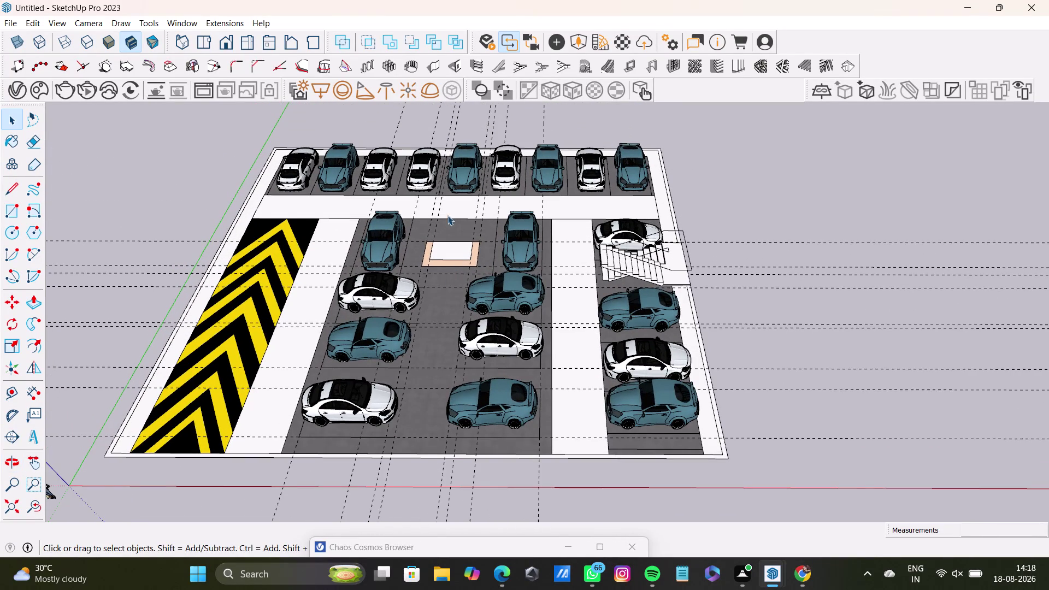
Import the striped road model 'Untitled (8)' and place it beside the parking lot.
scroll(up, 3)
click(9, 19)
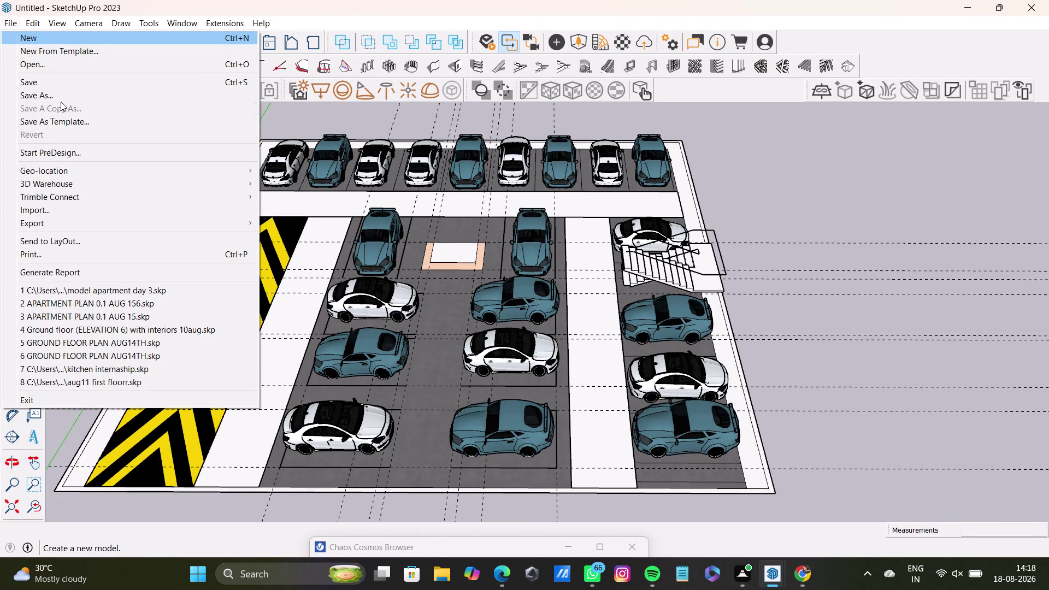
click(67, 205)
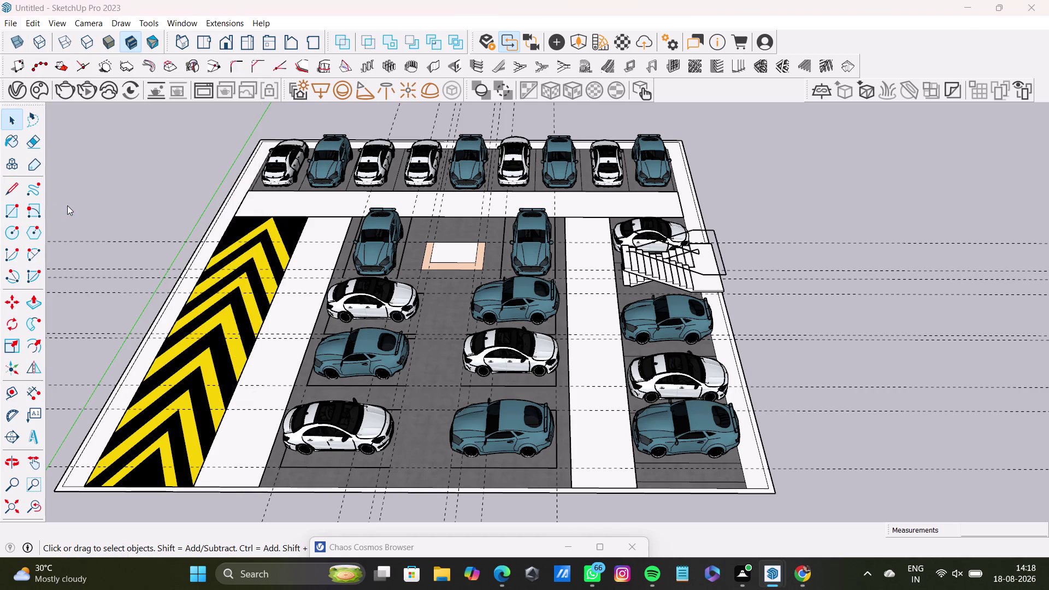
click(257, 164)
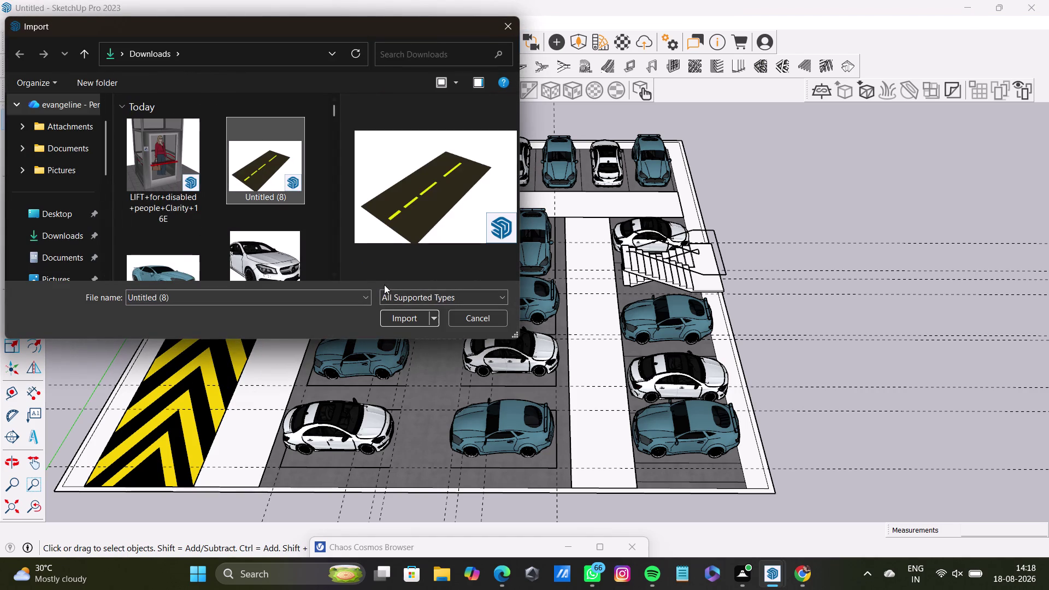
click(411, 315)
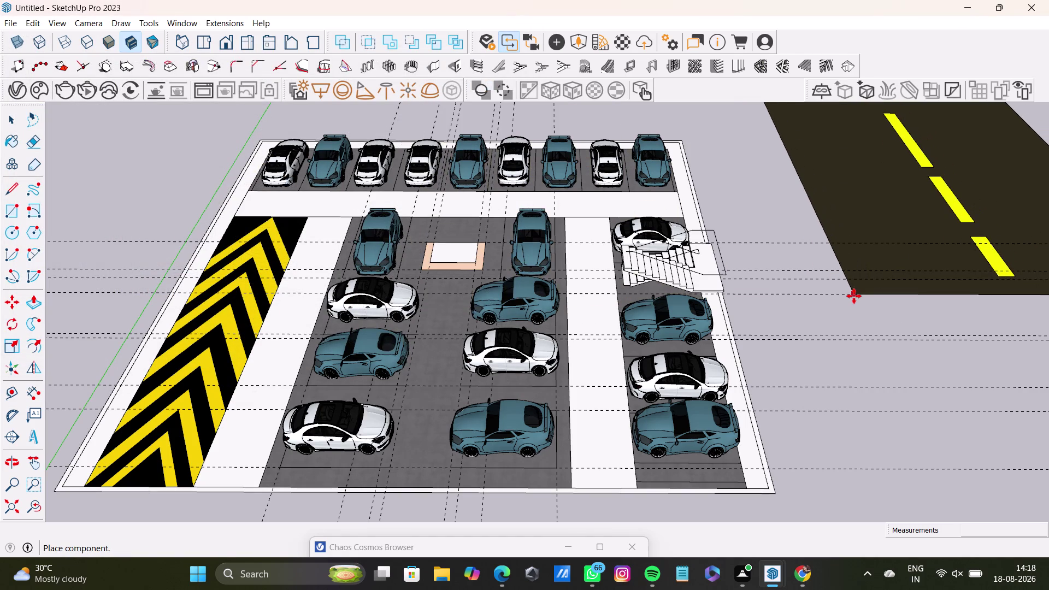
click(853, 296)
Scale the imported road to about a third of its size, then to half its width.
scroll(down, 3)
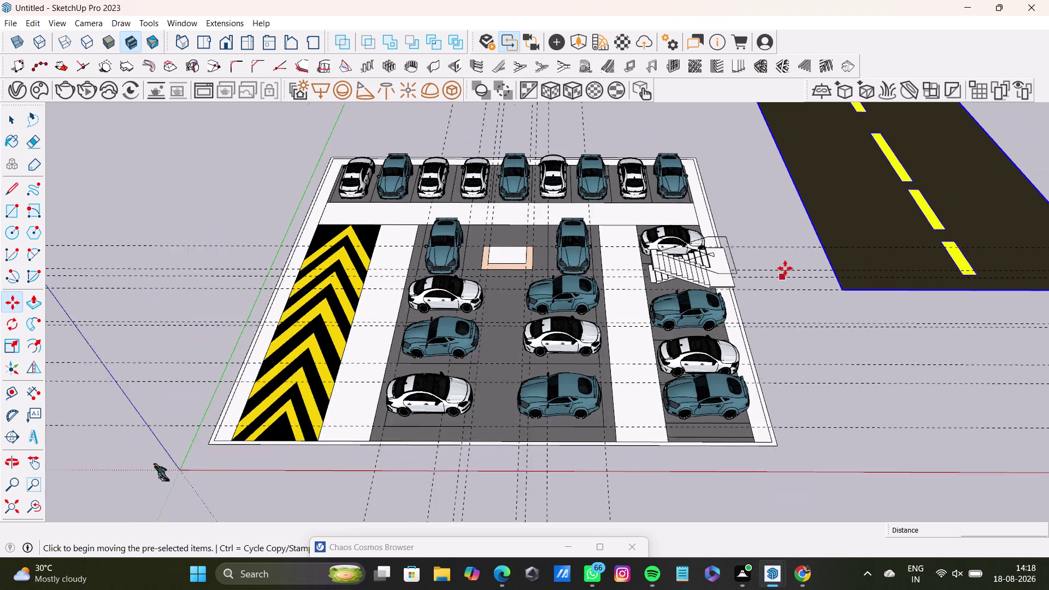
middle_drag(778, 224, 617, 300)
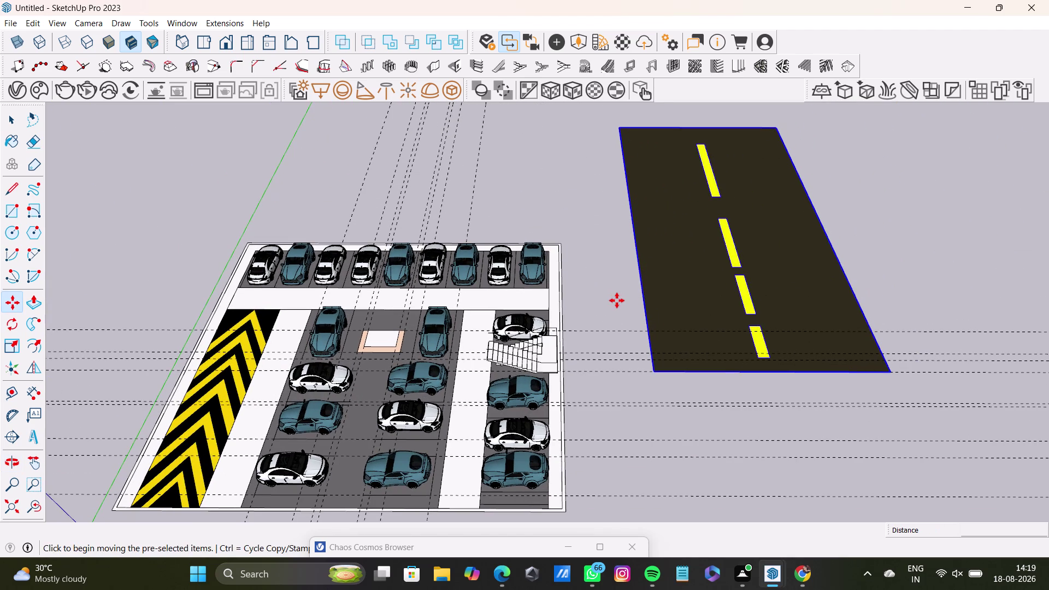
key(s)
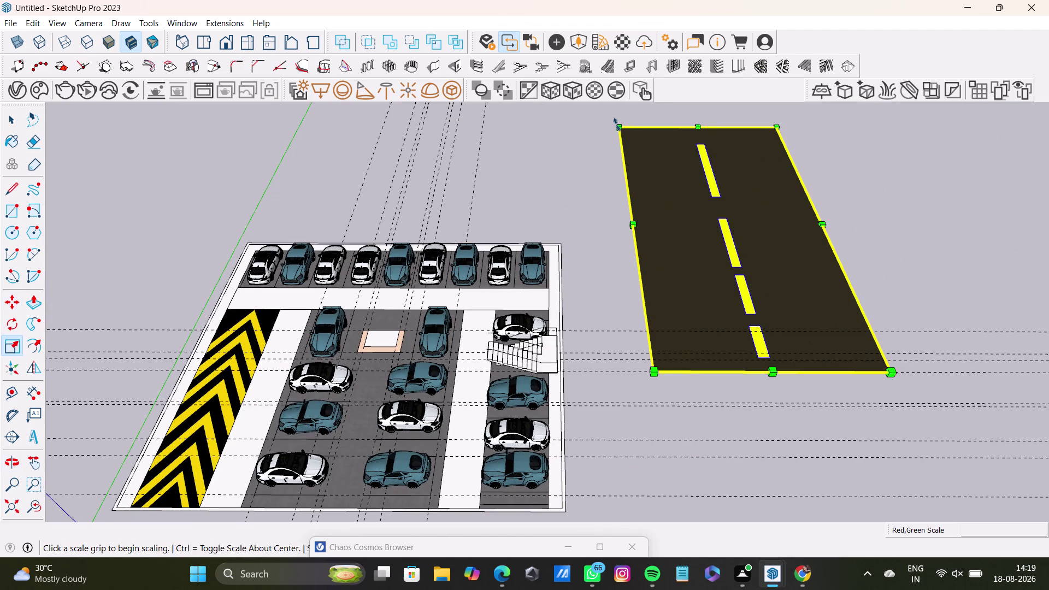
drag(618, 126, 805, 255)
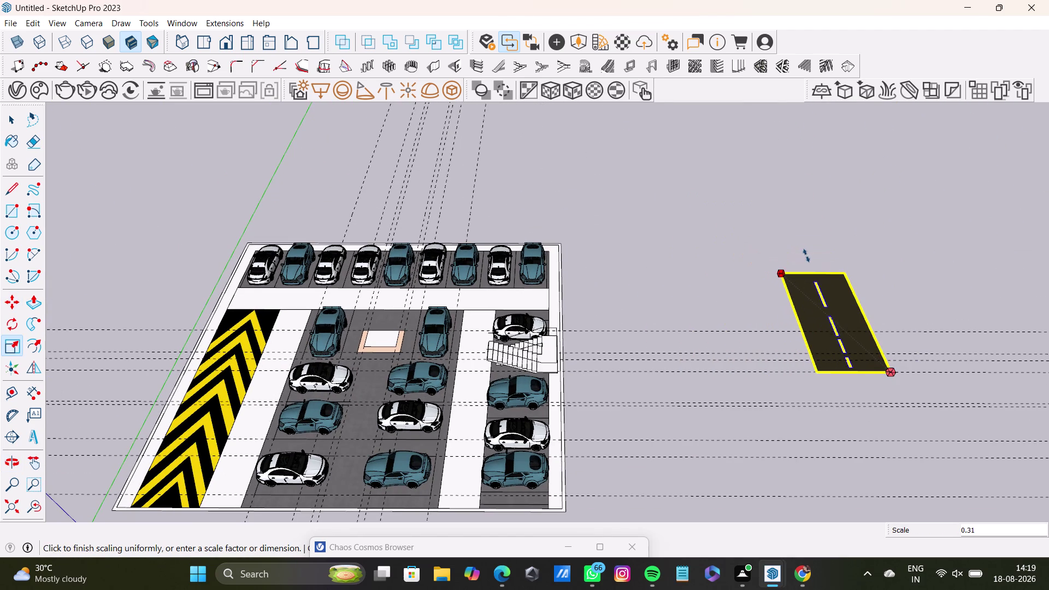
drag(806, 256, 811, 259)
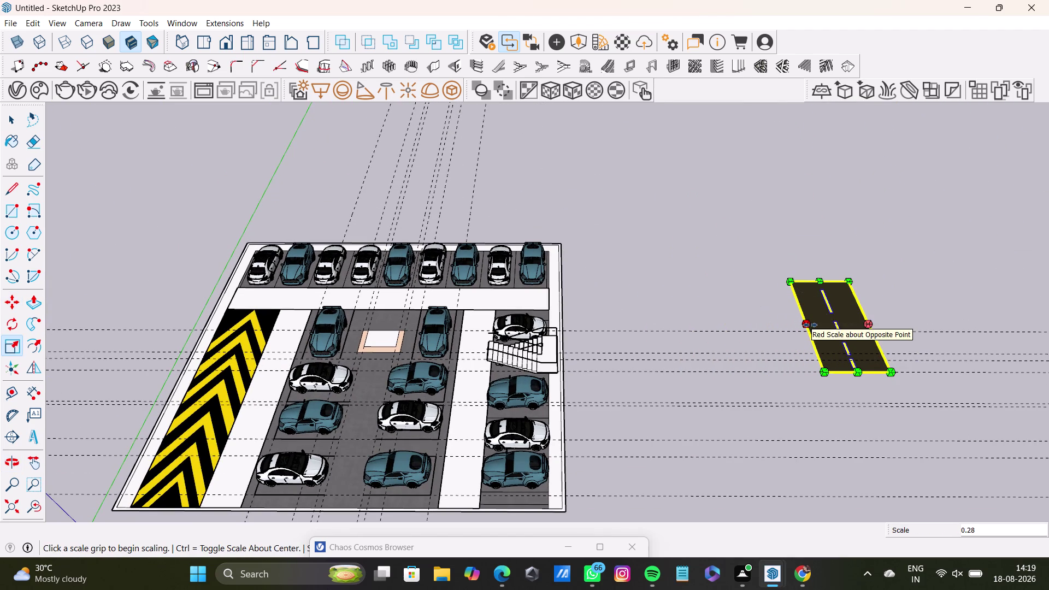
drag(810, 324, 831, 322)
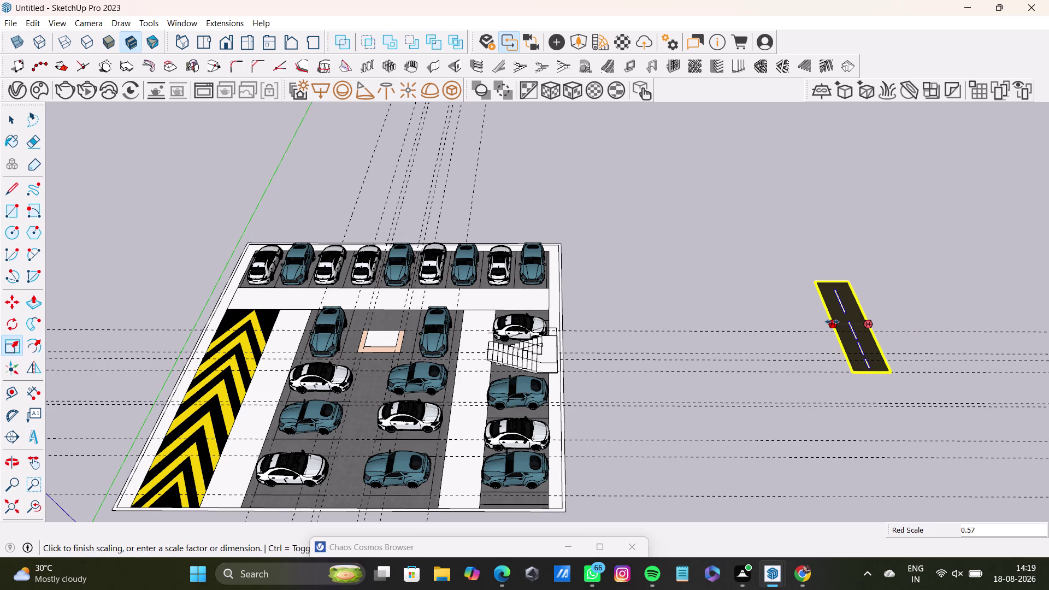
drag(831, 322, 833, 321)
Cancel an attempted rotation of the narrow road strip and reselect the strip.
key(m)
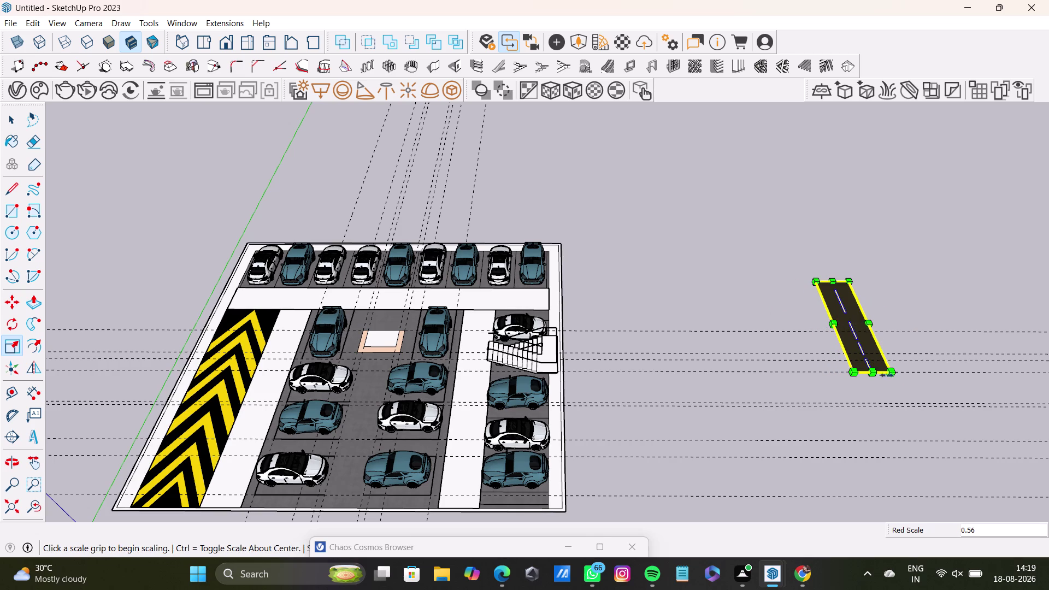
click(891, 373)
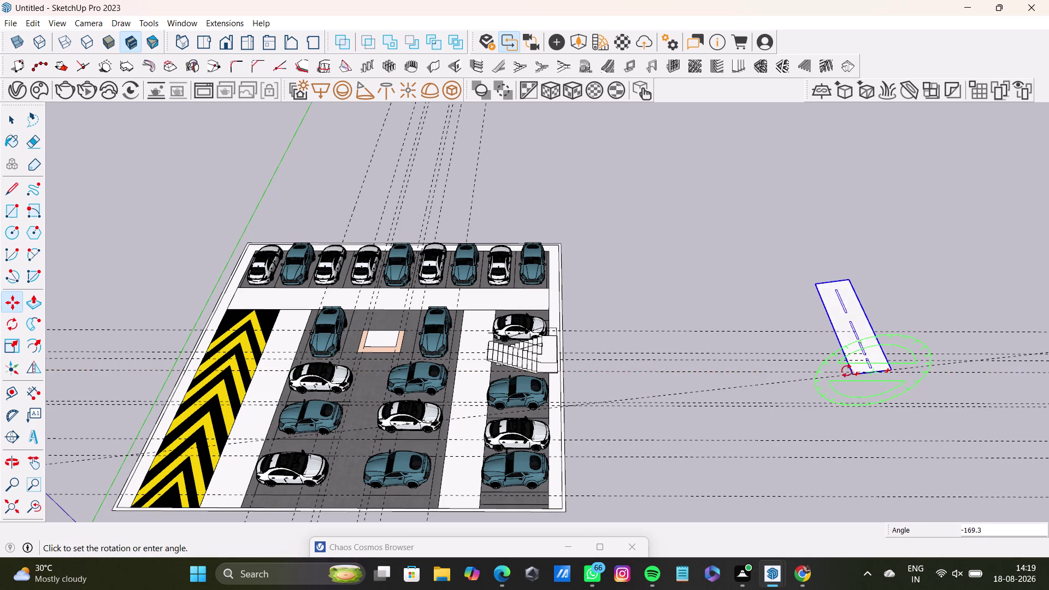
key(space)
click(787, 290)
click(846, 311)
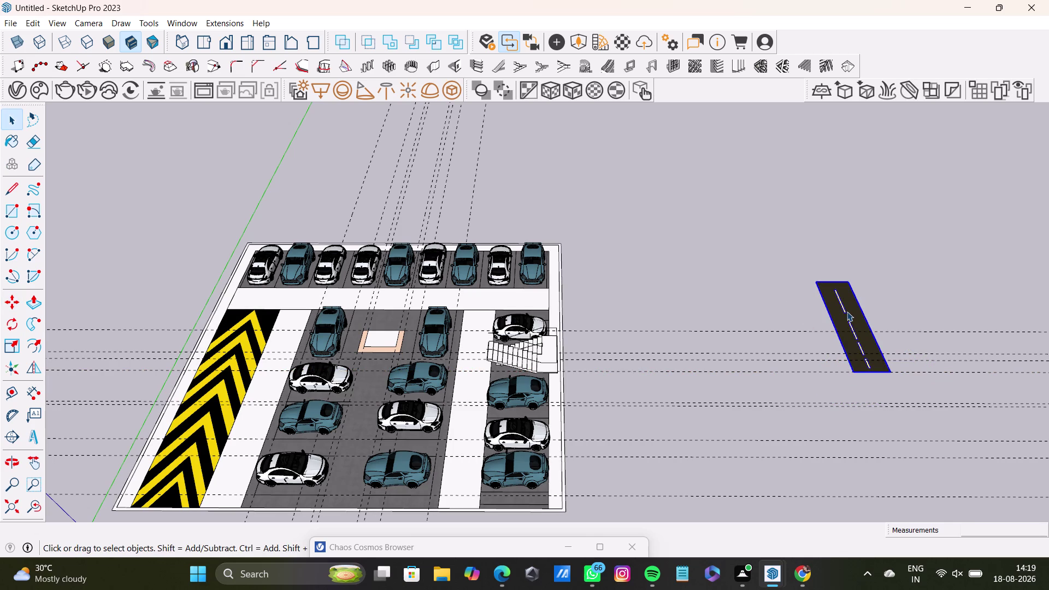
key(m)
click(891, 371)
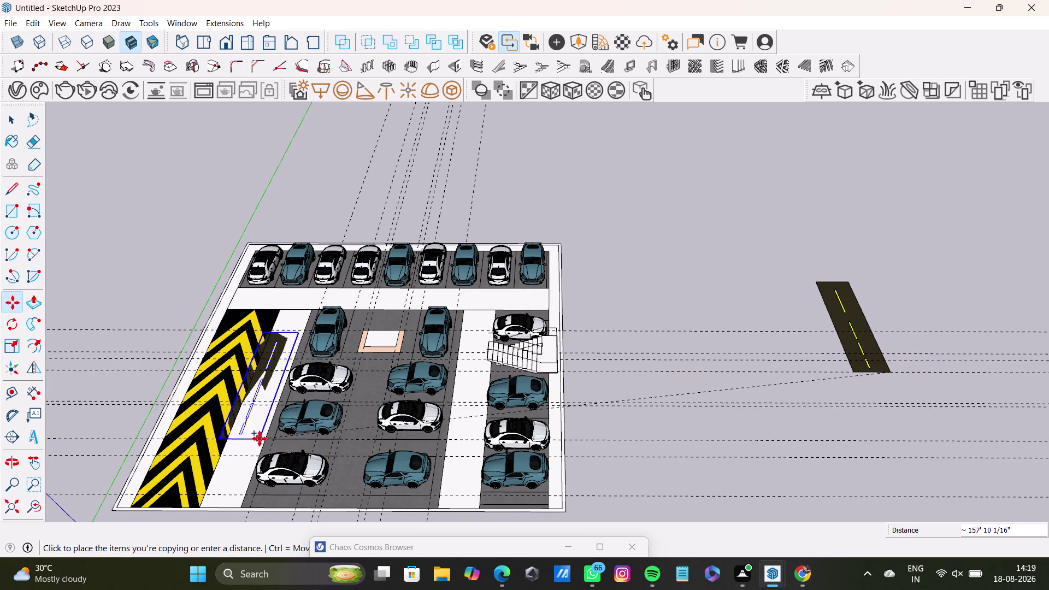
Cancel placing the road copy and briefly open the white lane strip beside the lot.
middle_drag(259, 438, 335, 384)
scroll(up, 3)
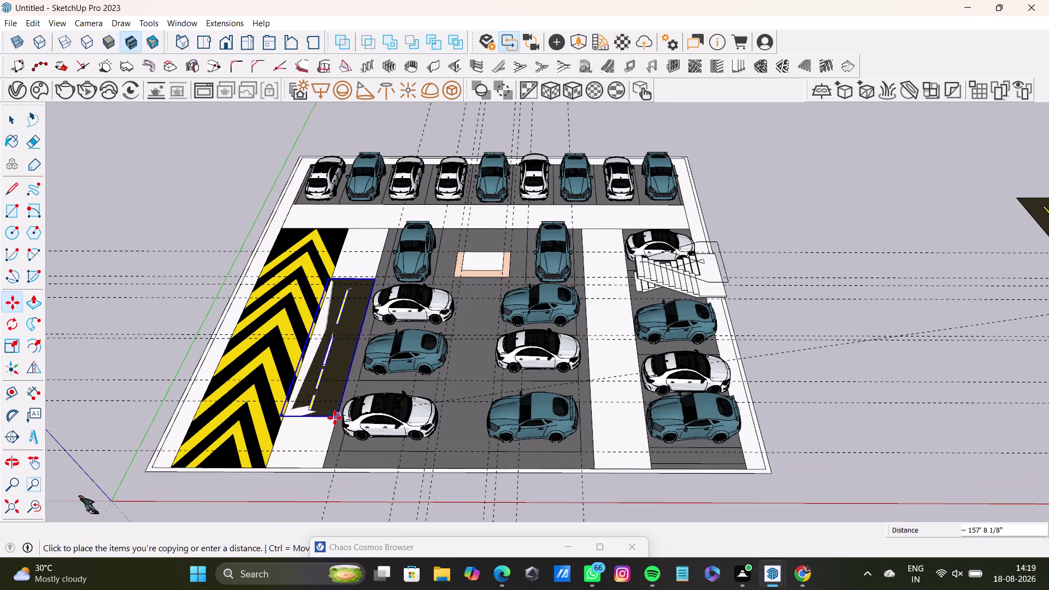
scroll(up, 3)
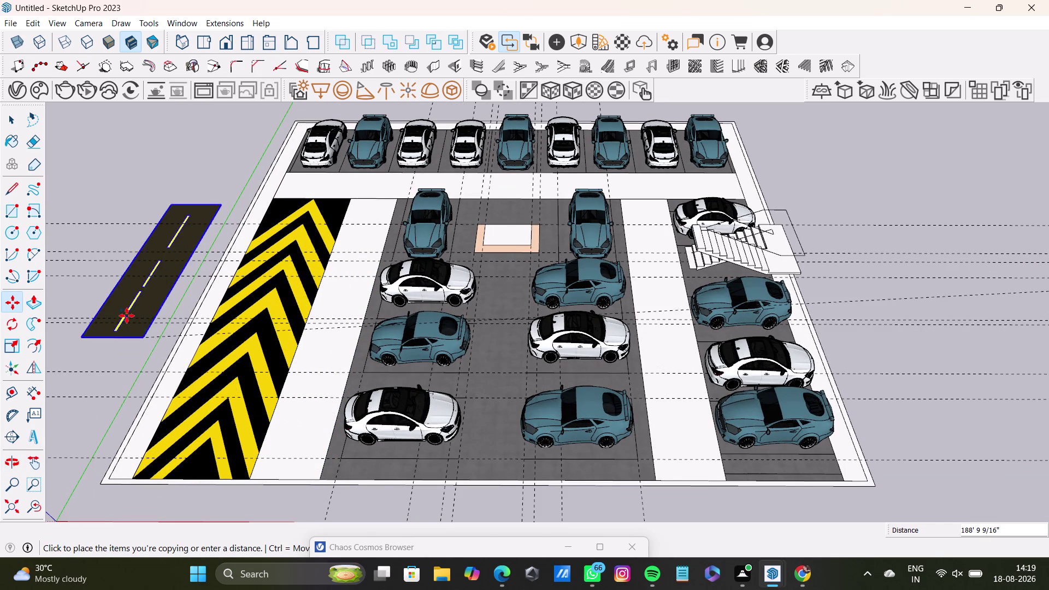
key(space)
click(322, 401)
double_click(323, 401)
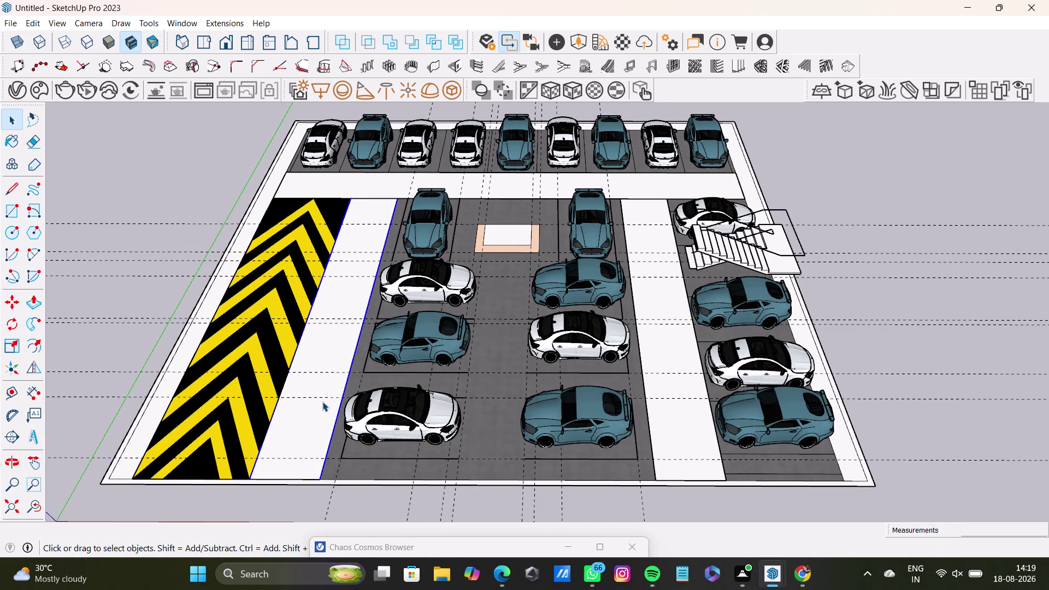
click(322, 401)
scroll(down, 3)
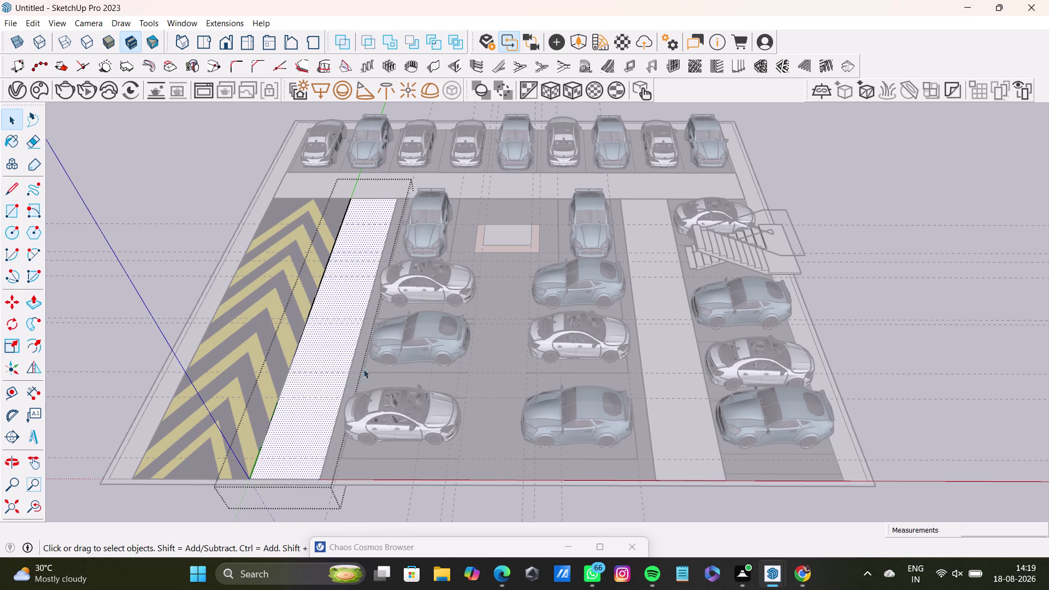
middle_drag(862, 326, 680, 318)
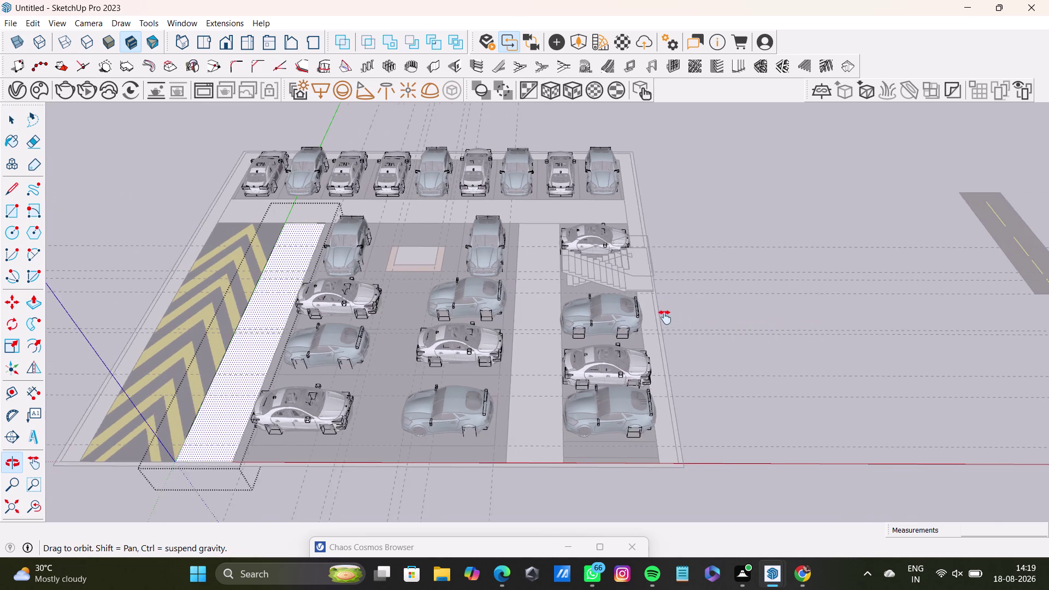
middle_drag(680, 318, 640, 317)
click(920, 264)
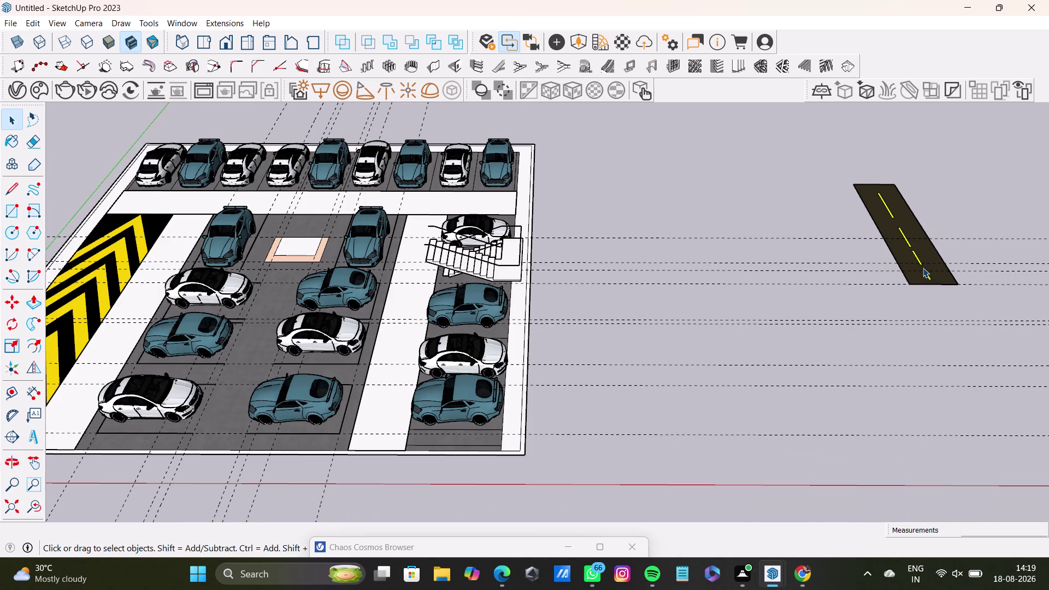
Try moving the narrow road strip by its corner toward the lane, then cancel the move.
click(931, 276)
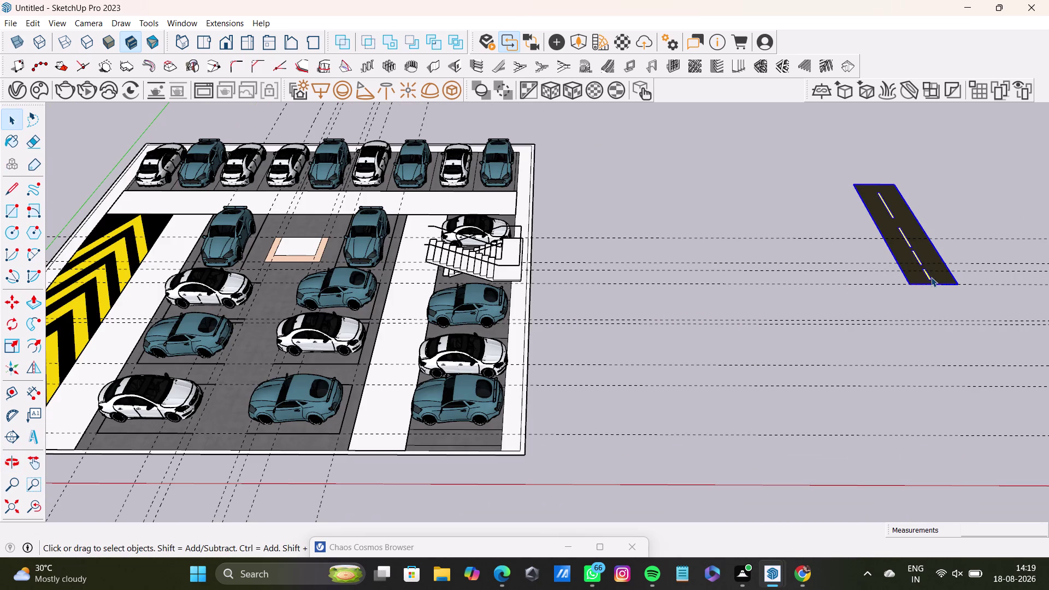
key(m)
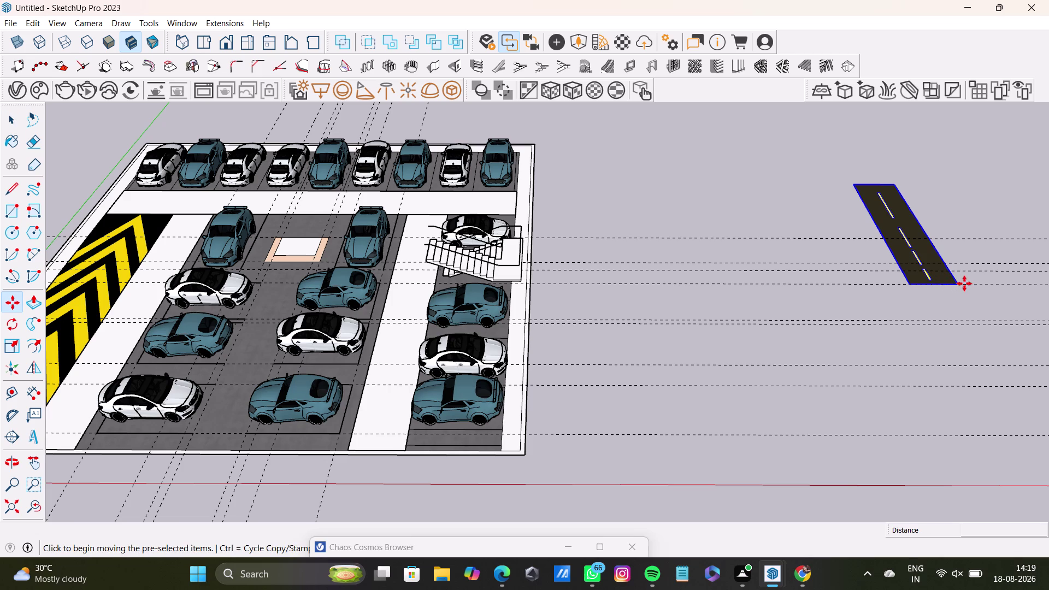
click(960, 284)
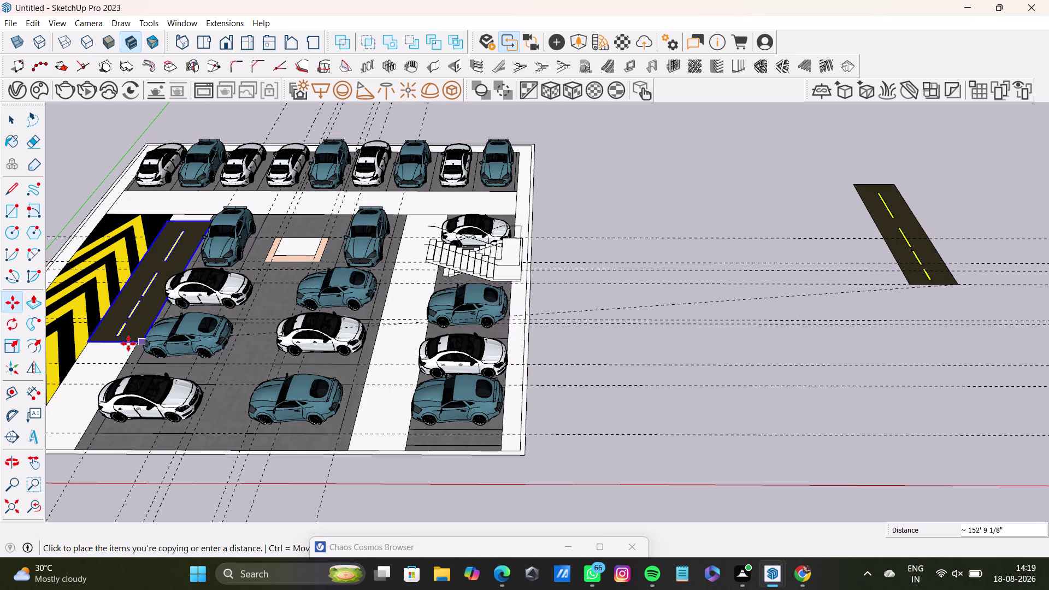
middle_drag(129, 343, 385, 292)
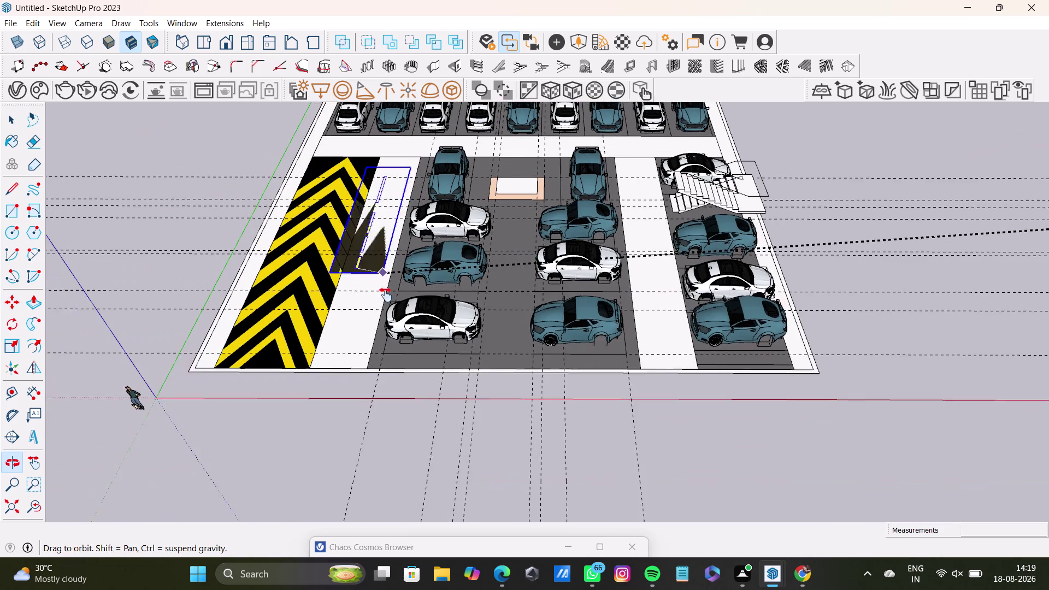
middle_drag(385, 292, 386, 295)
scroll(up, 3)
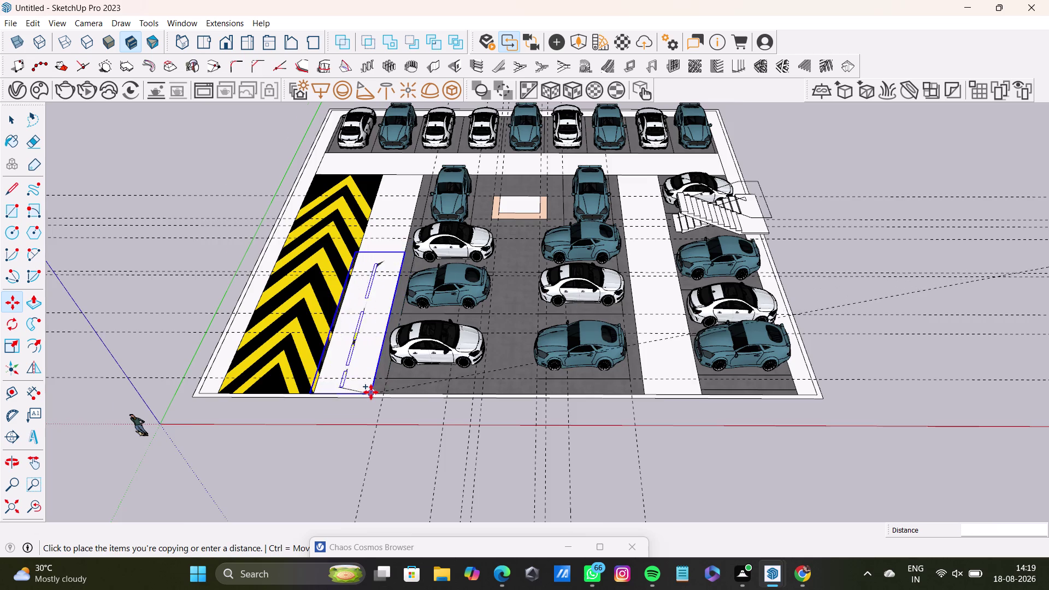
scroll(up, 3)
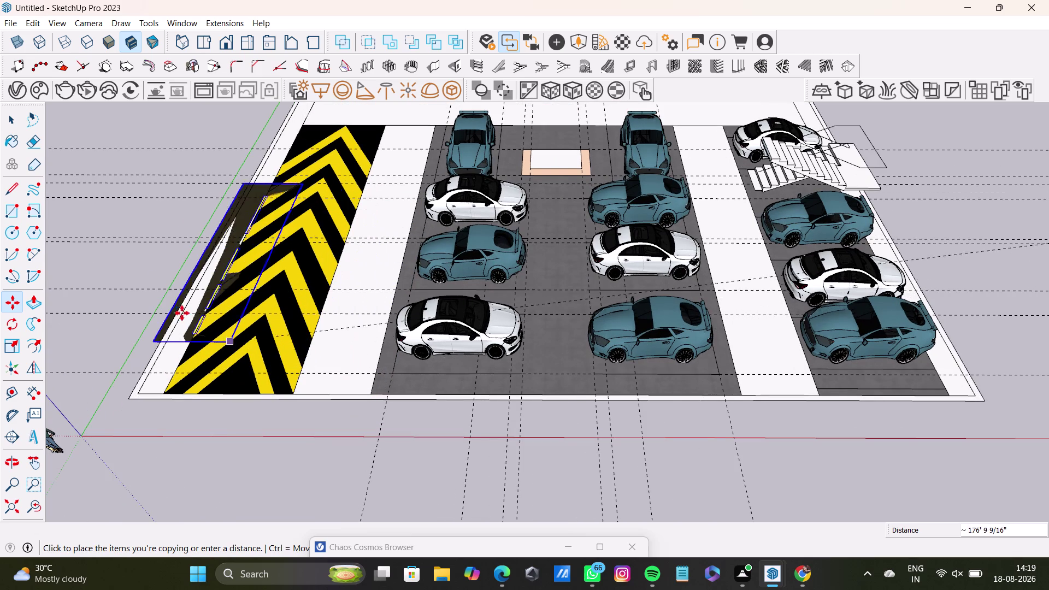
click(151, 291)
key(space)
Re-enter the white lane group next to the chevron band.
triple_click(369, 340)
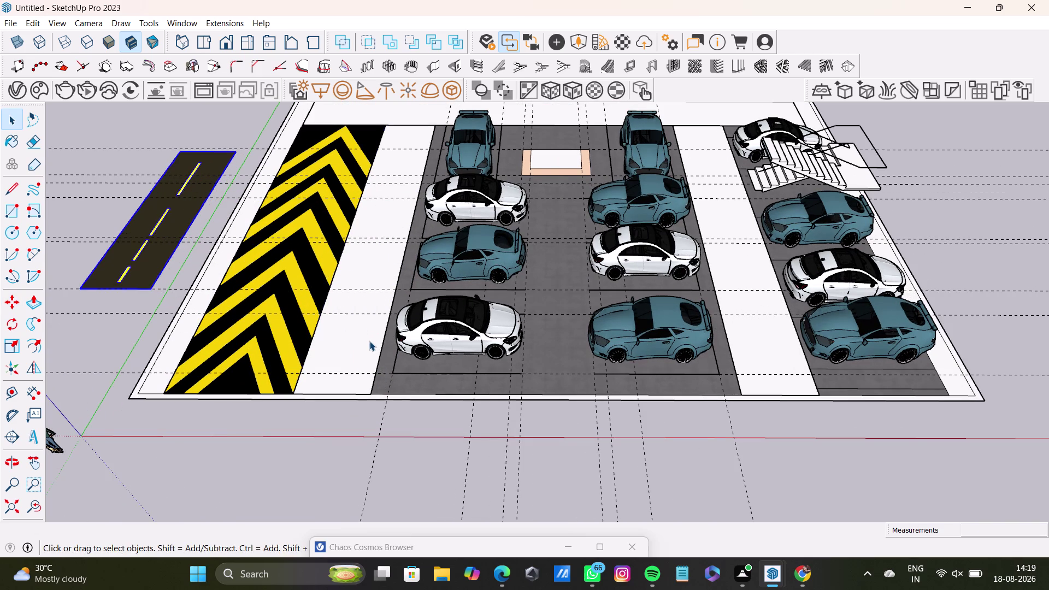
click(369, 340)
click(369, 341)
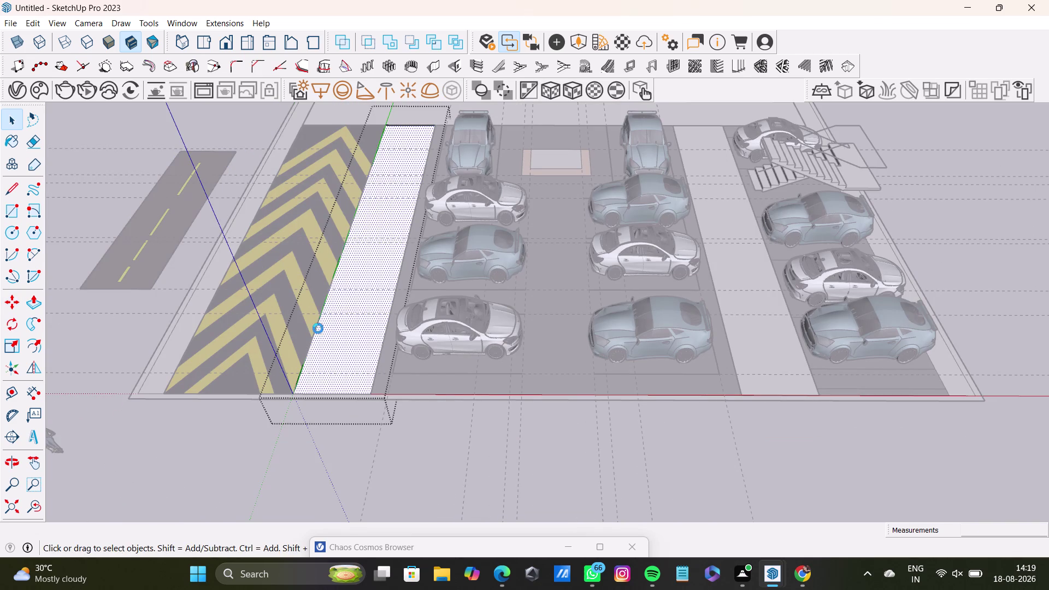
click(144, 287)
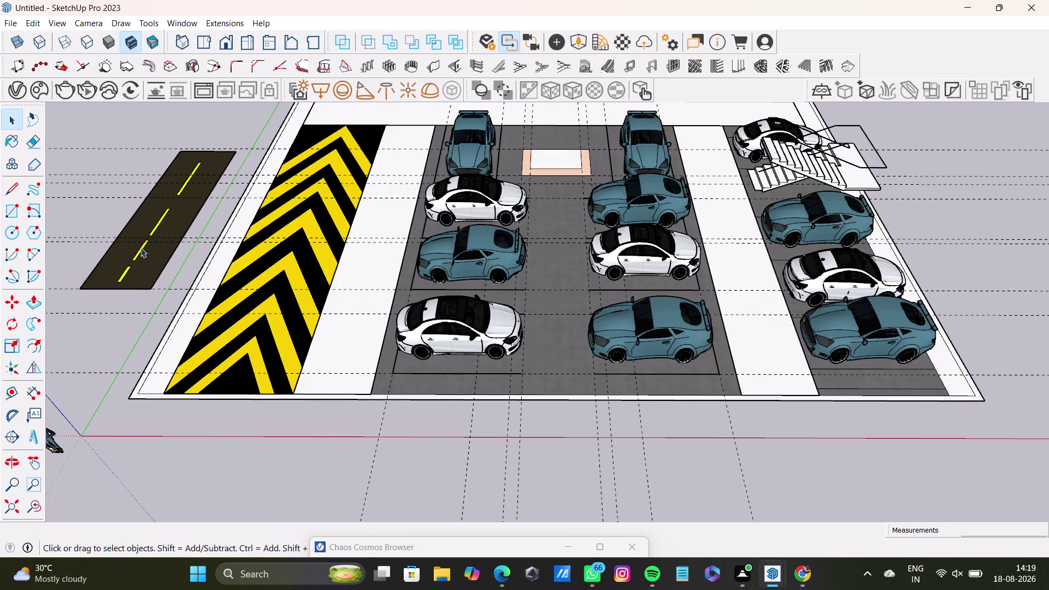
double_click(359, 342)
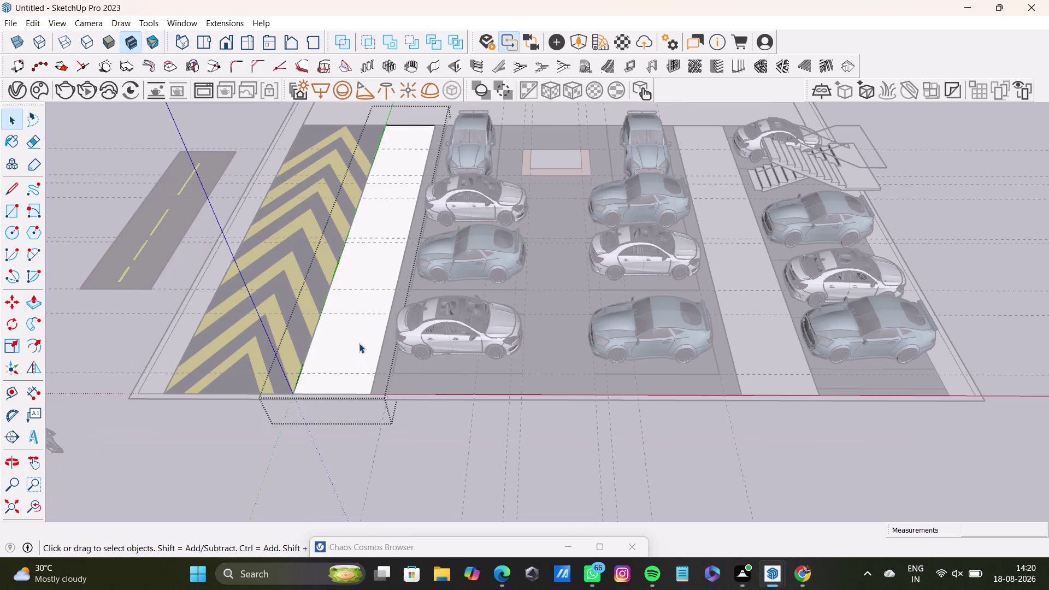
Orient the white lane's faces, then scale the dashed road strip's width to 0.83.
right_click(358, 343)
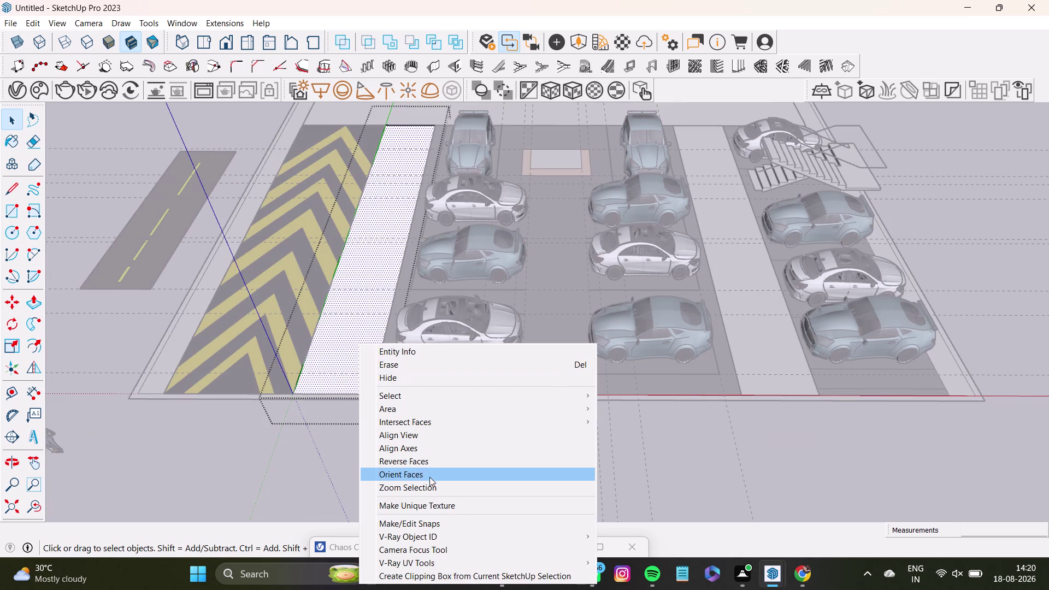
click(340, 449)
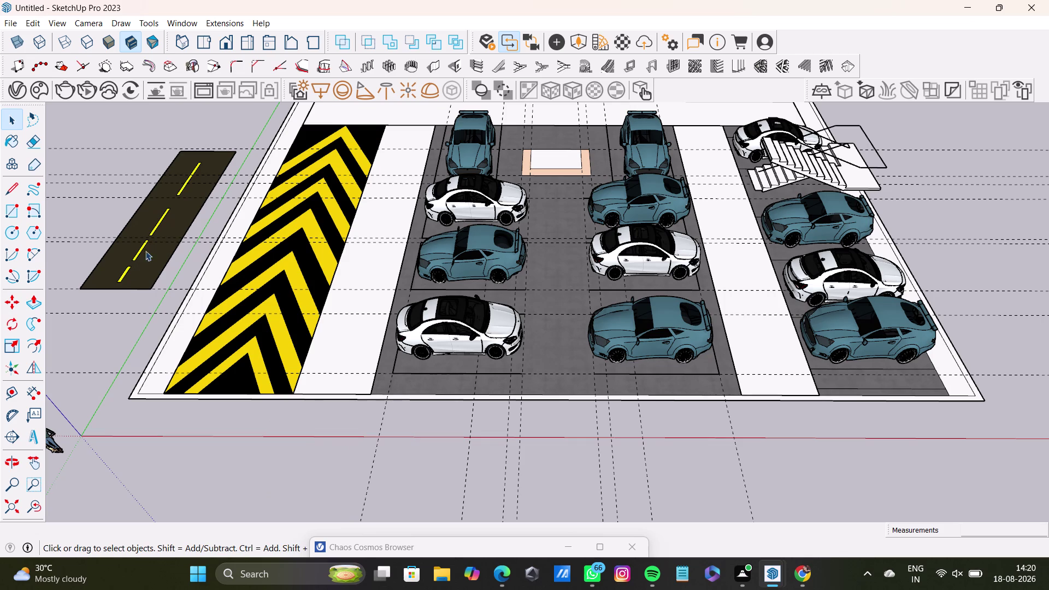
click(138, 278)
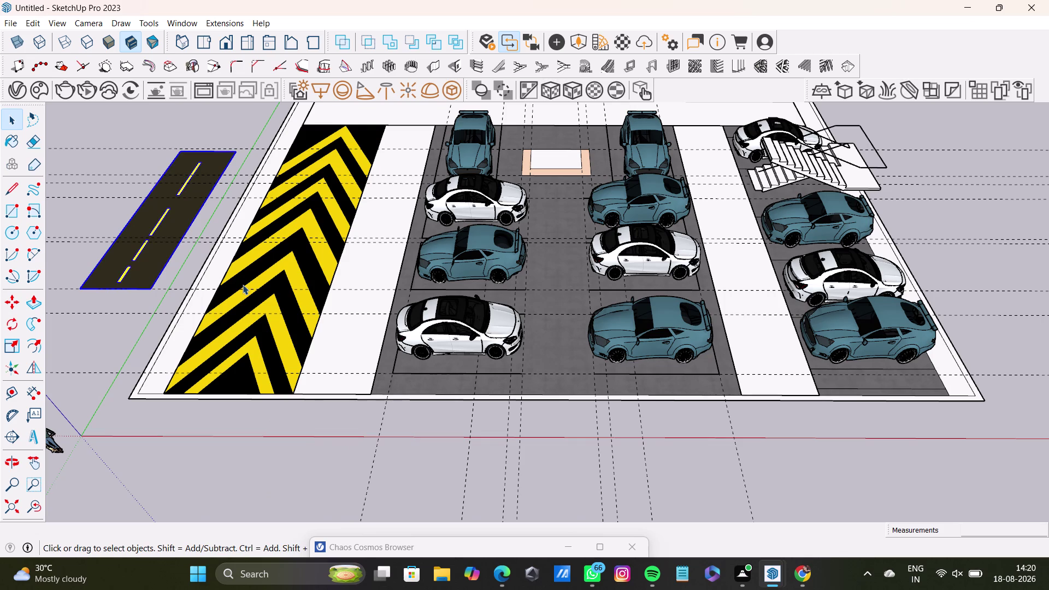
scroll(down, 3)
middle_drag(243, 271, 318, 331)
key(s)
drag(277, 278, 264, 277)
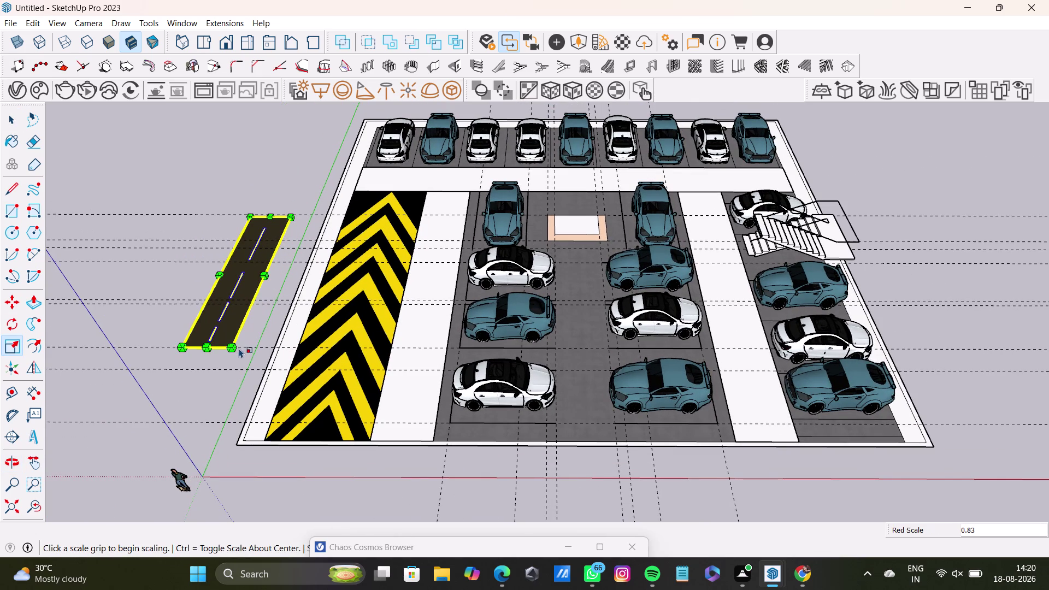
key(space)
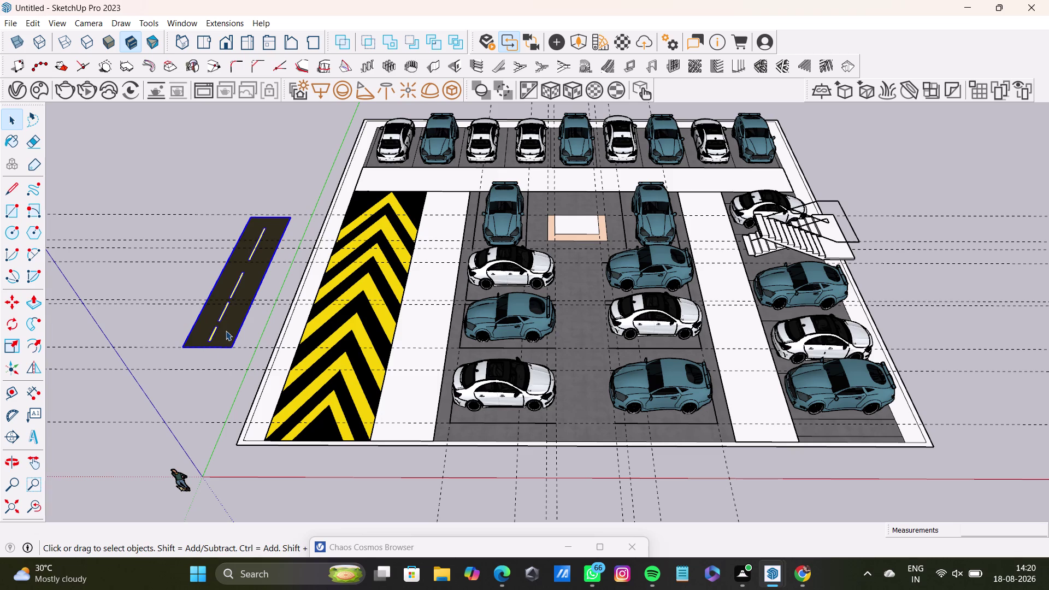
key(m)
click(232, 346)
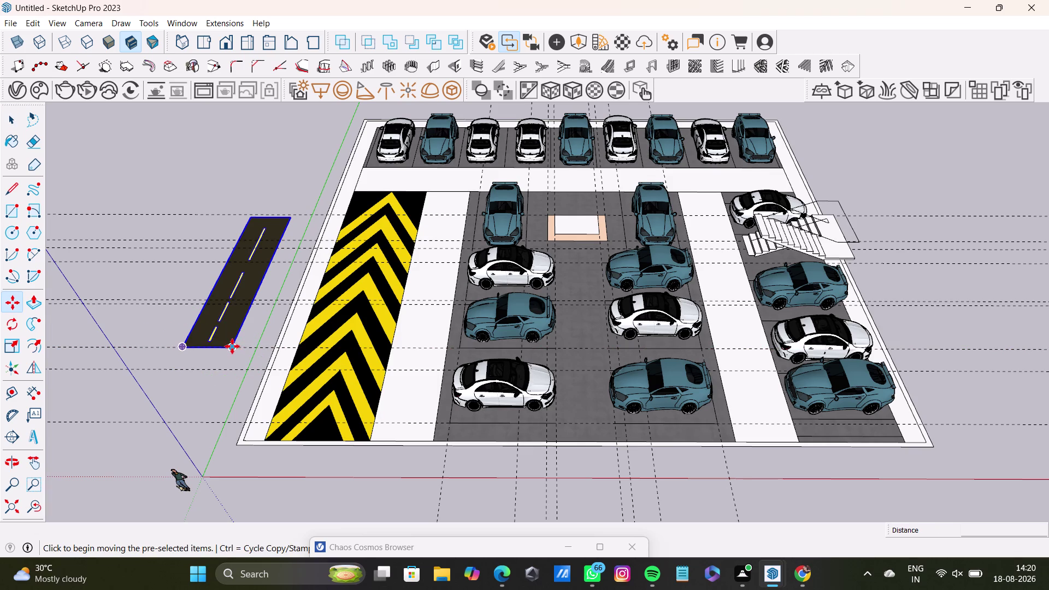
click(433, 441)
middle_drag(395, 401, 490, 447)
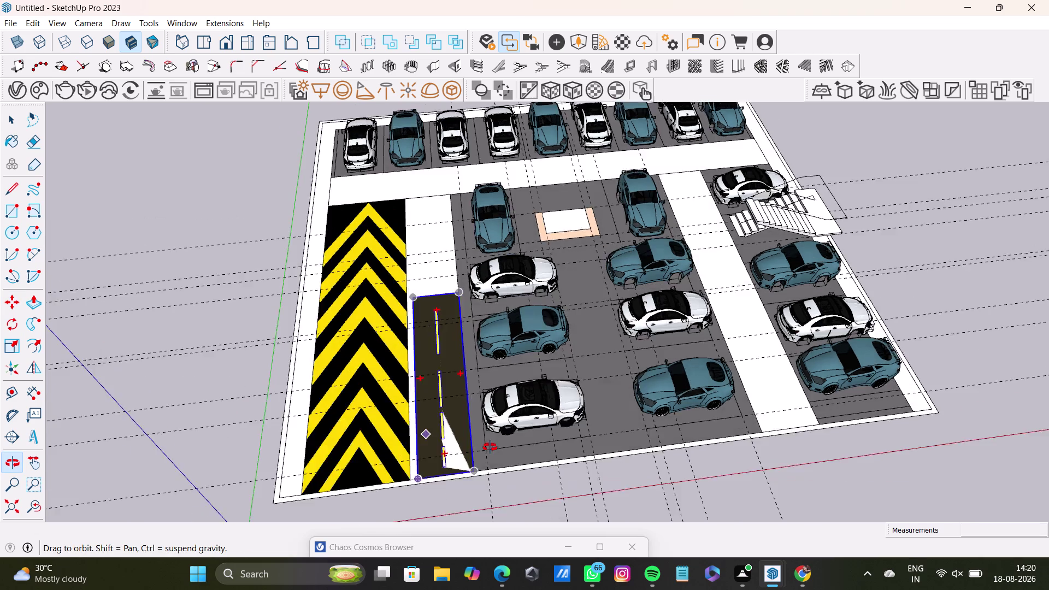
middle_drag(489, 447, 331, 480)
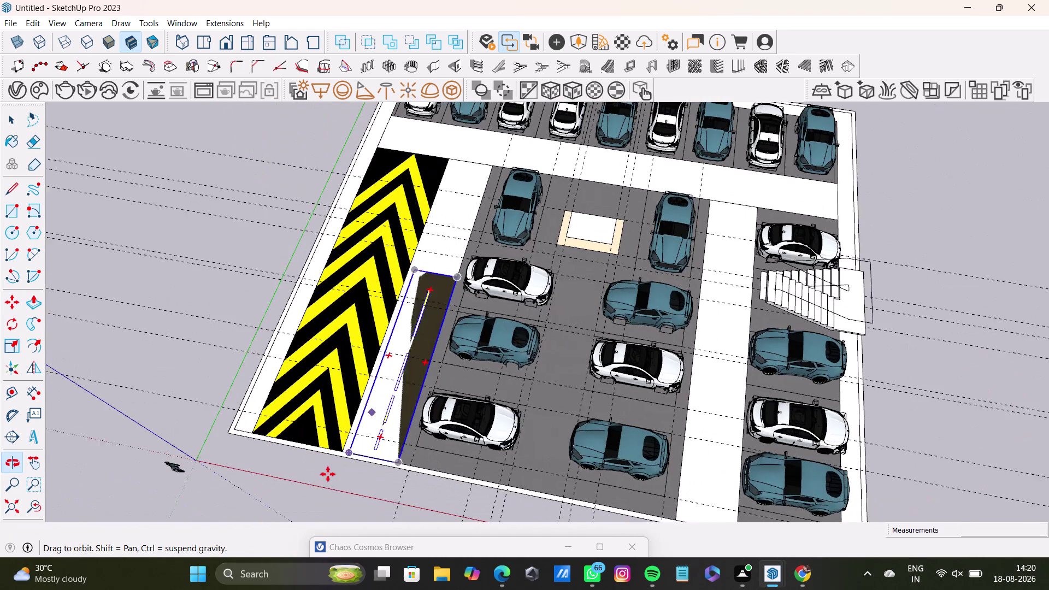
key(ctrl+z)
click(411, 367)
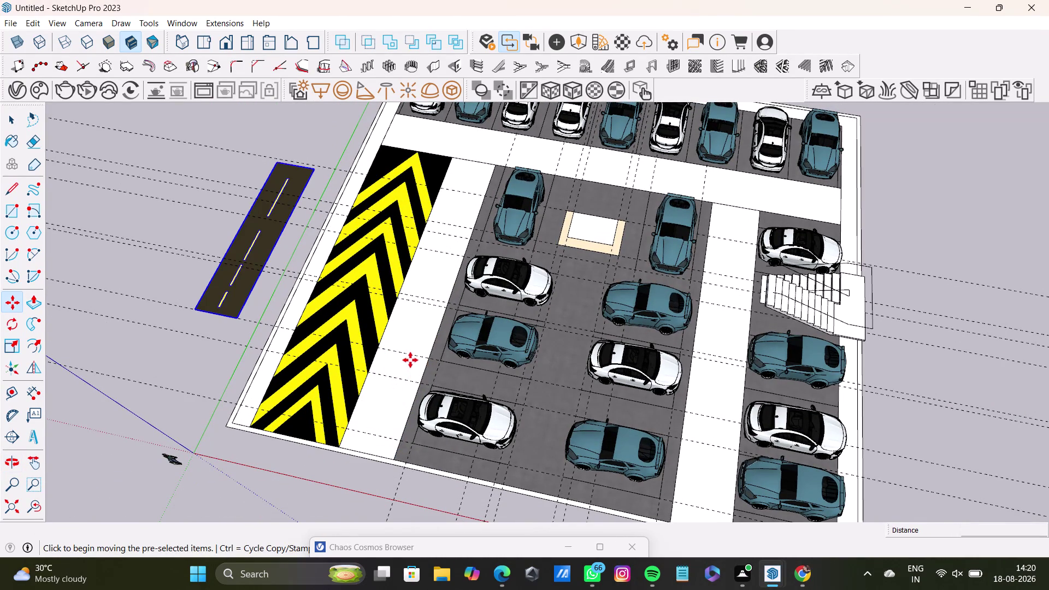
key(space)
click(413, 337)
triple_click(412, 337)
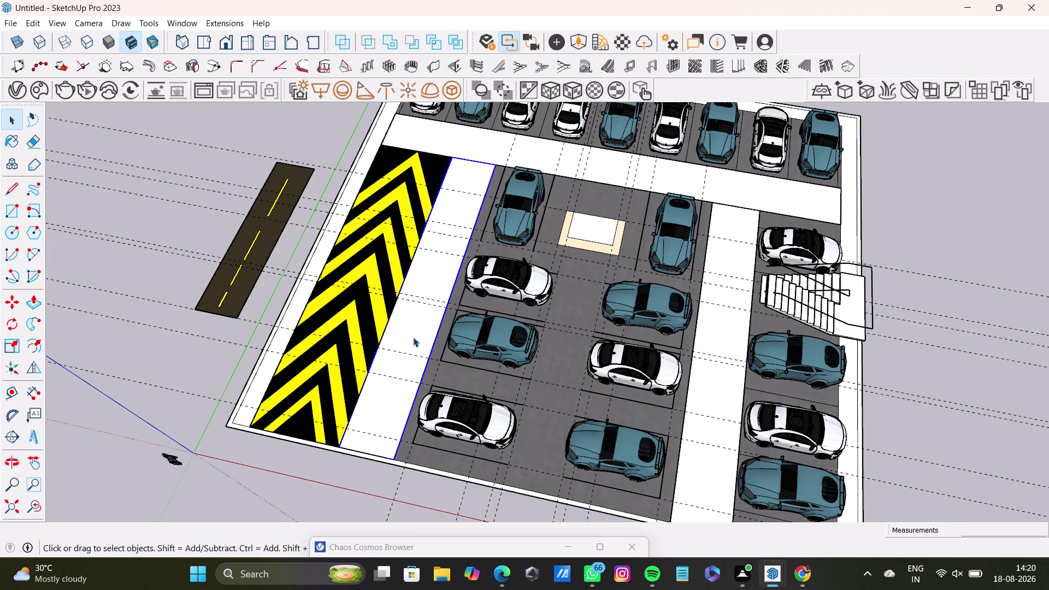
click(413, 337)
click(413, 337)
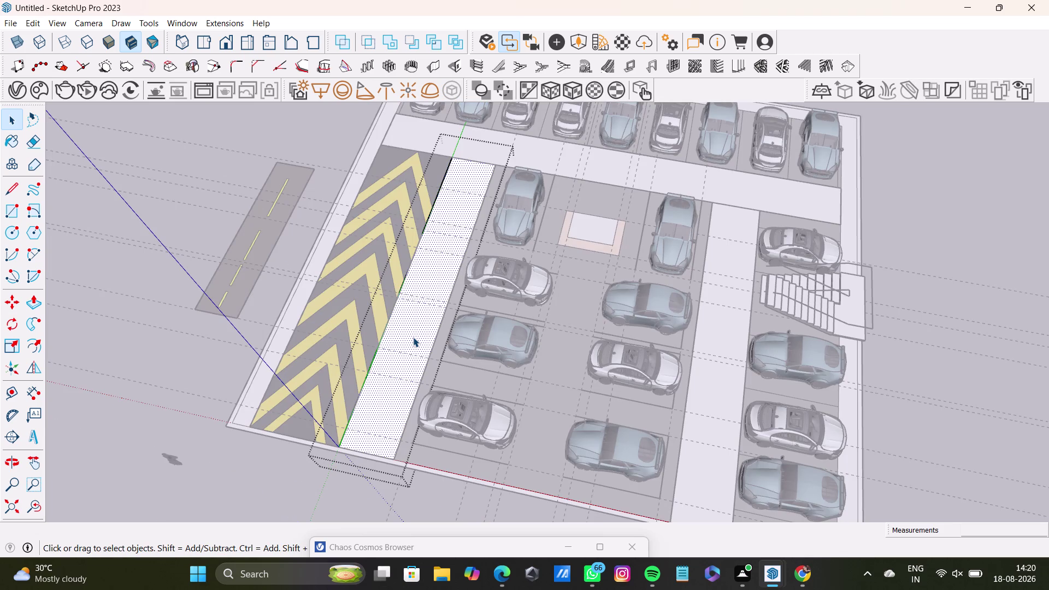
click(413, 337)
click(399, 374)
click(398, 401)
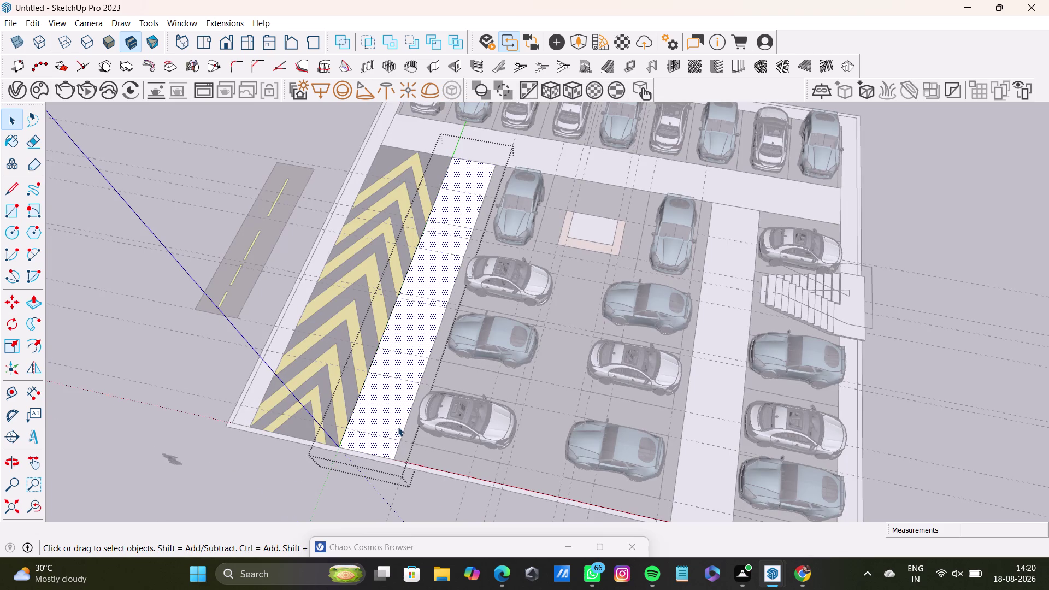
click(395, 433)
click(395, 433)
click(243, 281)
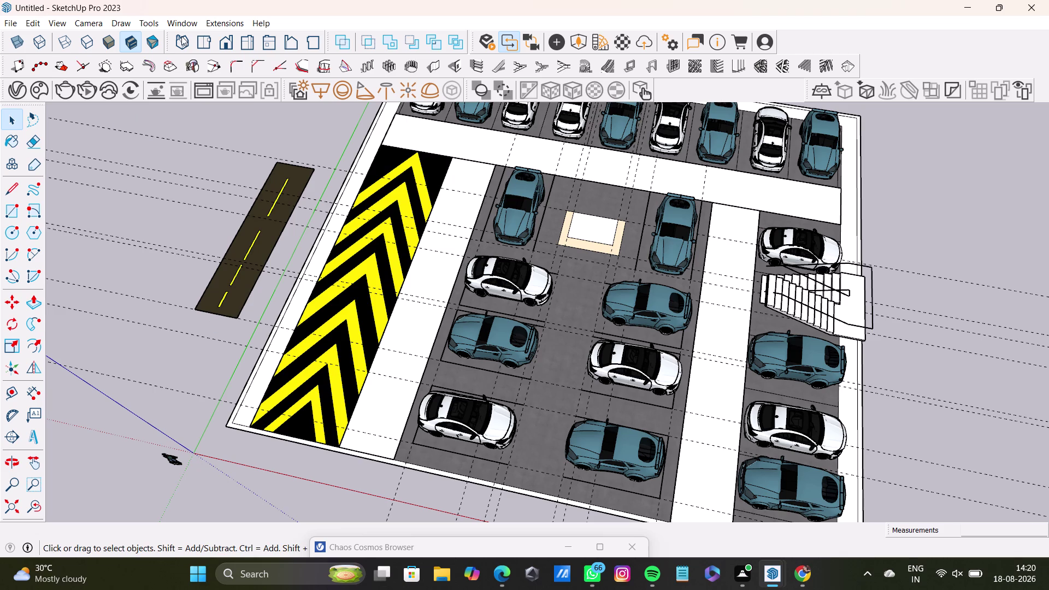
click(35, 23)
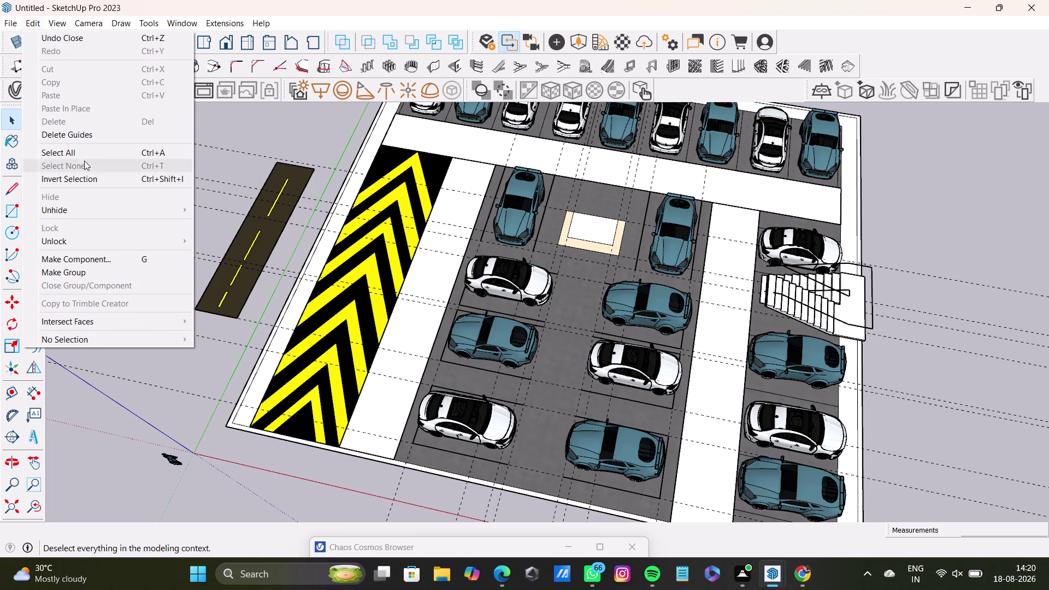
click(89, 133)
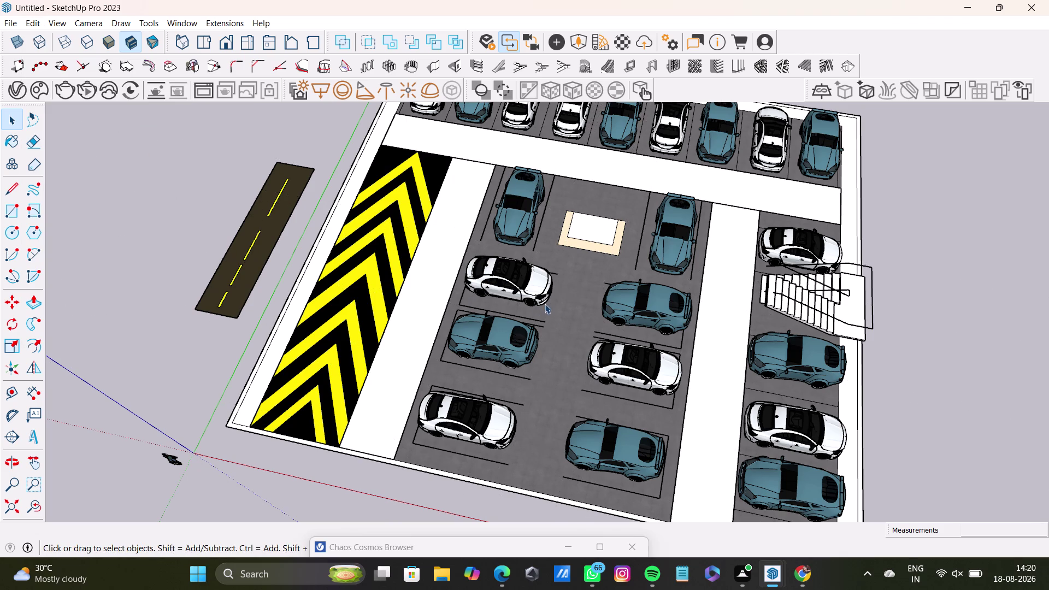
Rotate the dashed road strip -15° about its end.
click(420, 306)
click(231, 283)
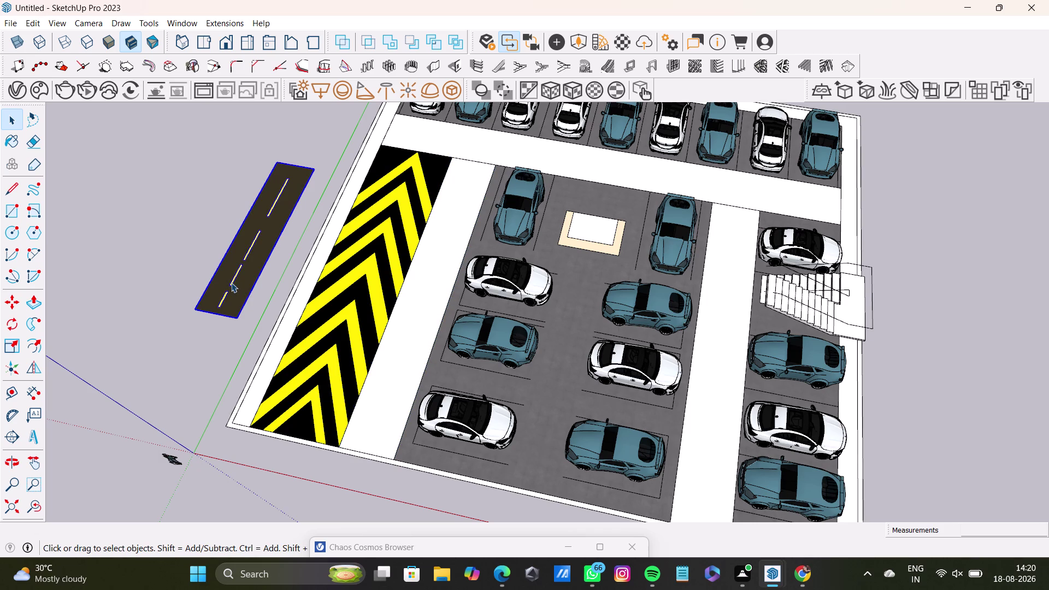
key(m)
click(236, 320)
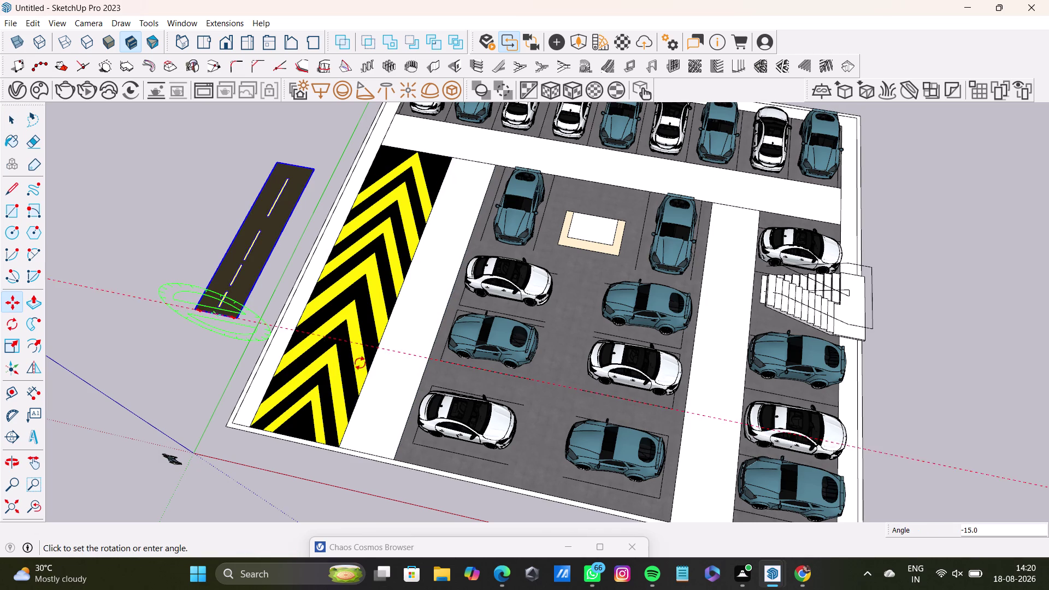
key(m)
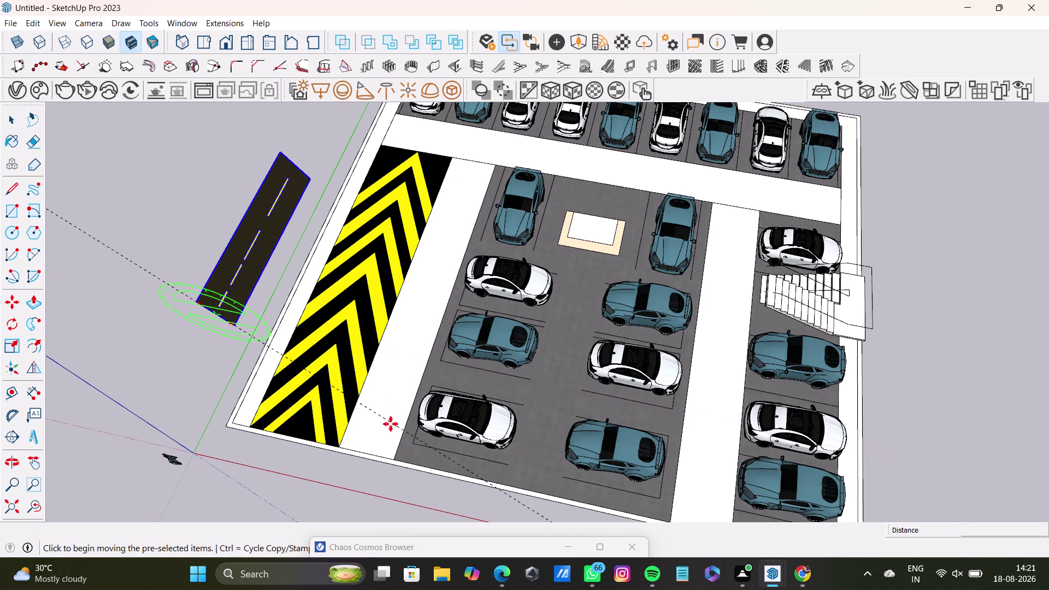
Snap the strip's corner to the white lane's corner beside the chevron band.
click(240, 319)
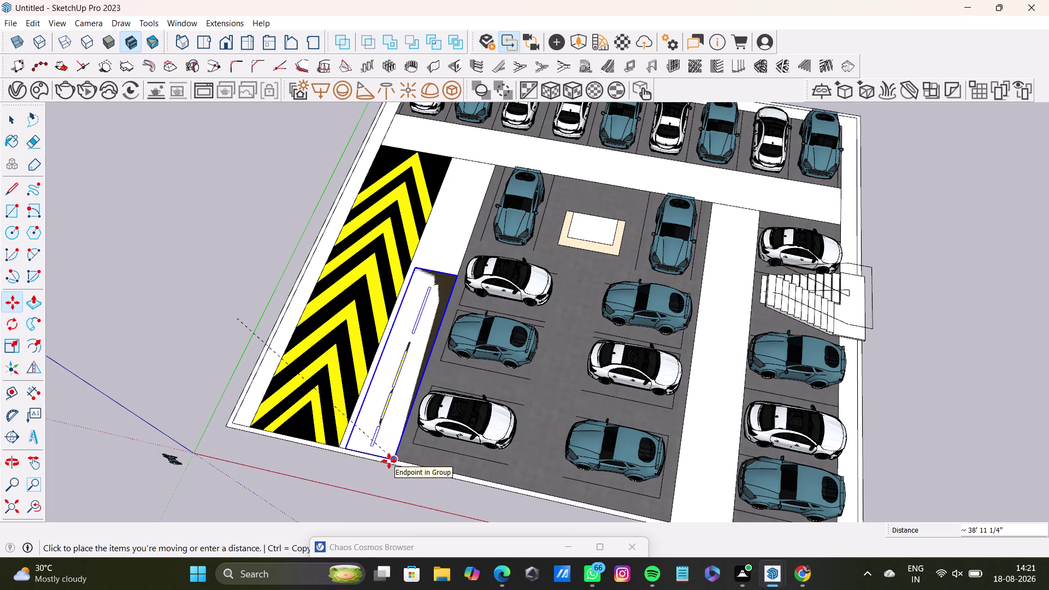
scroll(up, 3)
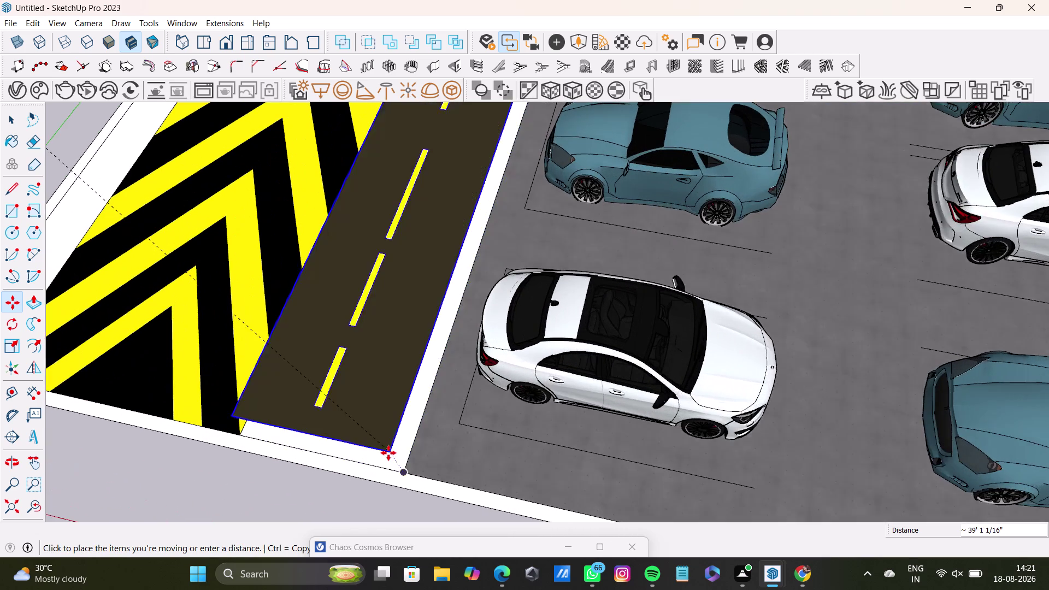
scroll(up, 3)
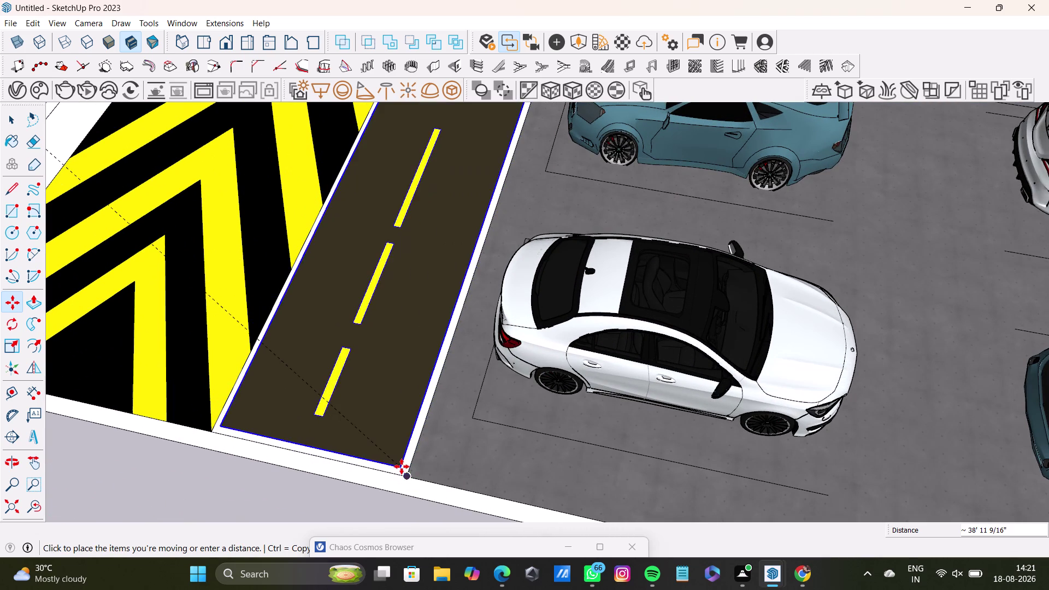
click(402, 467)
middle_drag(302, 434, 493, 426)
scroll(down, 3)
middle_drag(468, 431, 505, 369)
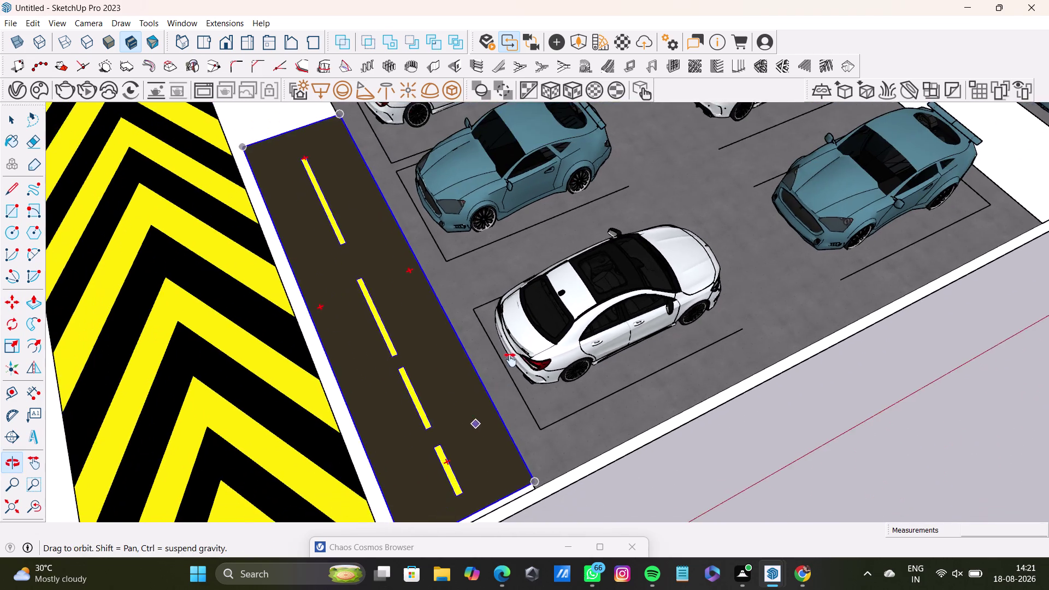
middle_drag(505, 368, 535, 314)
scroll(up, 3)
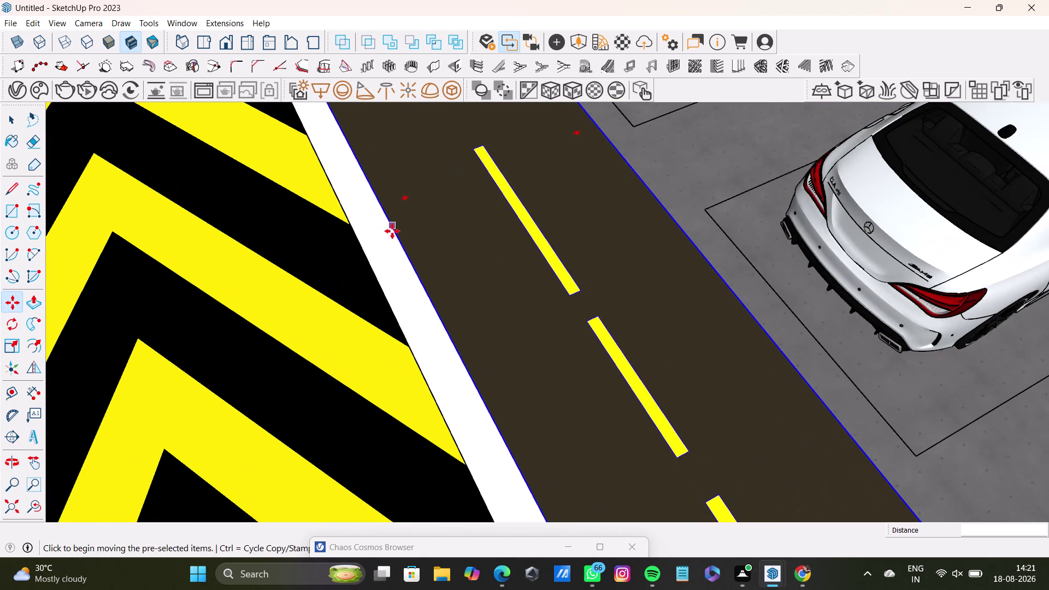
key(s)
drag(382, 207, 369, 211)
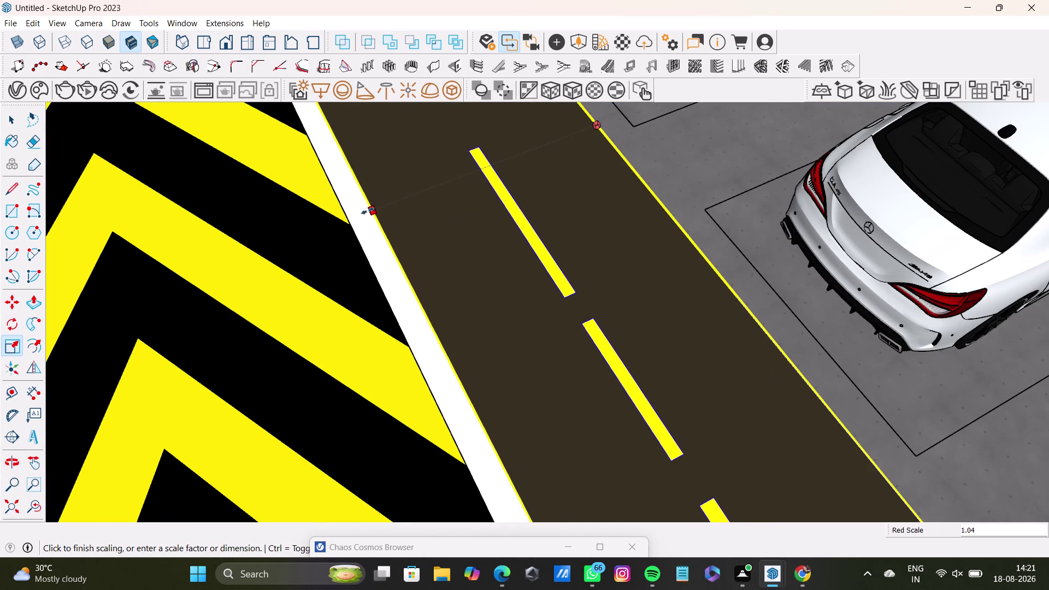
drag(369, 211, 351, 217)
scroll(down, 3)
scroll(down, 3)
middle_drag(463, 290, 389, 244)
scroll(up, 3)
scroll(up, 3)
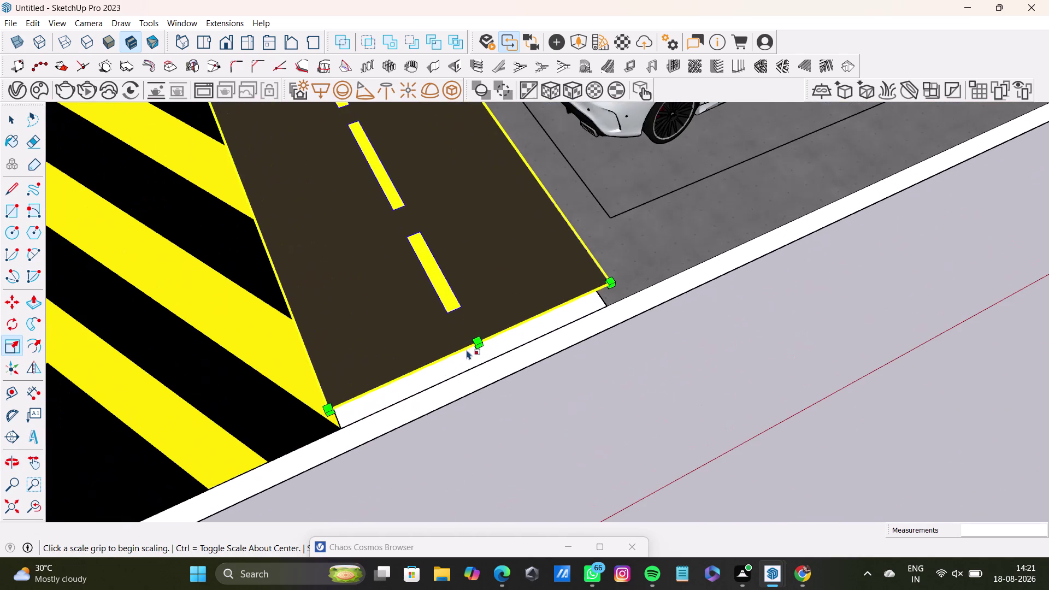
drag(480, 344, 489, 359)
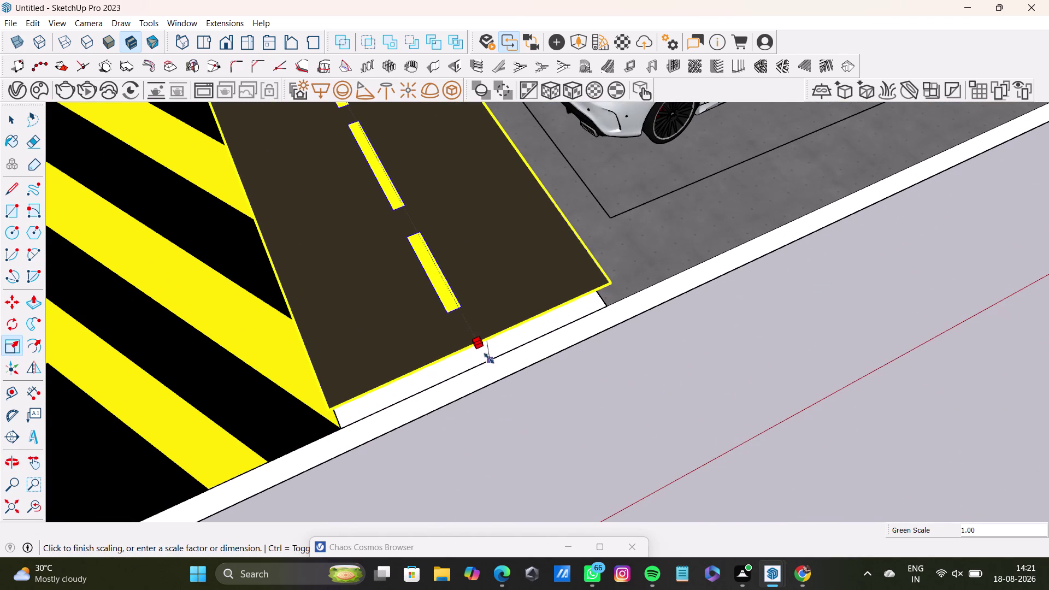
drag(489, 359, 489, 364)
scroll(down, 3)
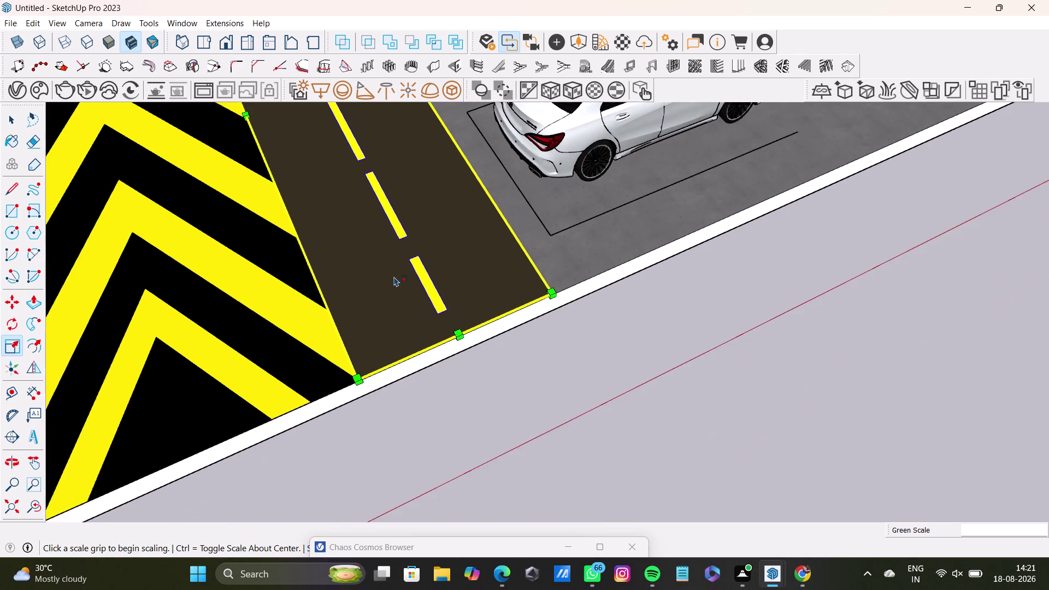
scroll(down, 3)
middle_drag(365, 197, 512, 425)
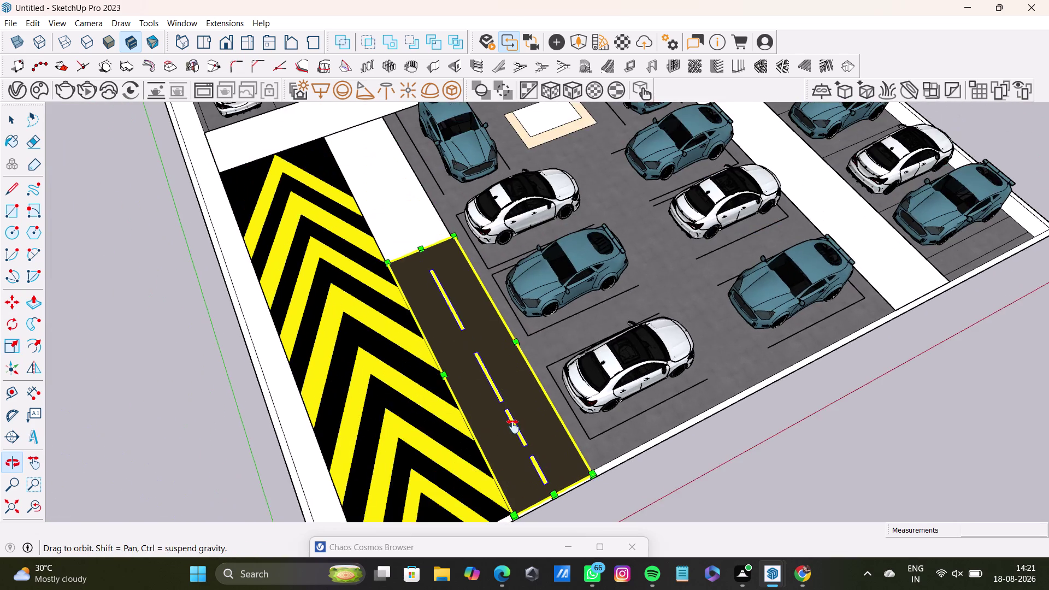
middle_drag(512, 424, 516, 435)
scroll(up, 3)
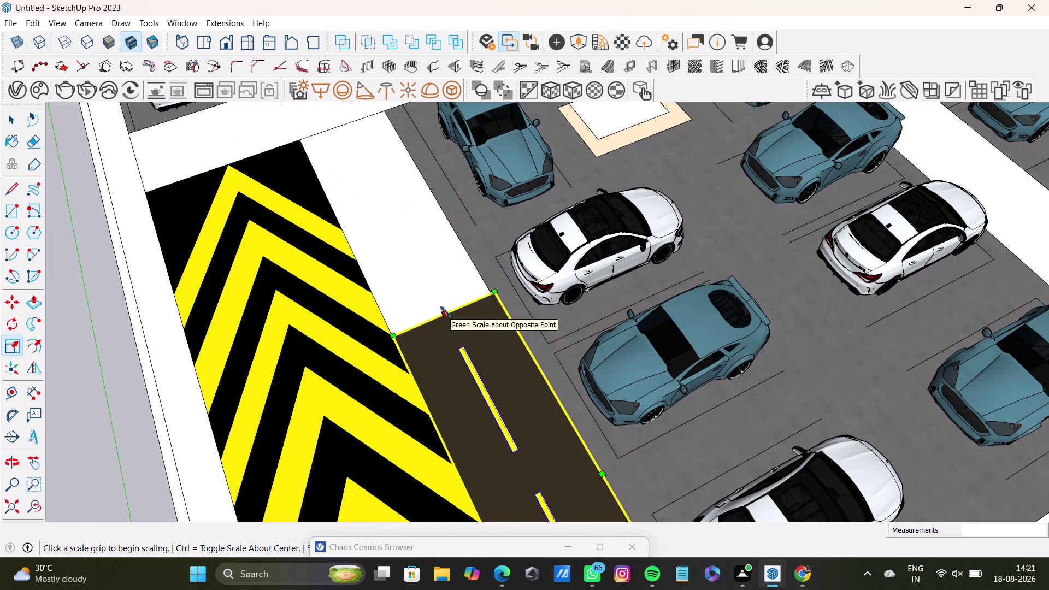
drag(445, 311, 353, 120)
key(space)
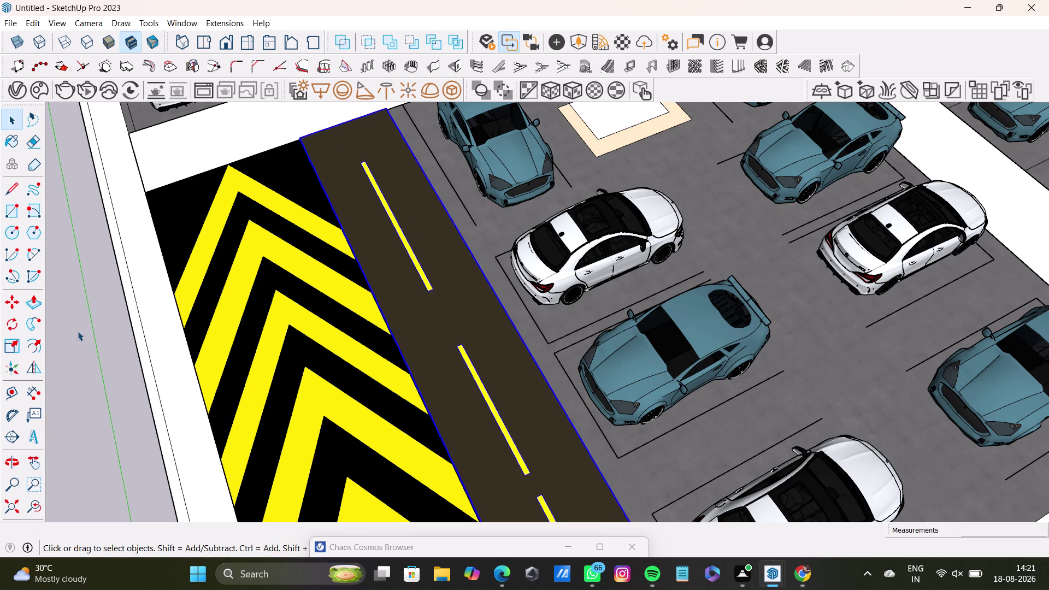
click(78, 331)
scroll(down, 3)
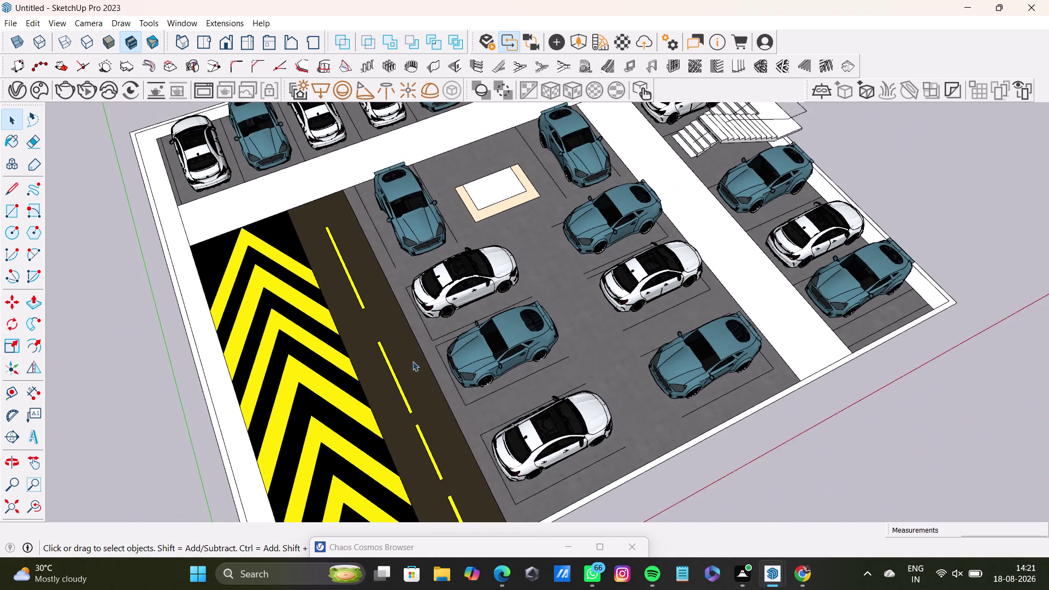
middle_drag(604, 416, 468, 435)
scroll(up, 3)
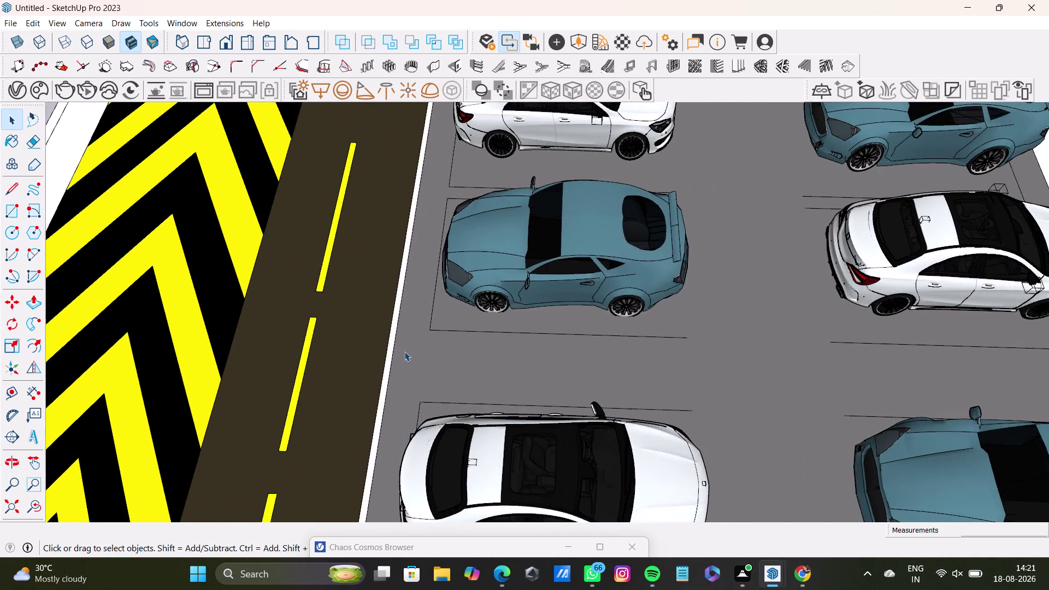
scroll(up, 3)
middle_drag(411, 347, 288, 243)
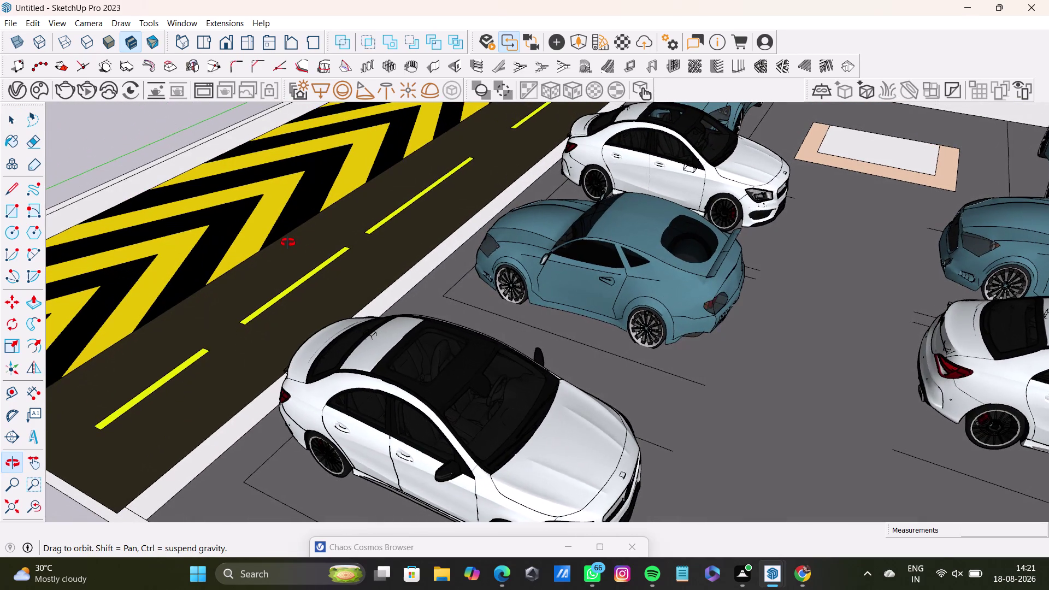
middle_drag(288, 242, 297, 325)
Stretch the road strip along the red axis to about 1.07.
click(359, 320)
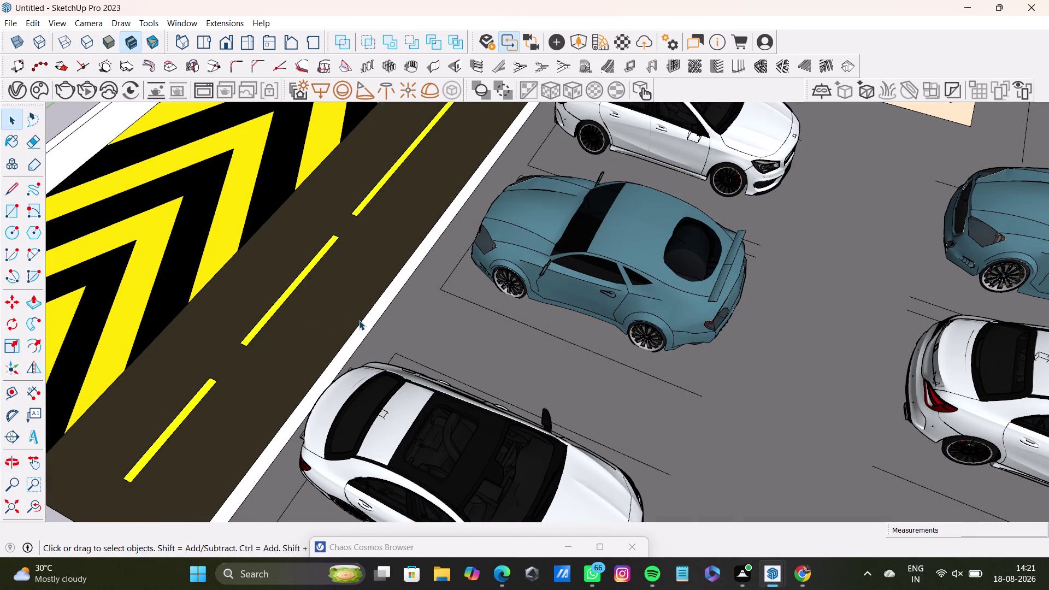
key(s)
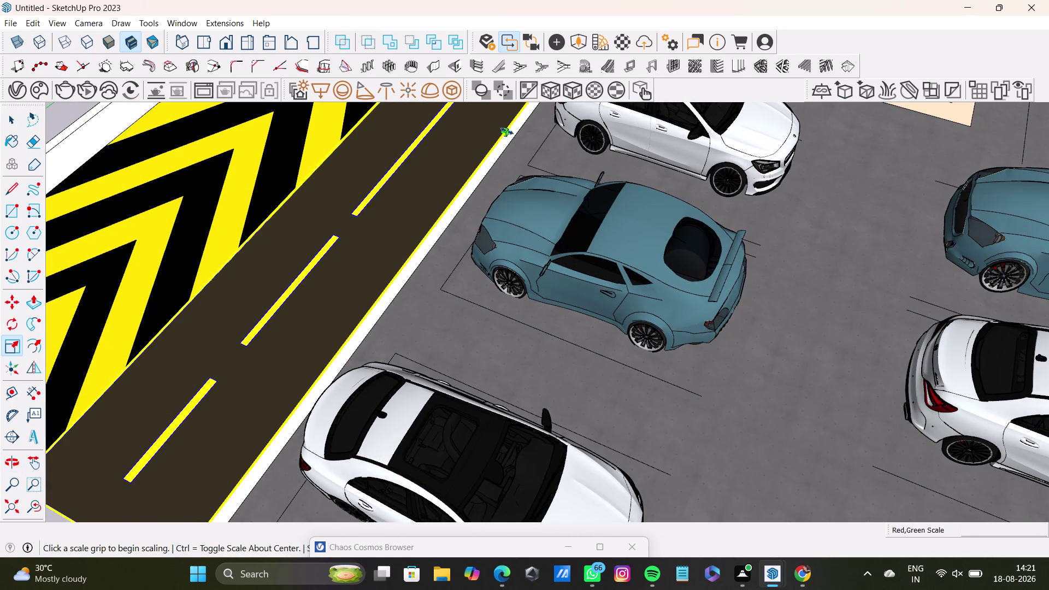
drag(507, 131, 515, 134)
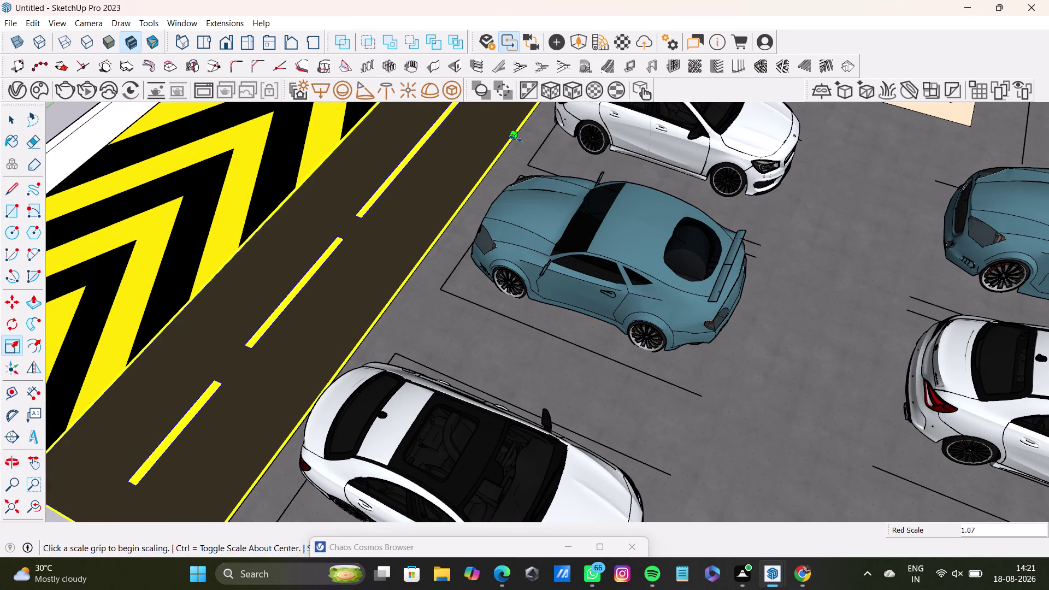
key(space)
Scale the road strip along the green axis to about 0.99 and clear the selection.
scroll(down, 3)
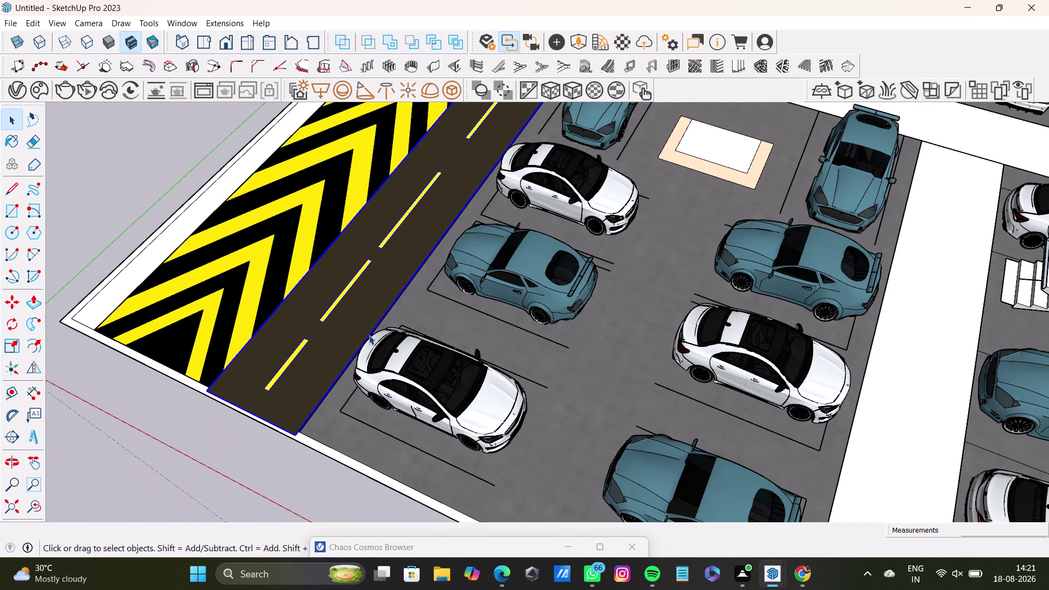
key(s)
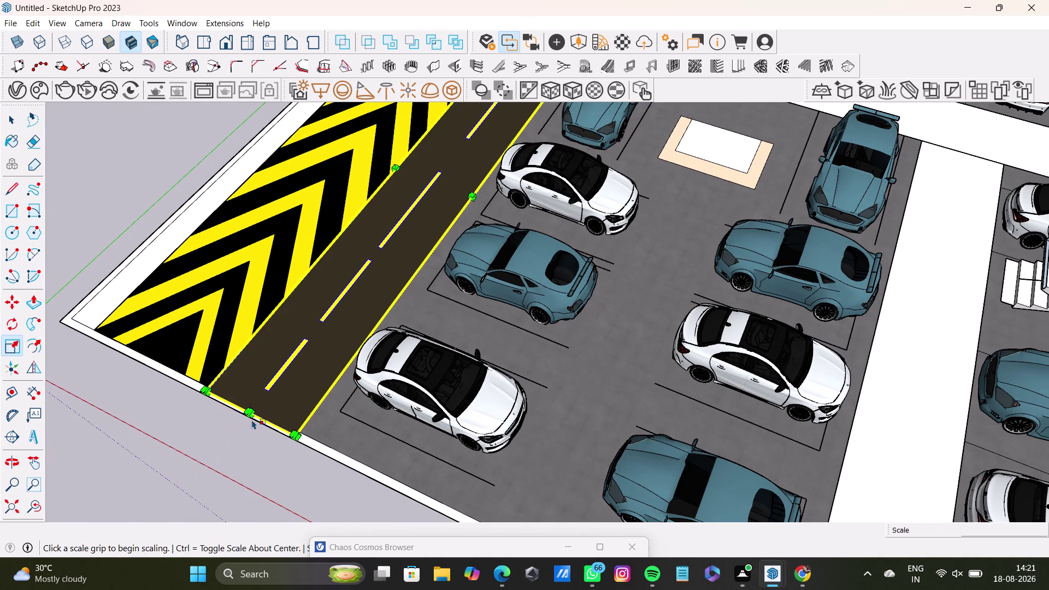
drag(247, 417, 256, 410)
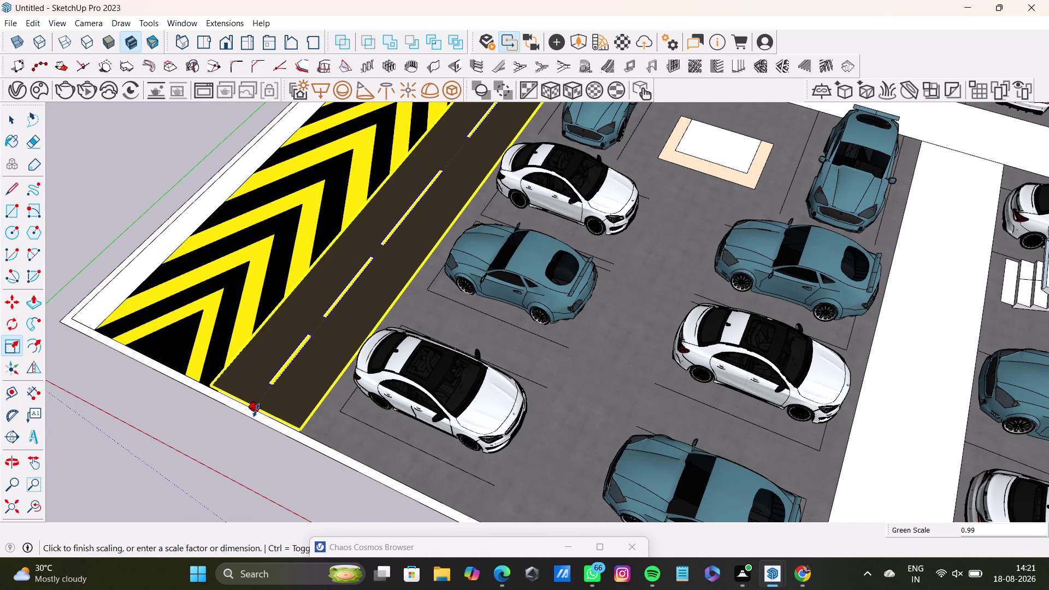
drag(256, 410, 256, 411)
key(space)
click(218, 445)
scroll(up, 3)
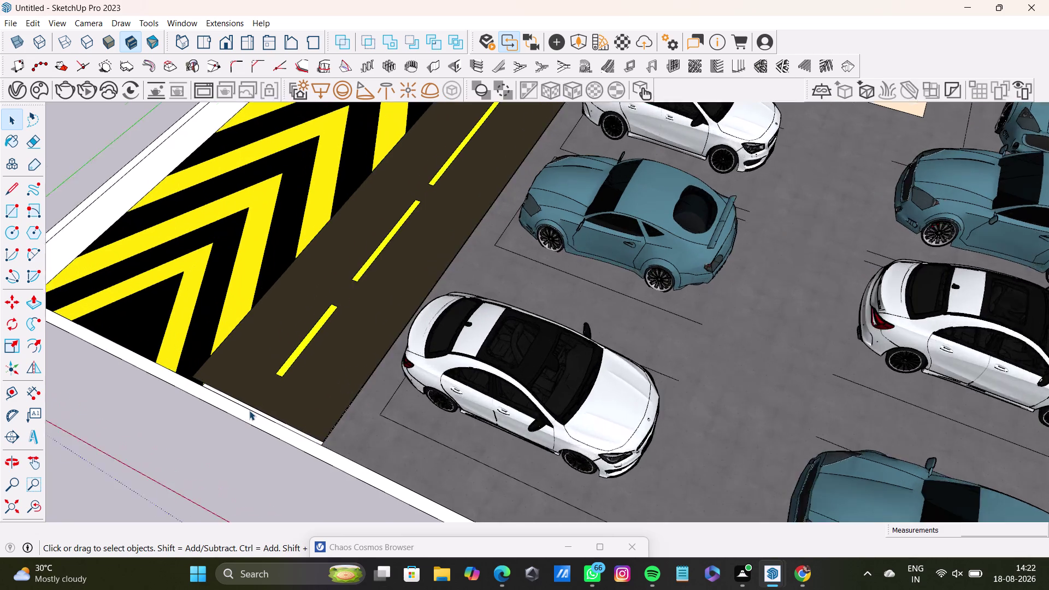
scroll(up, 3)
middle_drag(248, 403, 223, 199)
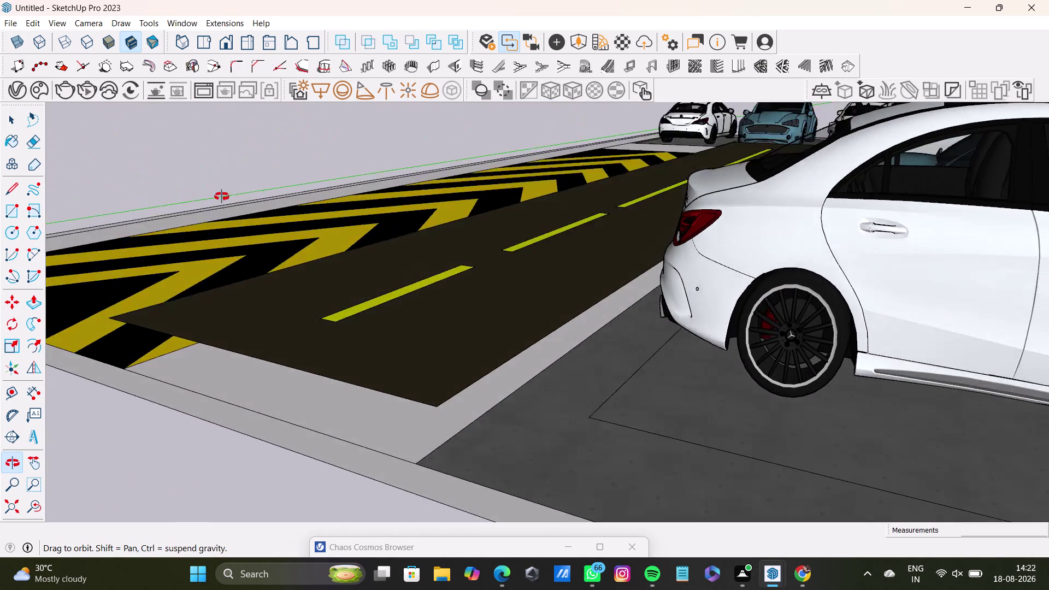
middle_drag(223, 199, 215, 164)
click(392, 343)
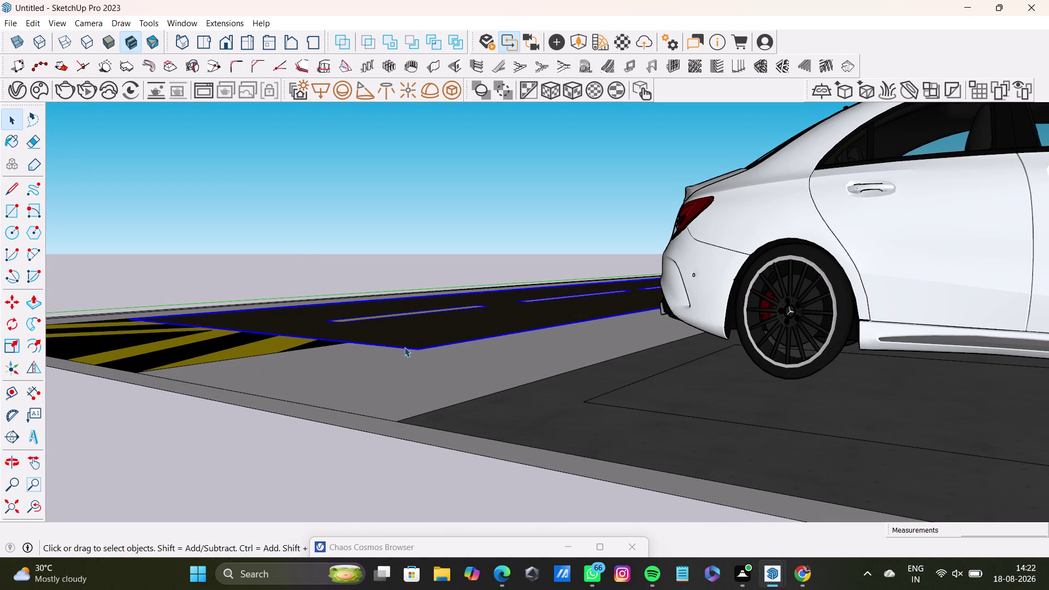
key(m)
key(Up)
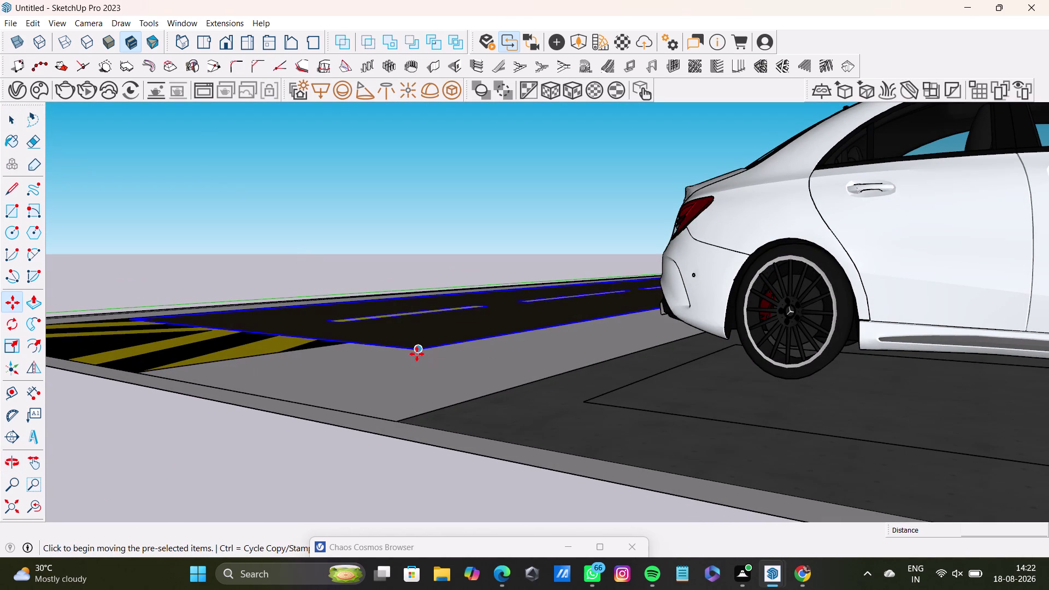
click(421, 352)
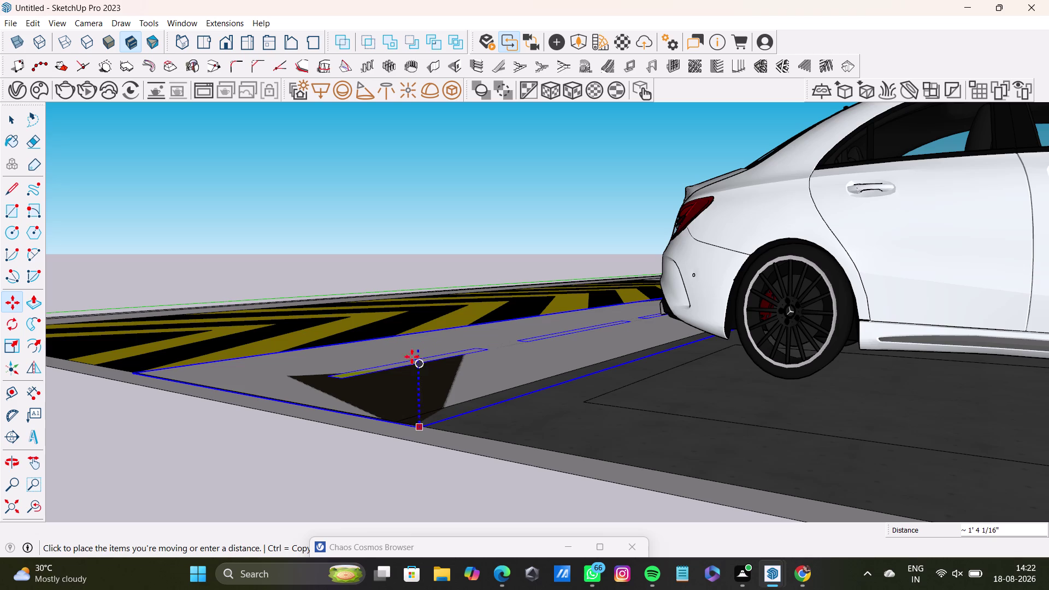
click(402, 350)
middle_drag(469, 402, 469, 513)
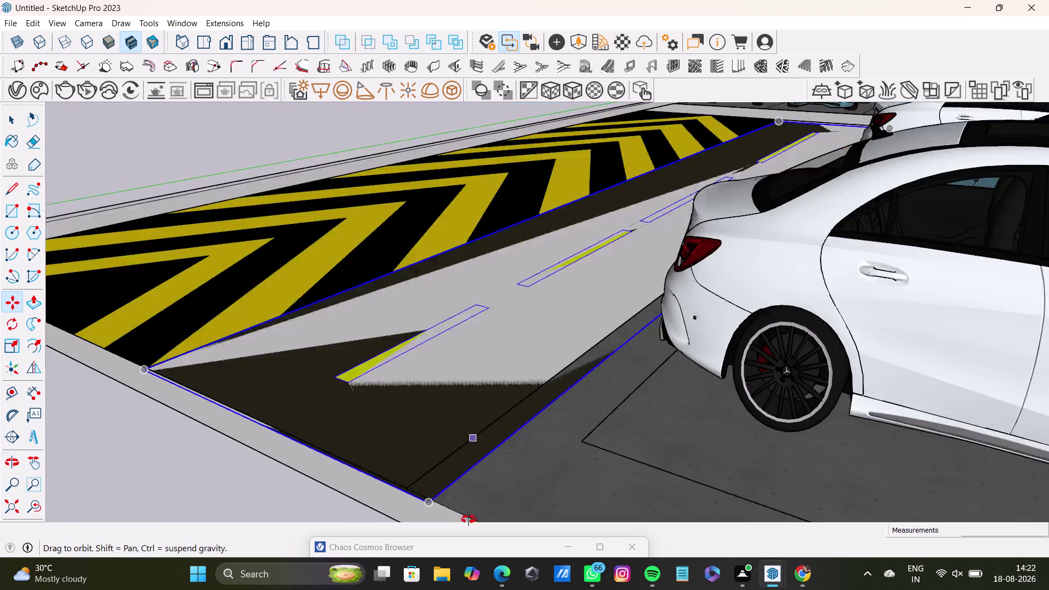
middle_drag(469, 513, 466, 479)
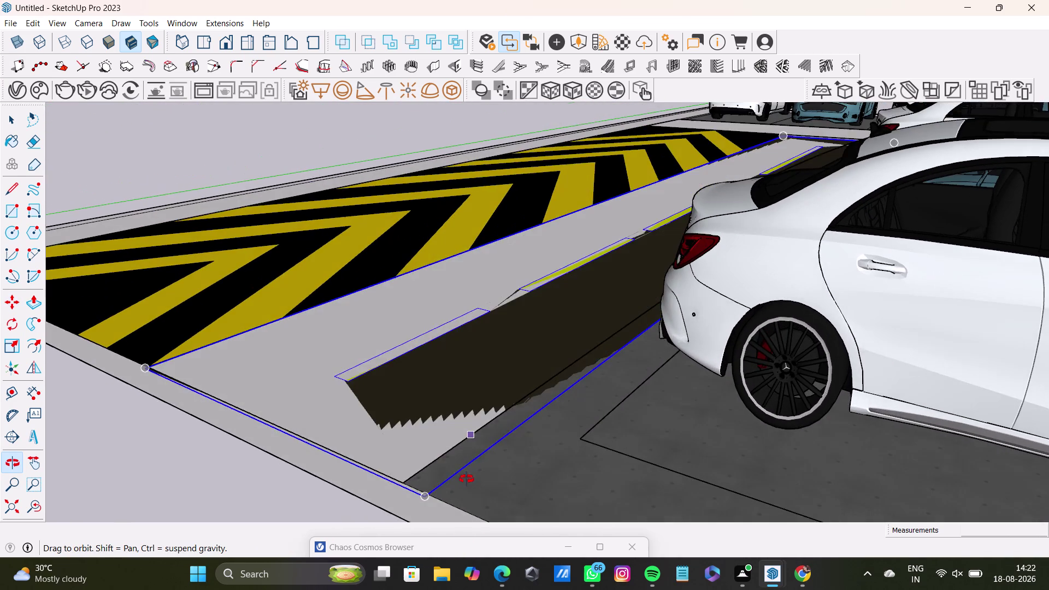
middle_drag(466, 479, 521, 540)
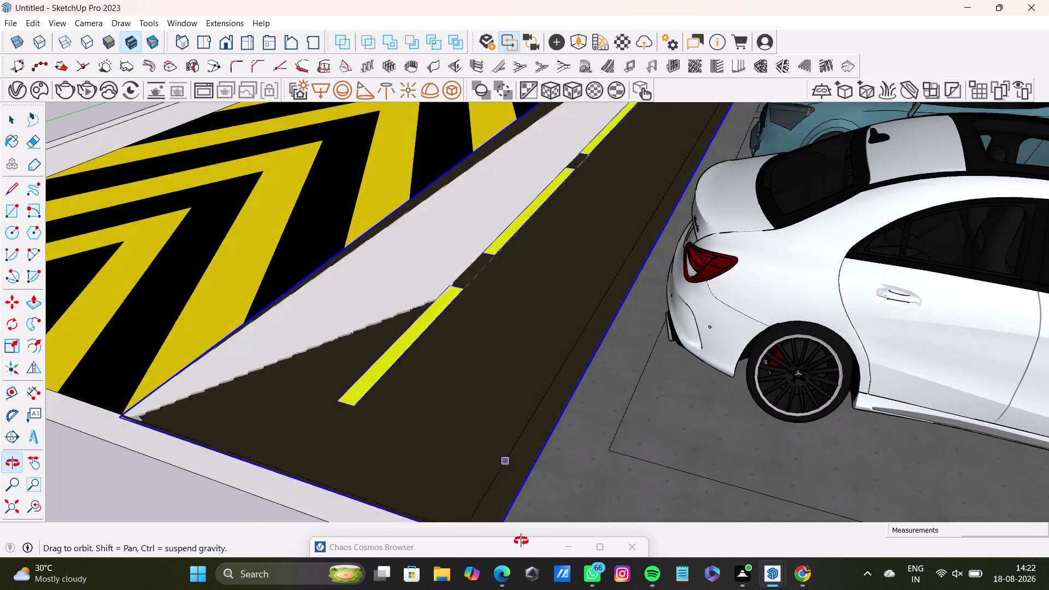
middle_drag(521, 541, 519, 557)
scroll(down, 3)
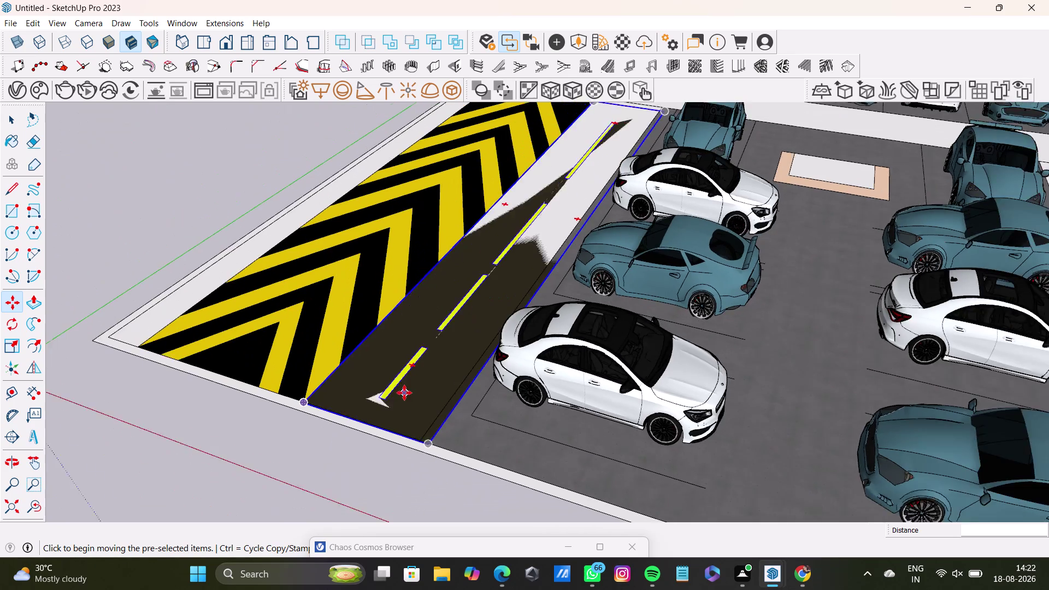
scroll(down, 3)
key(ctrl+z)
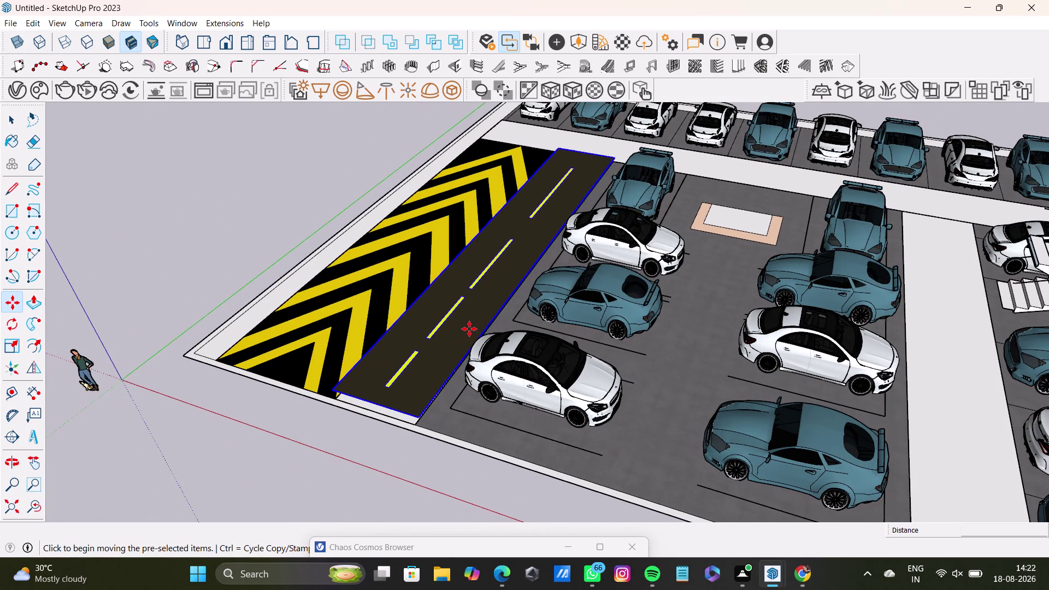
key(ctrl+z)
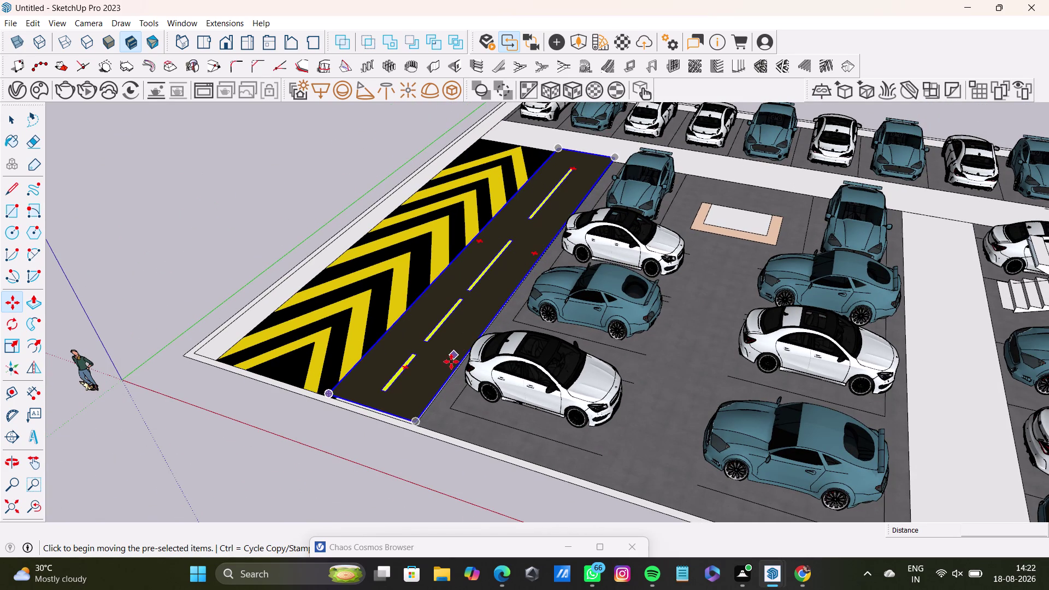
key(ctrl+z)
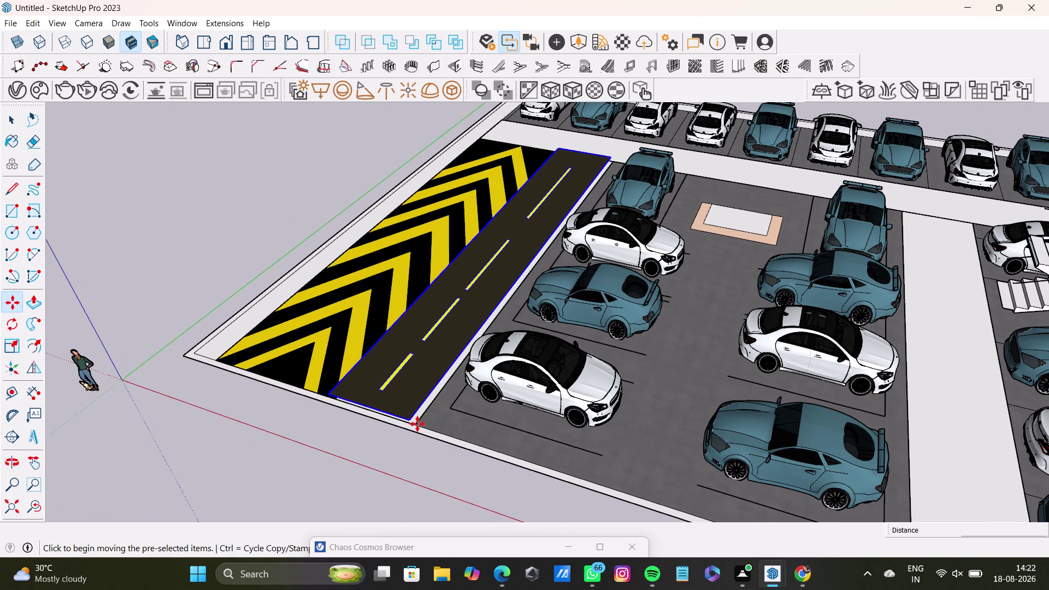
Move the road strip out of the lot to its left and clear the selection.
drag(409, 419, 145, 268)
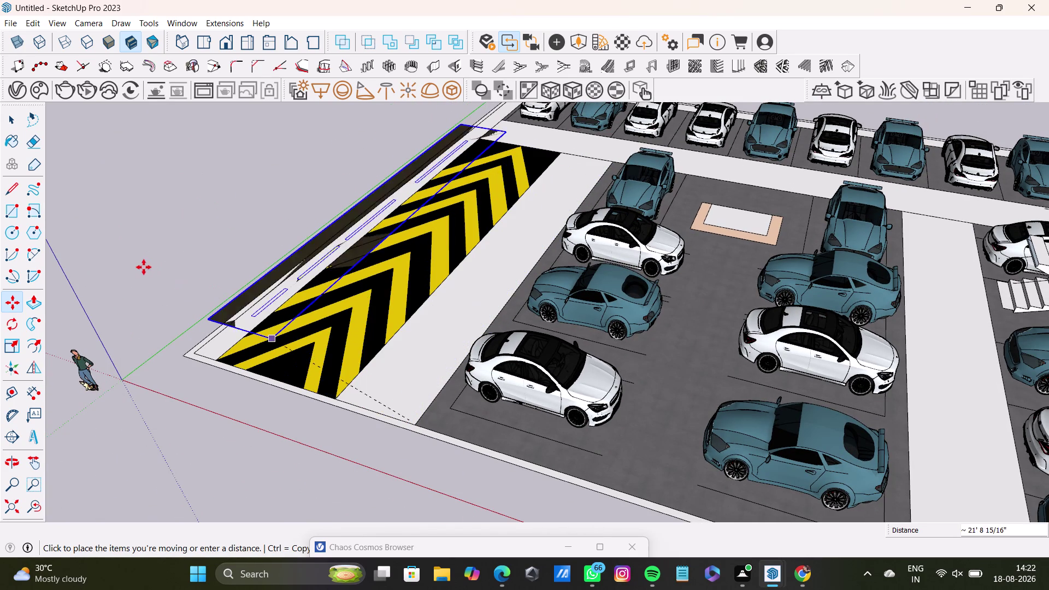
drag(145, 267, 138, 265)
key(space)
click(434, 401)
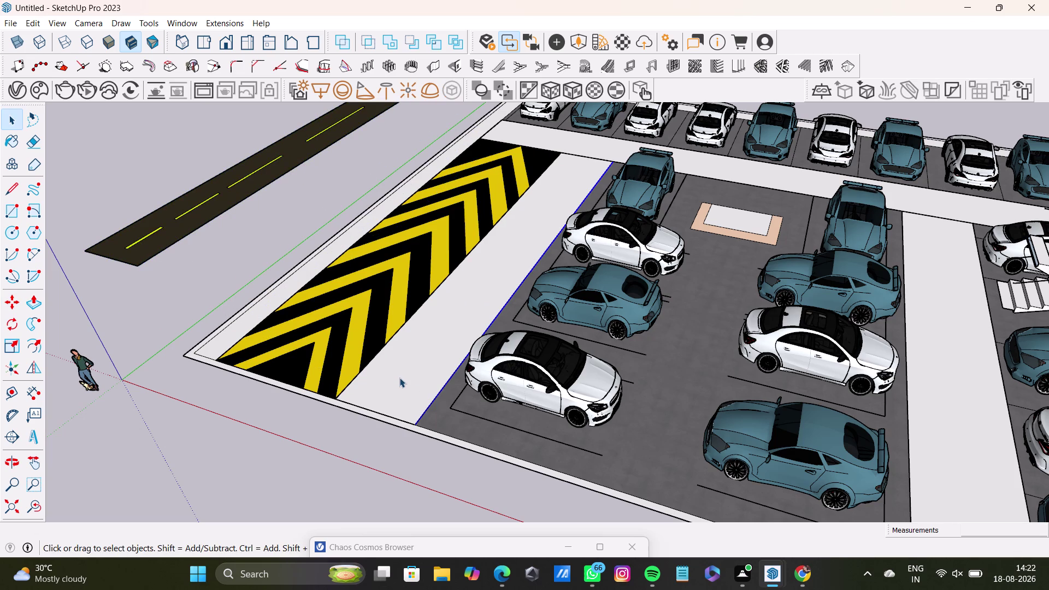
Delete an object beside the chevrons, then undo the deletion.
click(402, 379)
scroll(up, 3)
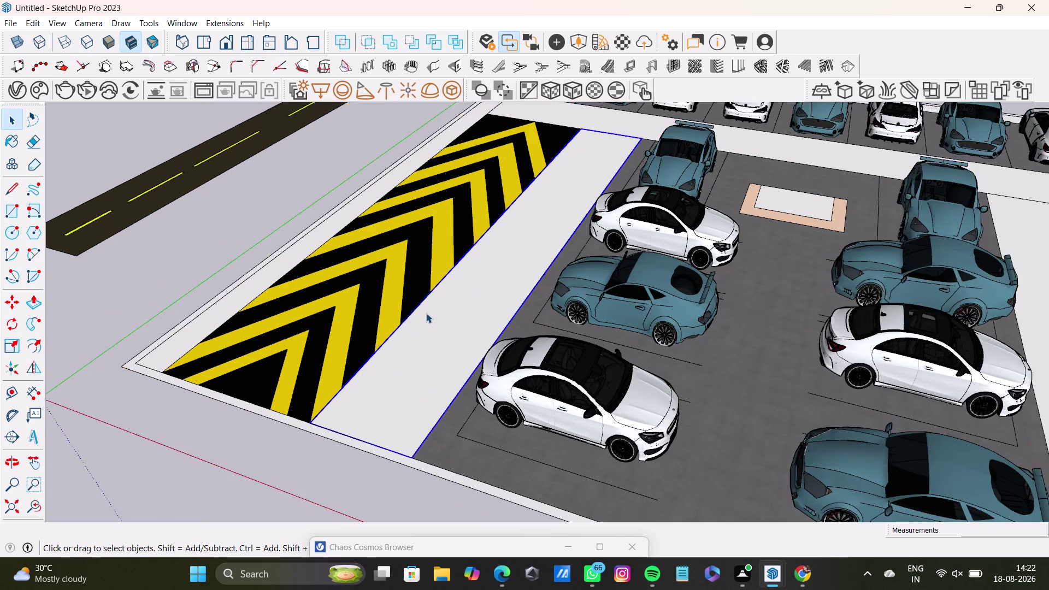
click(531, 320)
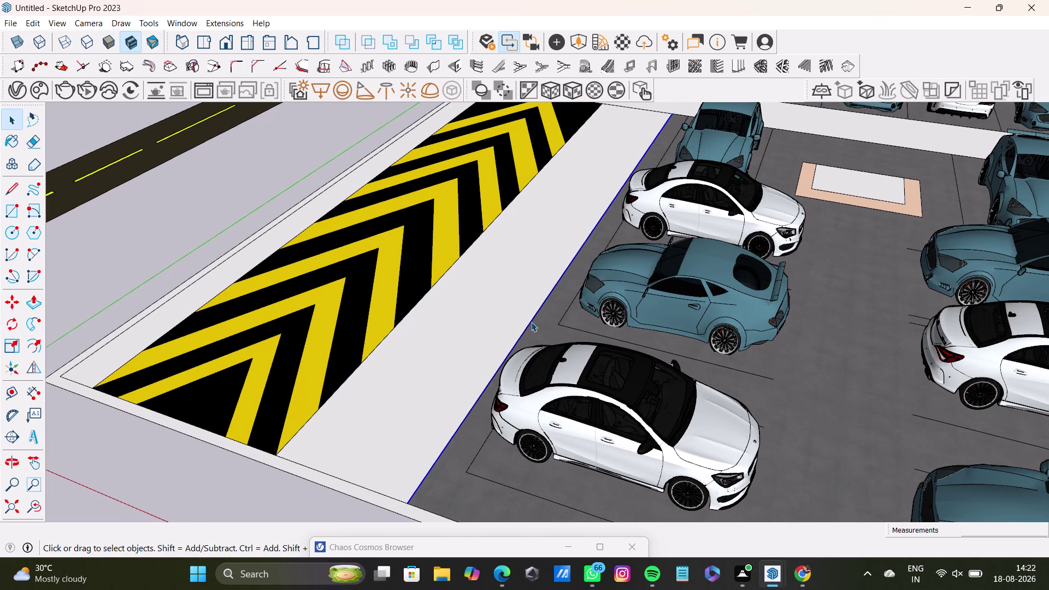
key(Delete)
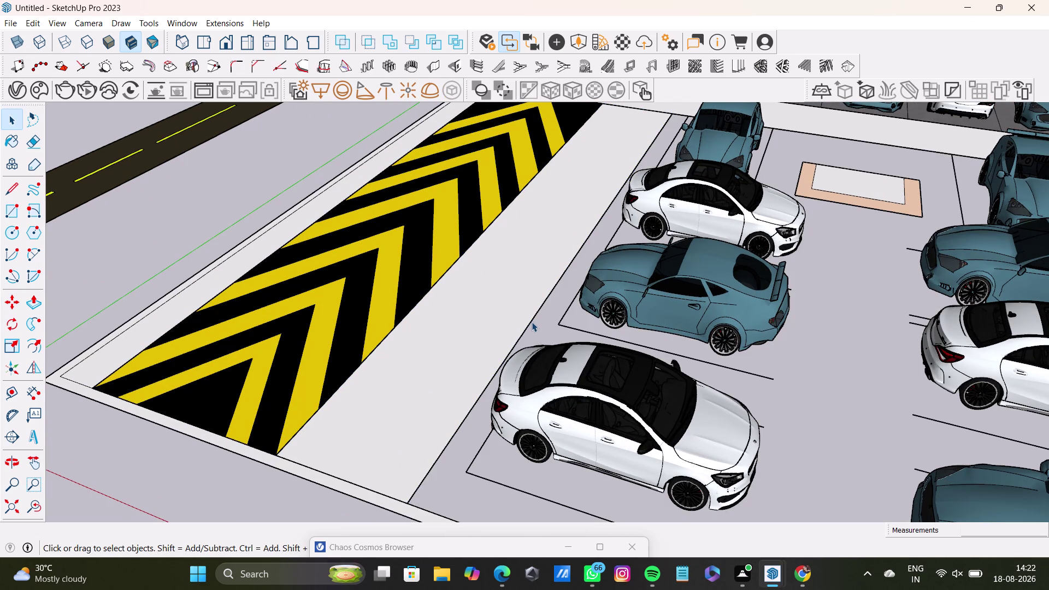
key(ctrl+z)
scroll(up, 3)
Open the ground group and delete the bare white strip face.
click(351, 404)
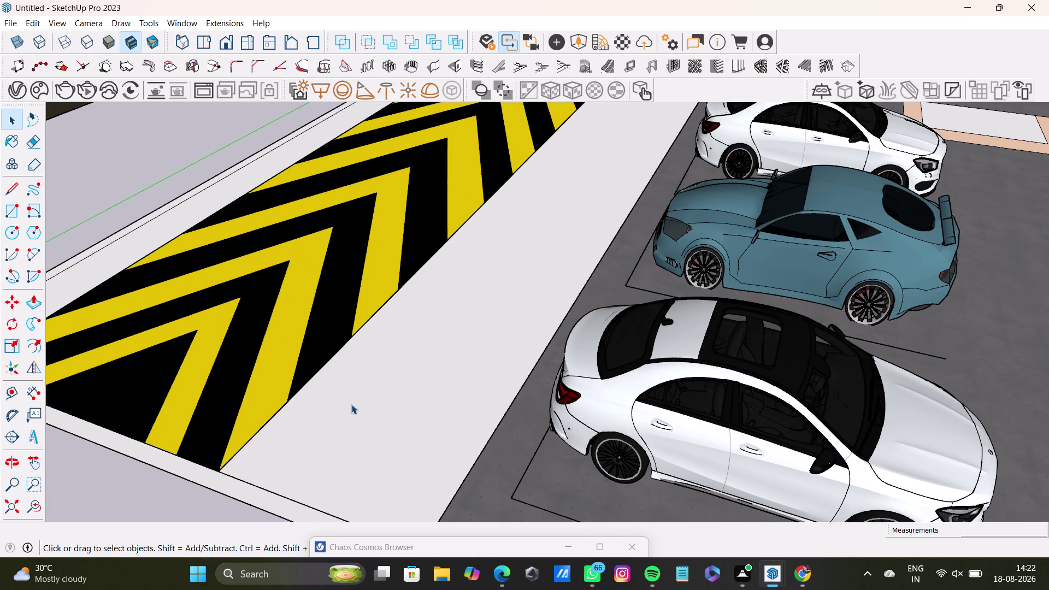
double_click(351, 404)
click(351, 404)
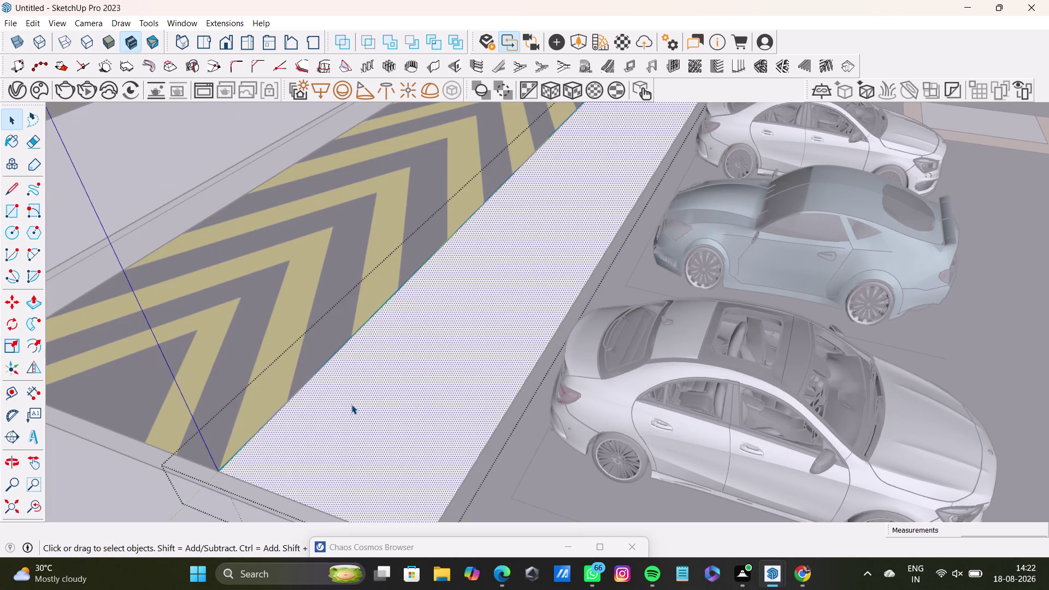
key(Delete)
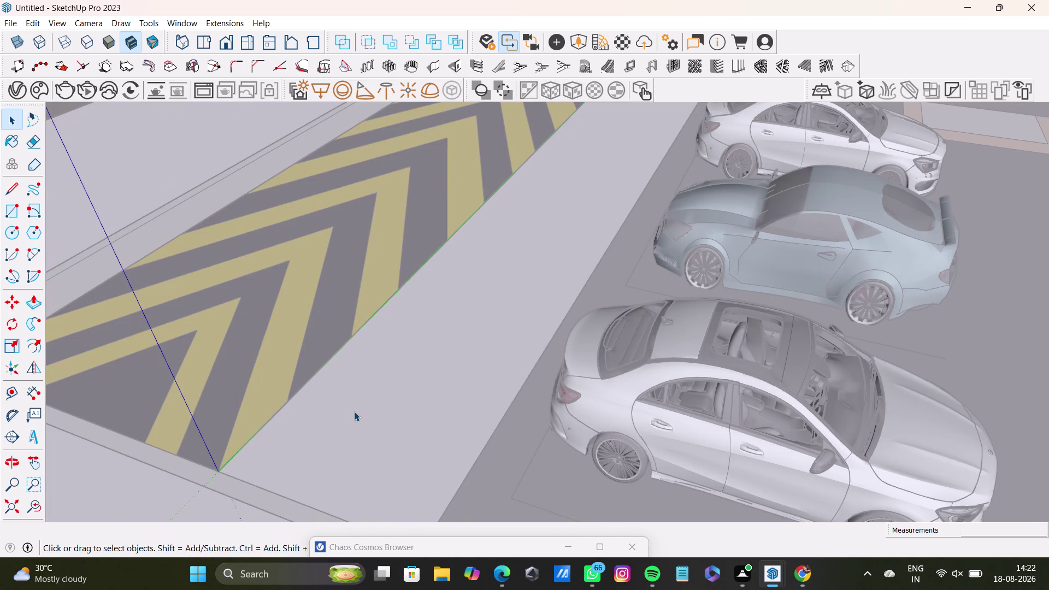
key(space)
scroll(down, 3)
Move the floating road strip into the lot, placing its corner at the lot corner.
click(234, 205)
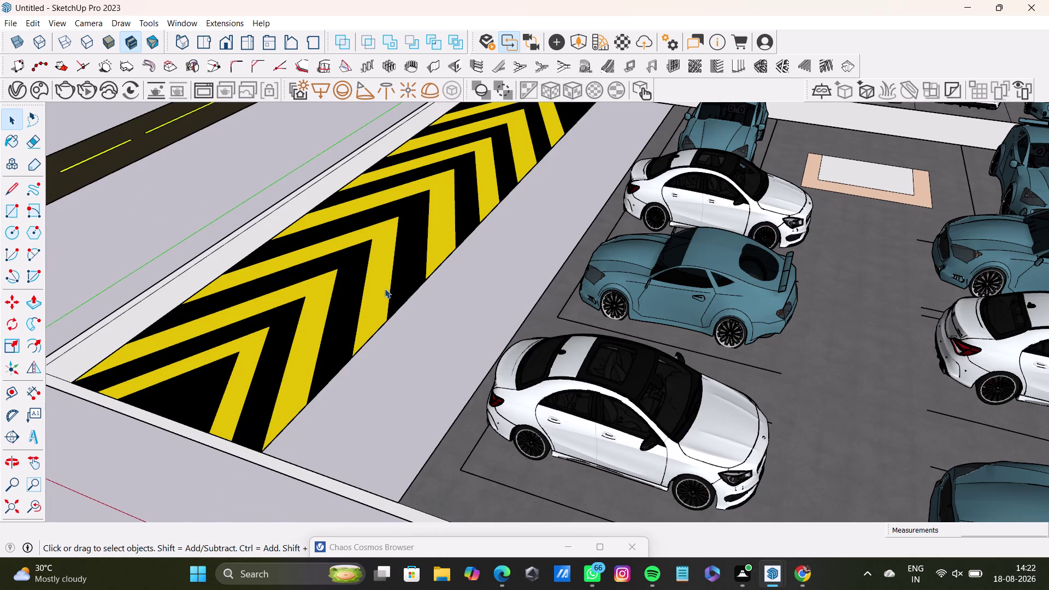
click(419, 341)
scroll(down, 3)
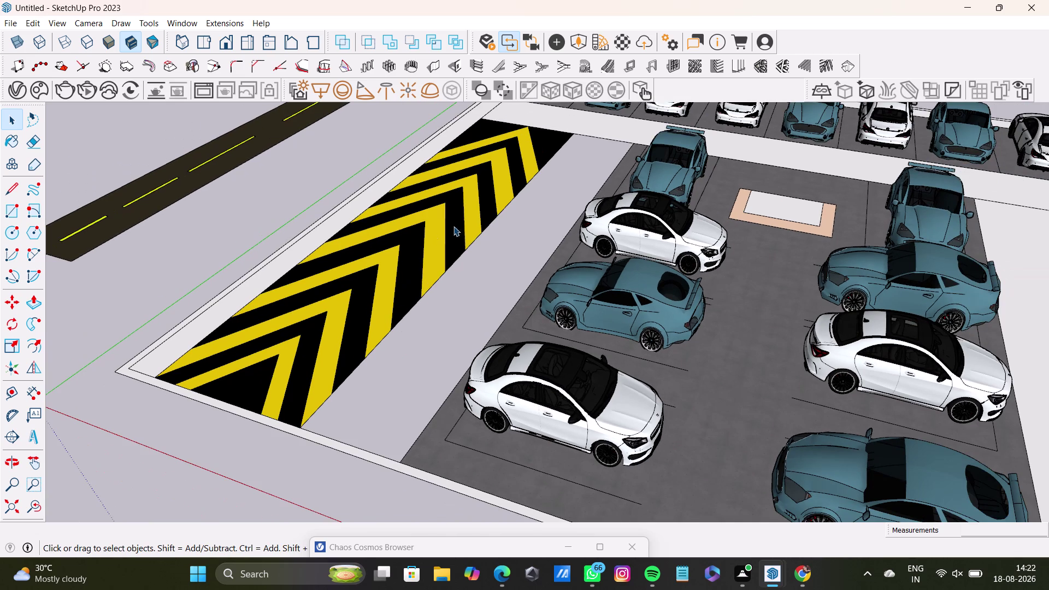
scroll(down, 3)
scroll(down, 3)
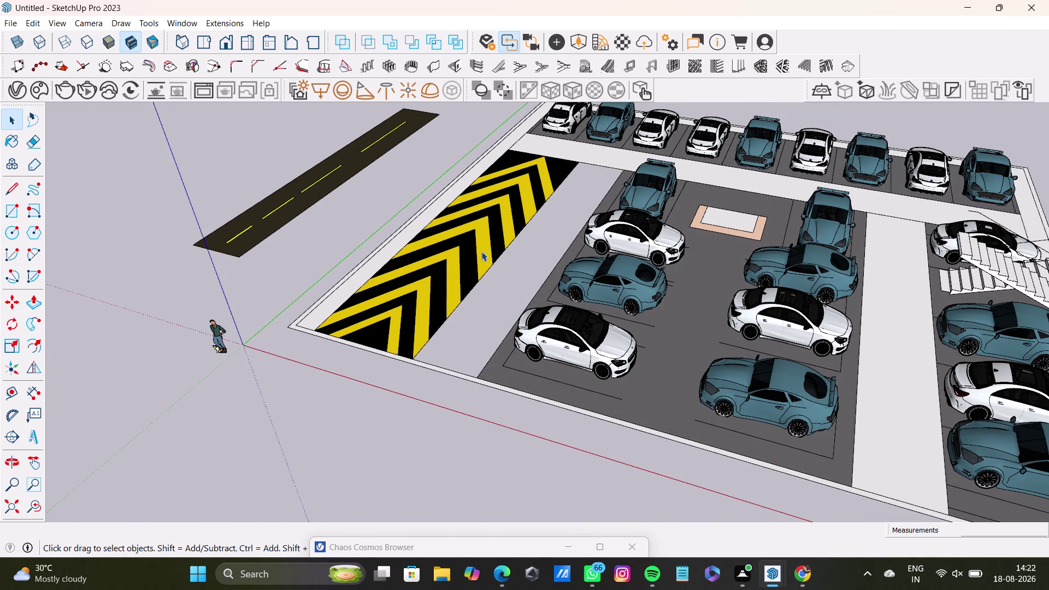
click(279, 212)
key(m)
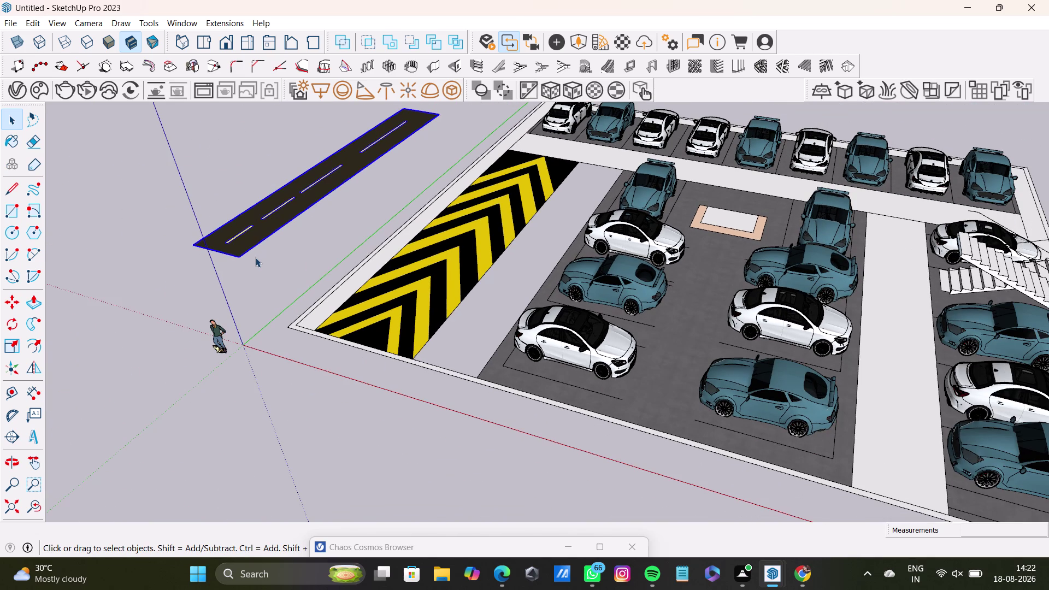
click(242, 257)
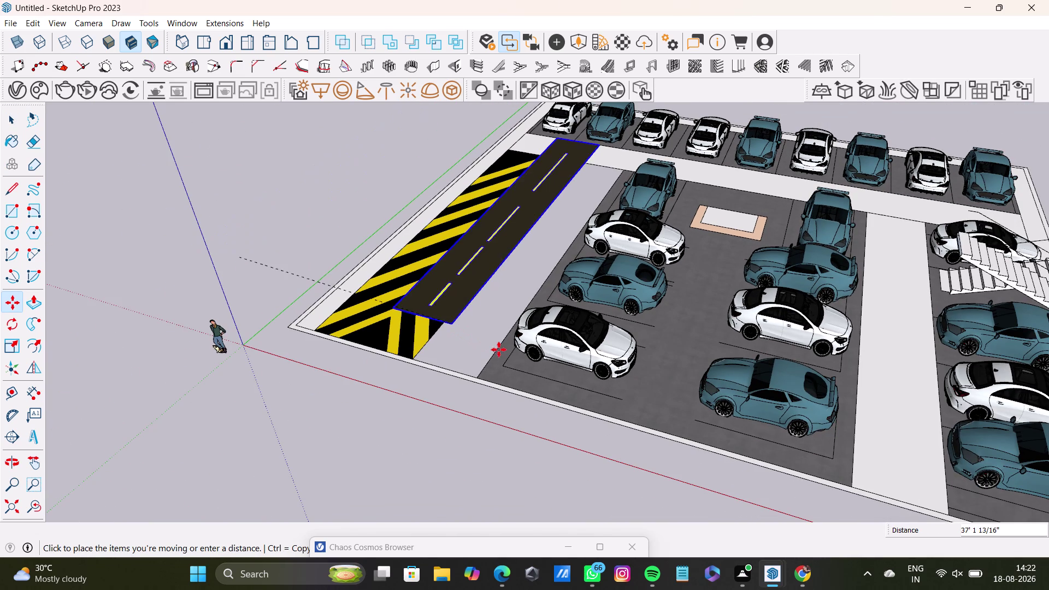
scroll(up, 3)
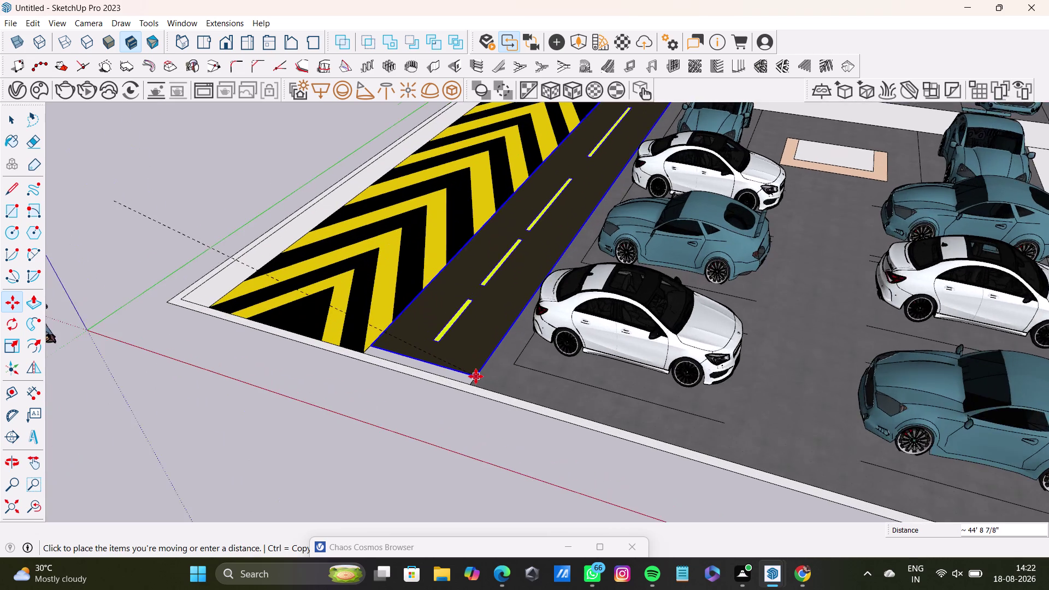
scroll(up, 3)
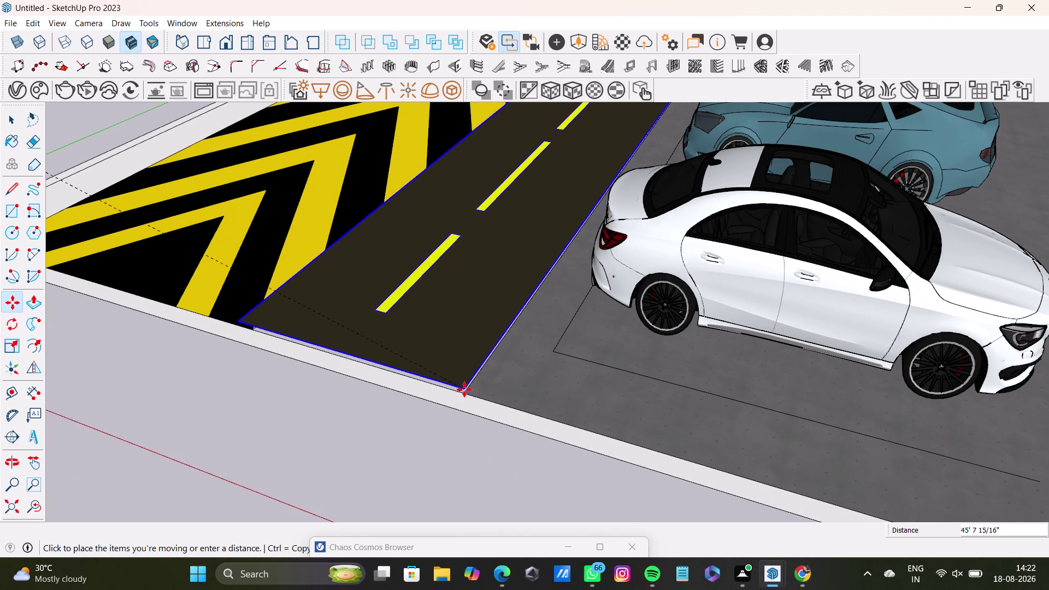
click(466, 393)
Nudge the strip's position and push it against the chevron band's edge.
middle_drag(464, 396, 462, 286)
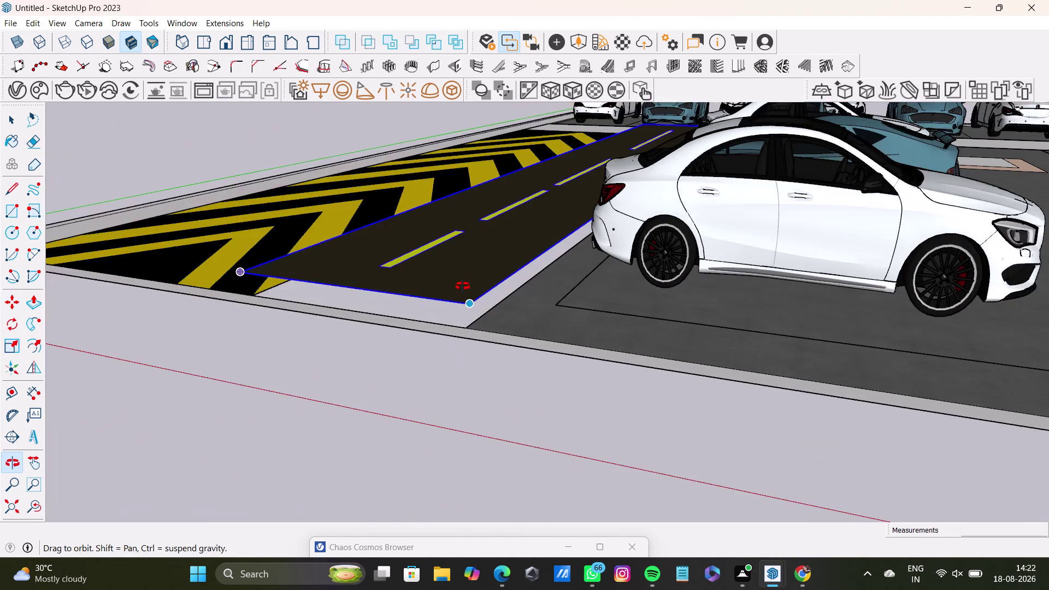
middle_drag(462, 286, 460, 287)
scroll(up, 3)
drag(464, 261, 467, 278)
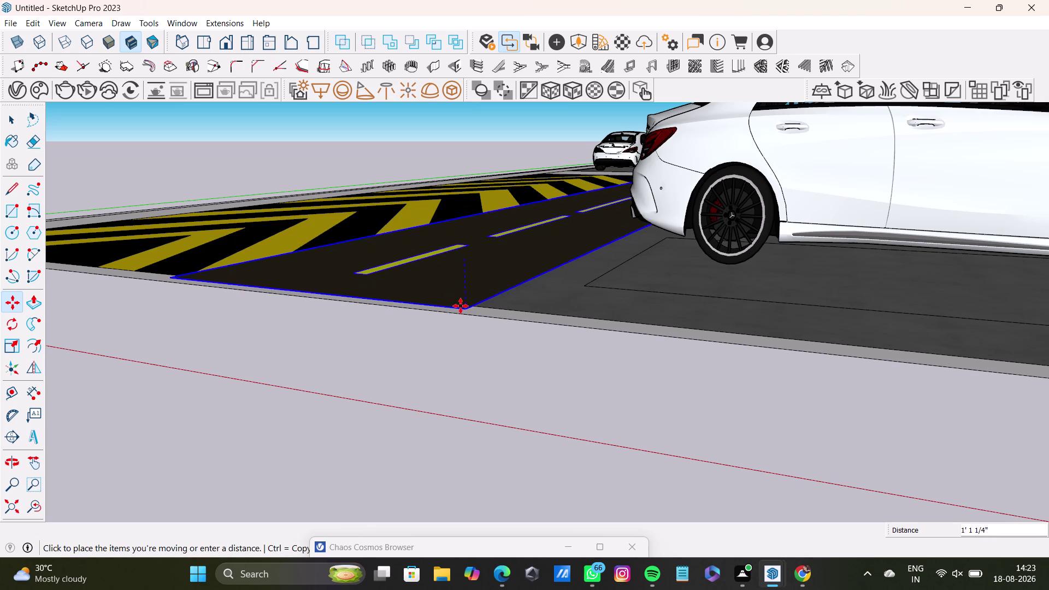
click(461, 305)
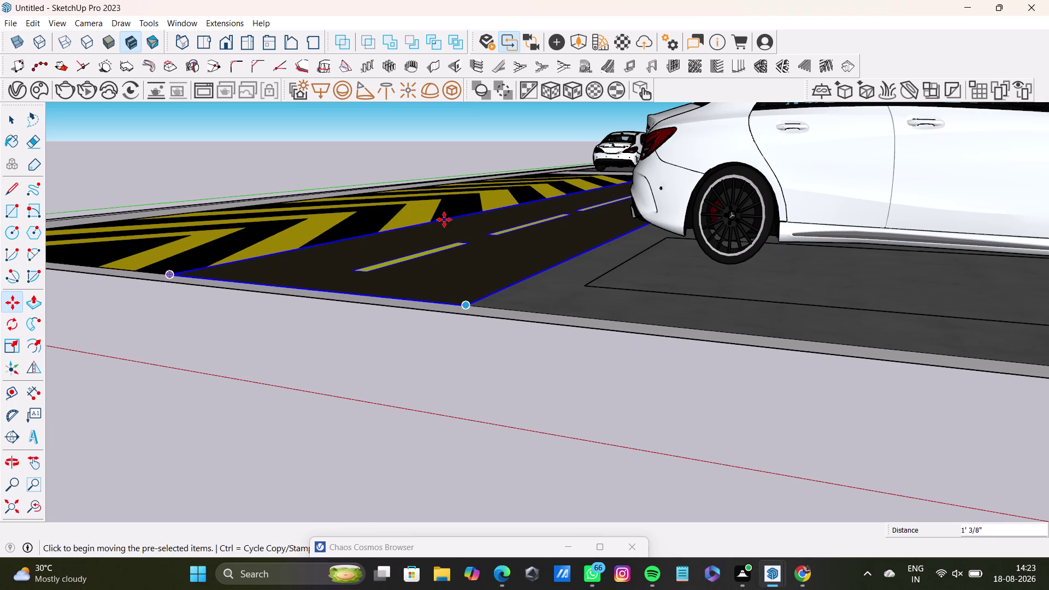
scroll(down, 3)
middle_drag(454, 231, 455, 367)
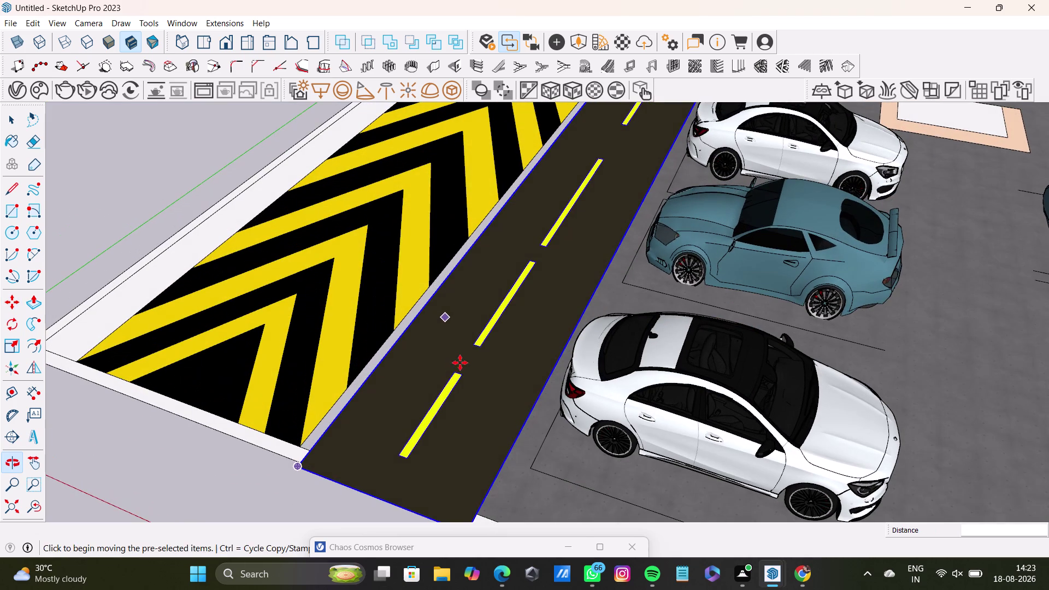
middle_drag(461, 369, 465, 331)
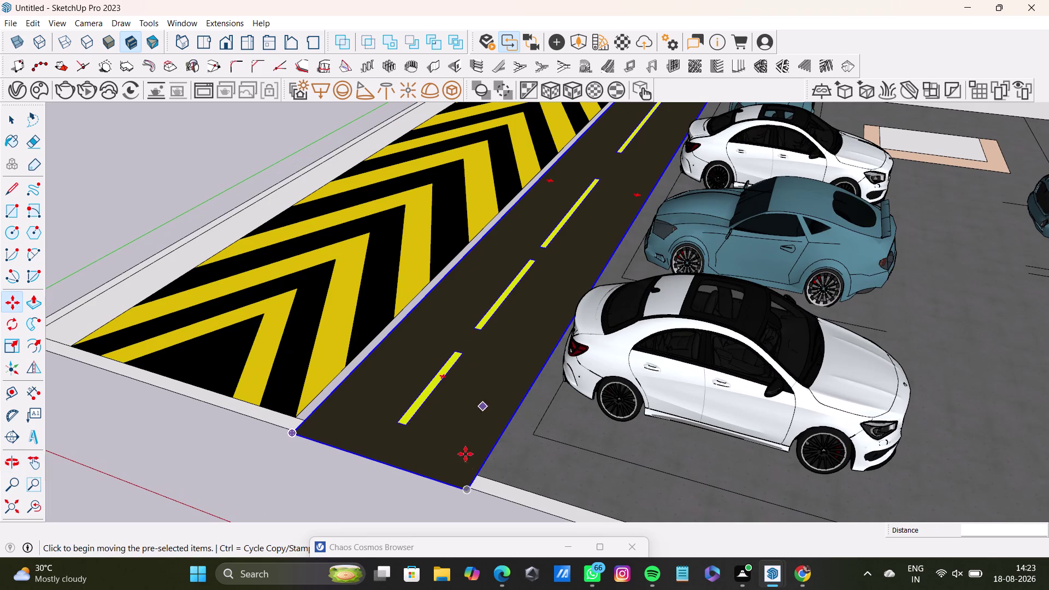
drag(468, 497, 470, 470)
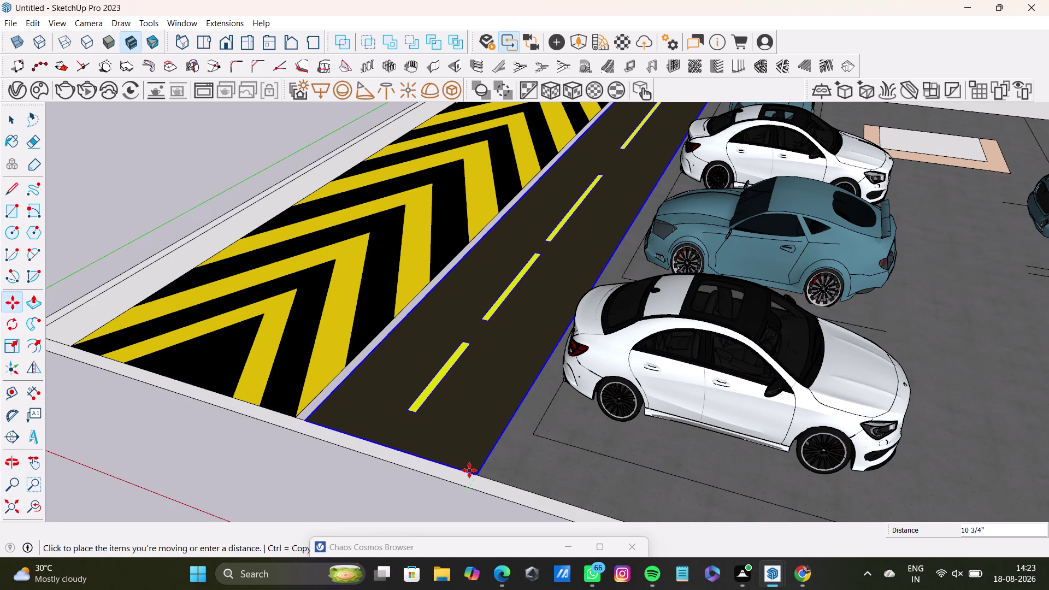
drag(471, 471, 469, 469)
Snap the strip's corner to the chevron corner so it sits flush.
middle_drag(497, 473, 425, 377)
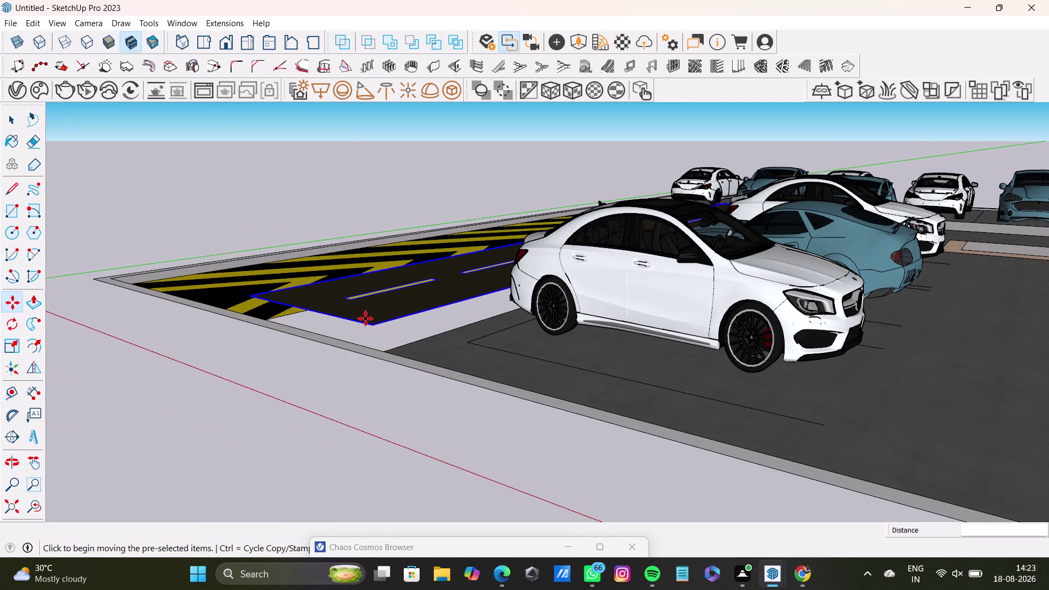
drag(376, 330, 386, 352)
middle_drag(327, 379, 465, 419)
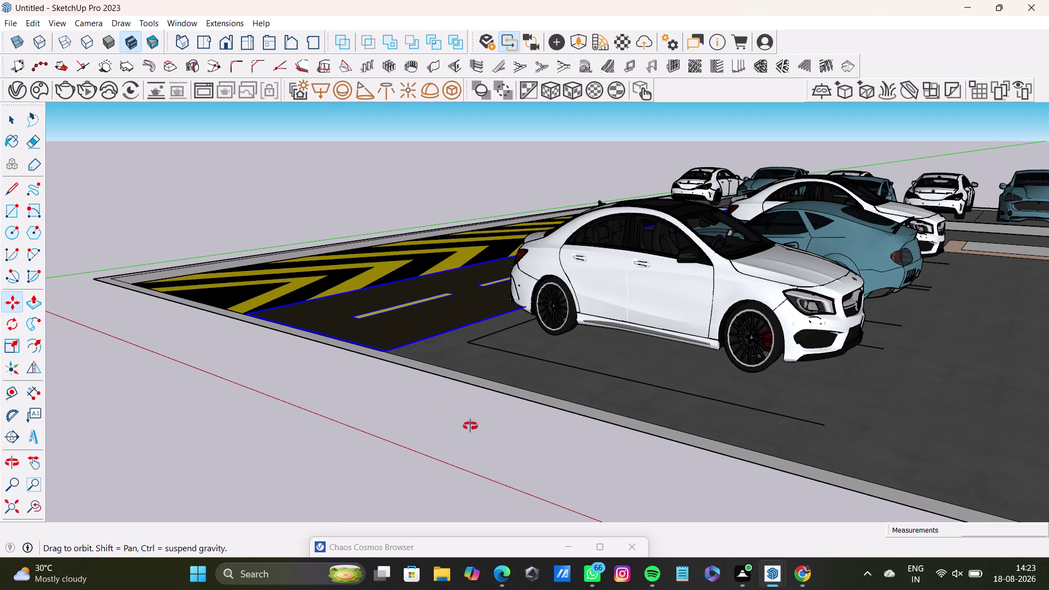
middle_drag(465, 418, 519, 508)
scroll(up, 3)
middle_drag(543, 427, 517, 290)
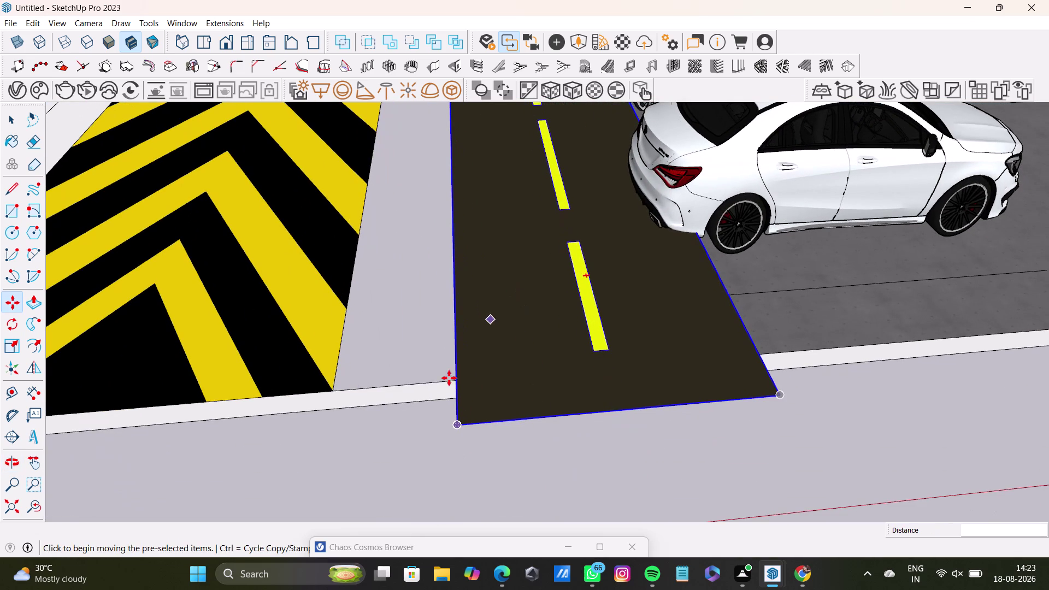
drag(457, 426, 341, 390)
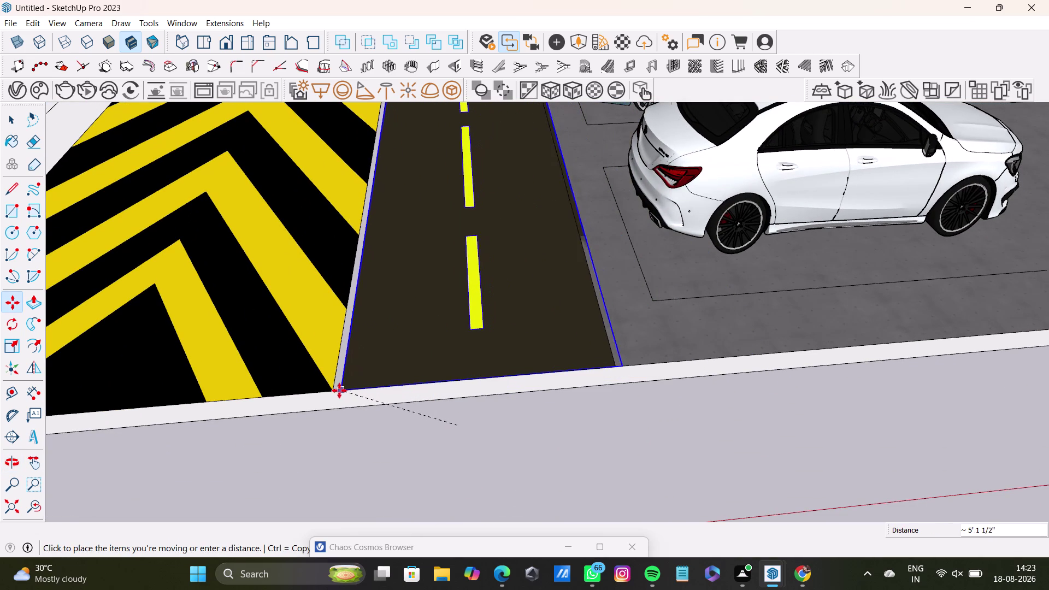
drag(340, 390, 337, 389)
key(space)
Orbit out to an overhead view of the lot to check the strip's alignment.
middle_drag(632, 474, 585, 378)
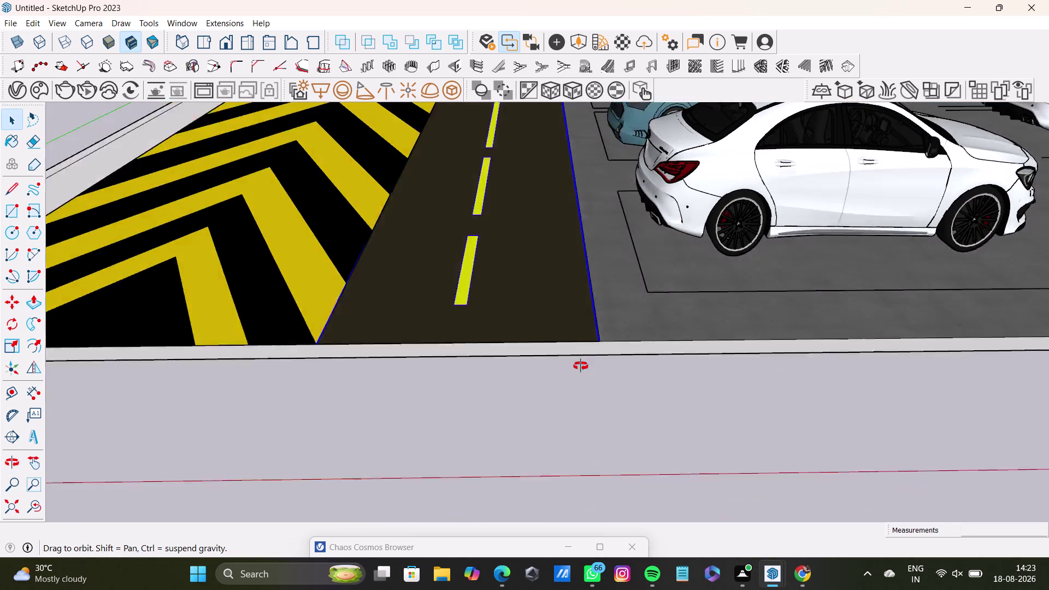
middle_drag(584, 377, 584, 389)
scroll(down, 3)
middle_drag(550, 189, 525, 405)
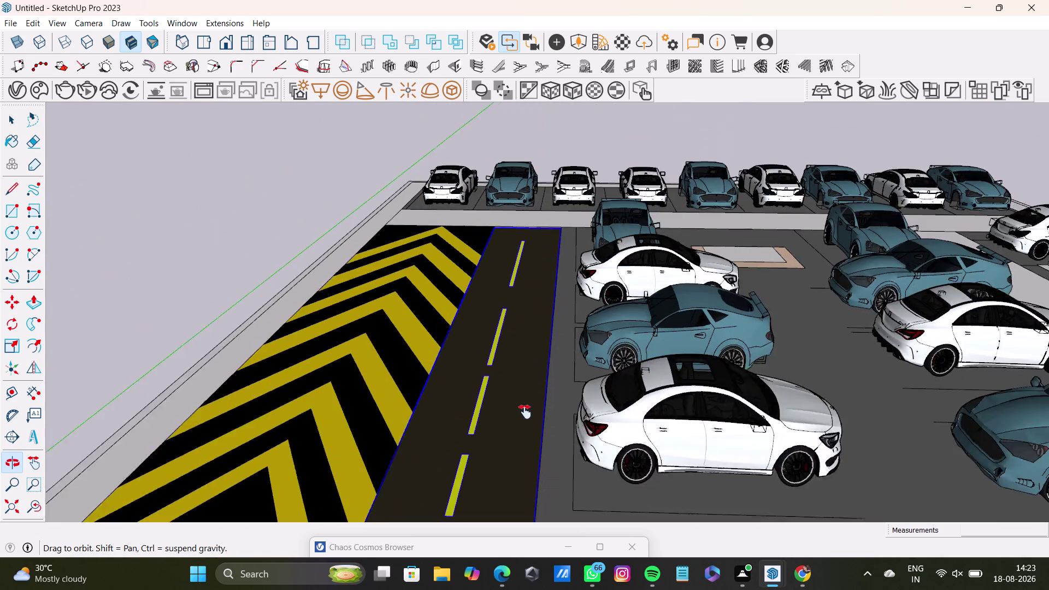
middle_drag(525, 405, 524, 424)
middle_drag(534, 272, 521, 419)
scroll(up, 3)
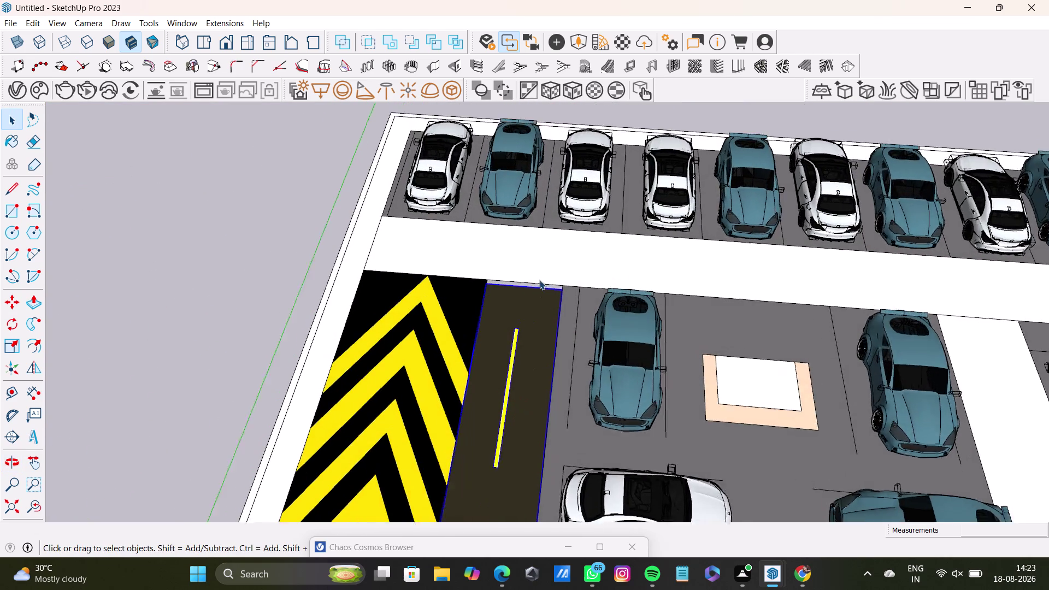
Nudge a strip with the Scale tool, then orbit to view the whole lot from above.
scroll(up, 3)
key(s)
drag(508, 298, 508, 289)
key(space)
scroll(down, 3)
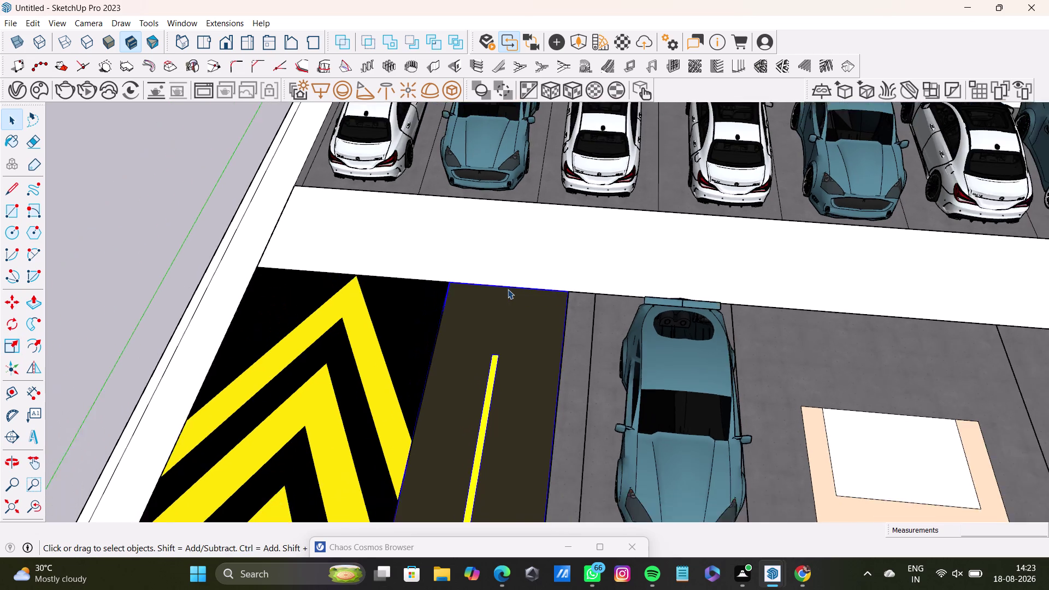
scroll(down, 3)
scroll(down, 3)
middle_drag(708, 353, 687, 344)
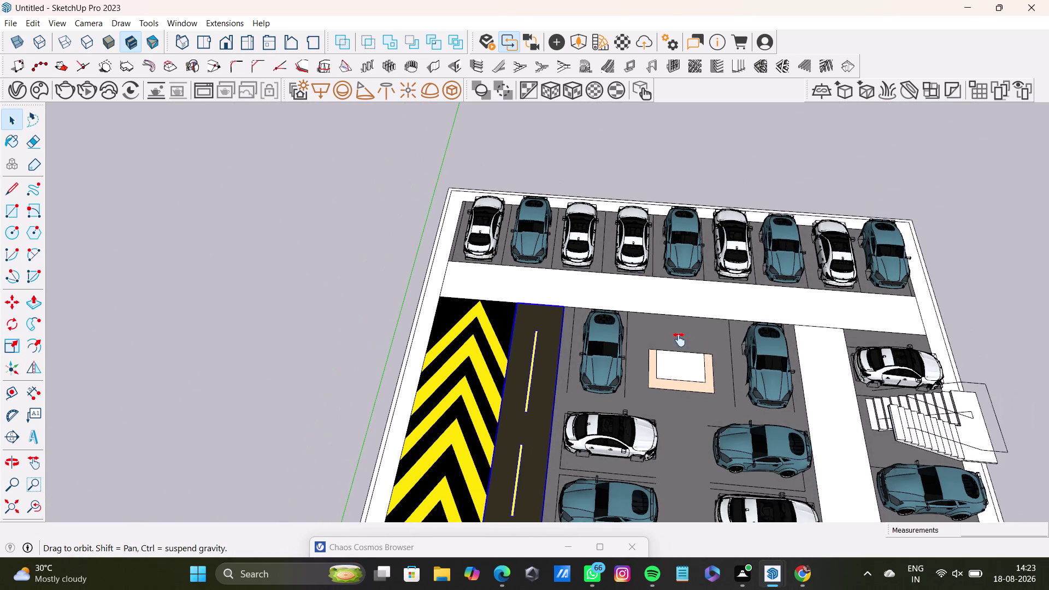
middle_drag(687, 344, 547, 288)
Copy the selected dashed strip 90' to the right from its top corner.
click(376, 329)
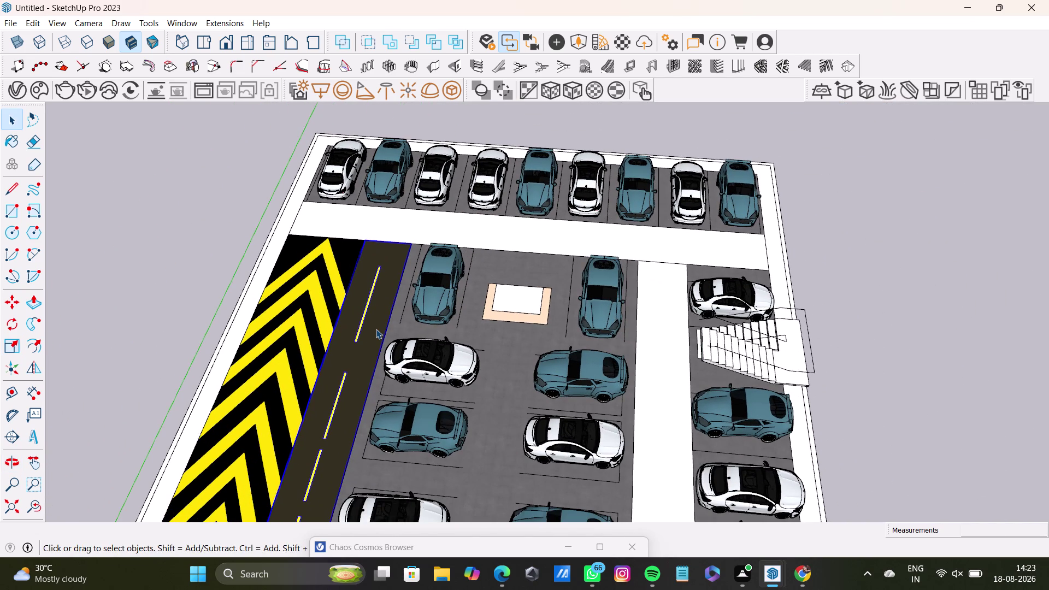
key(m)
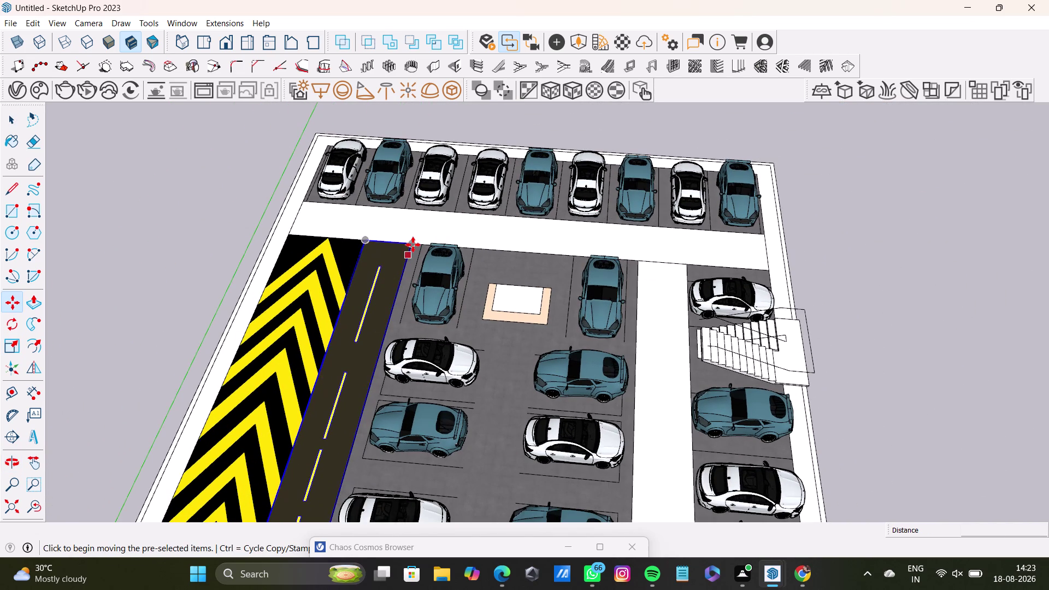
click(413, 244)
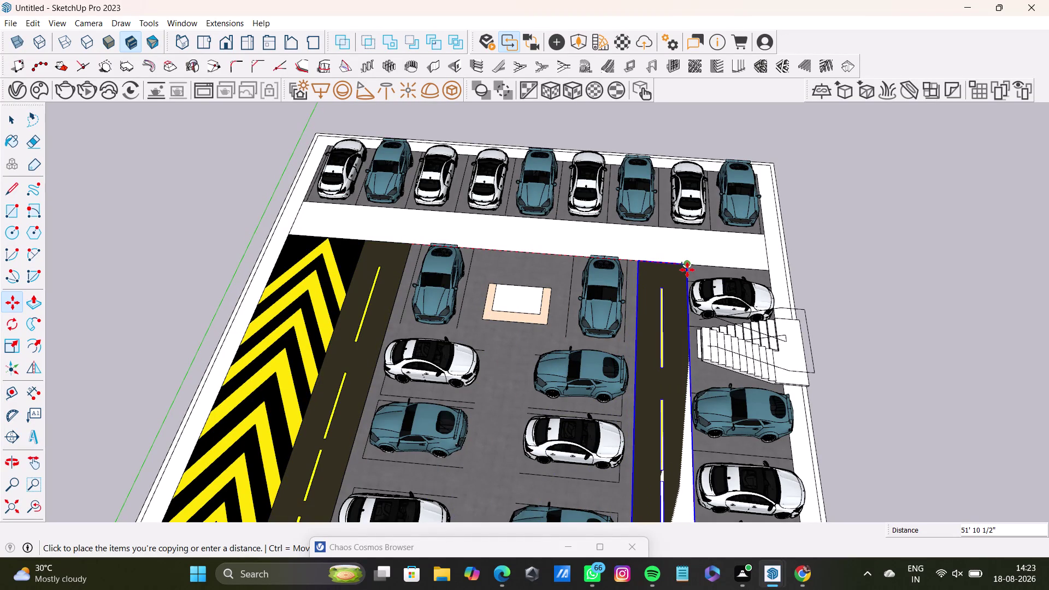
click(903, 287)
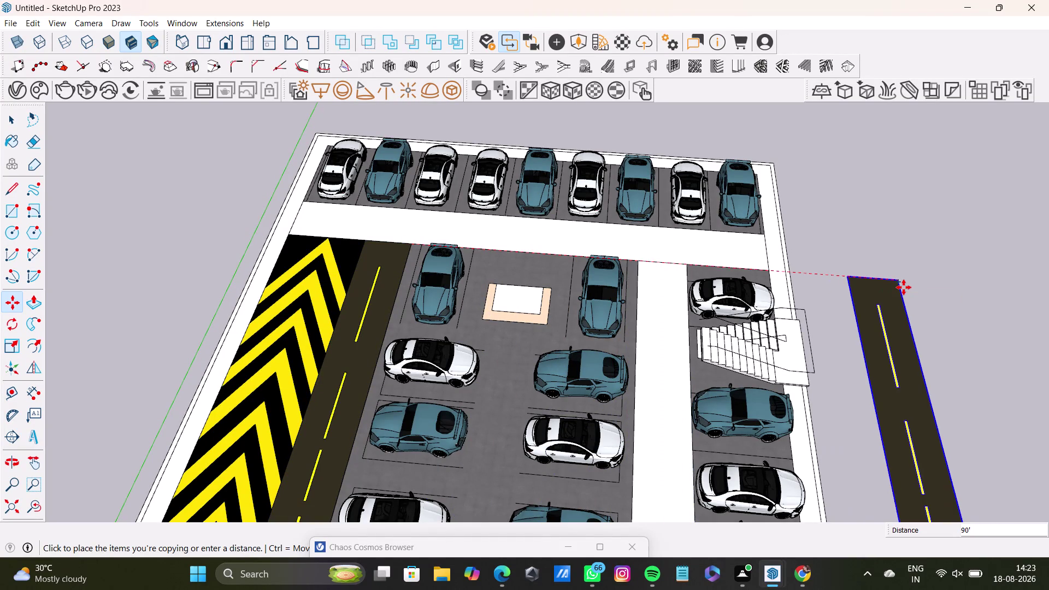
key(space)
Clear the selection and open the lot group for editing.
click(657, 317)
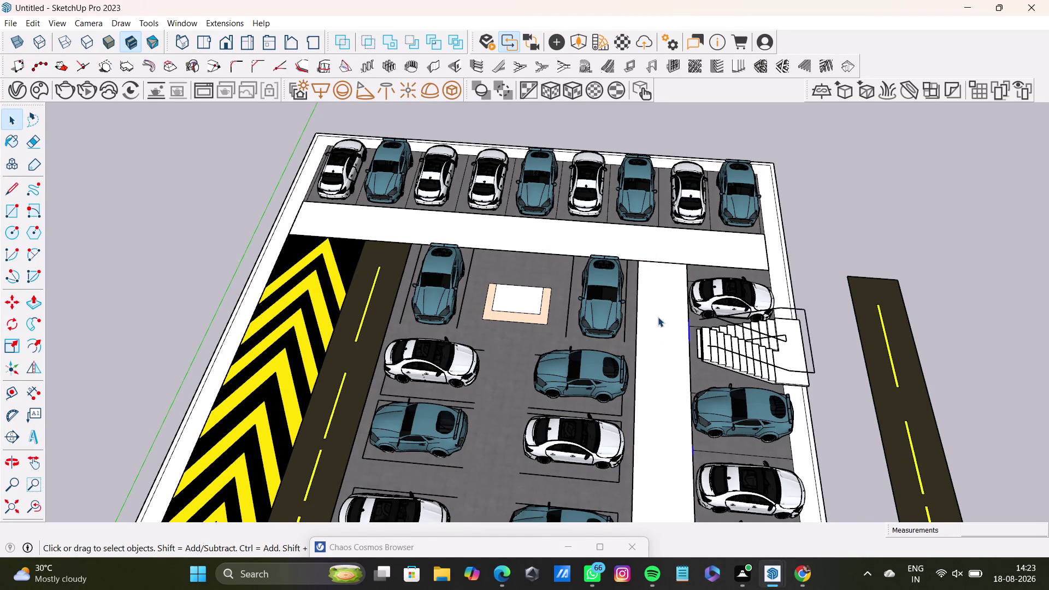
click(657, 317)
click(657, 317)
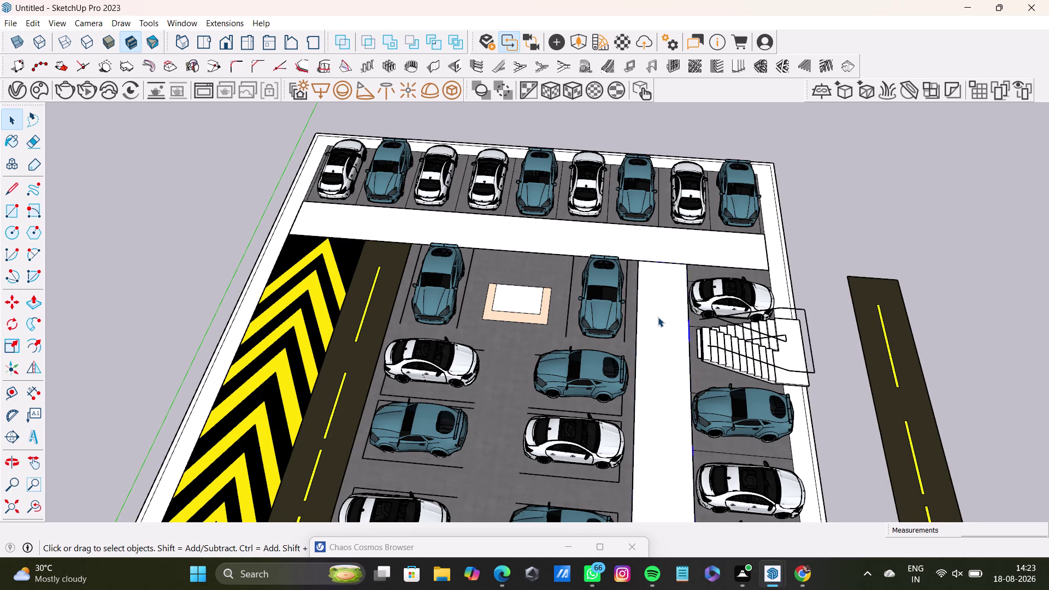
double_click(658, 317)
Delete the white aisle surface, then frame the lot together with the spare road strip.
click(658, 316)
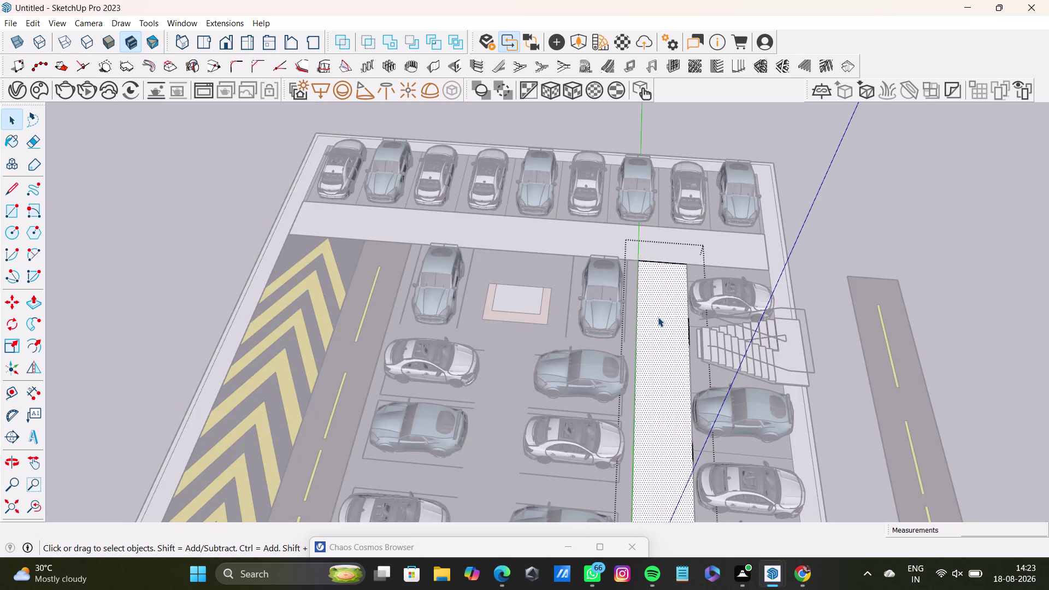
key(Delete)
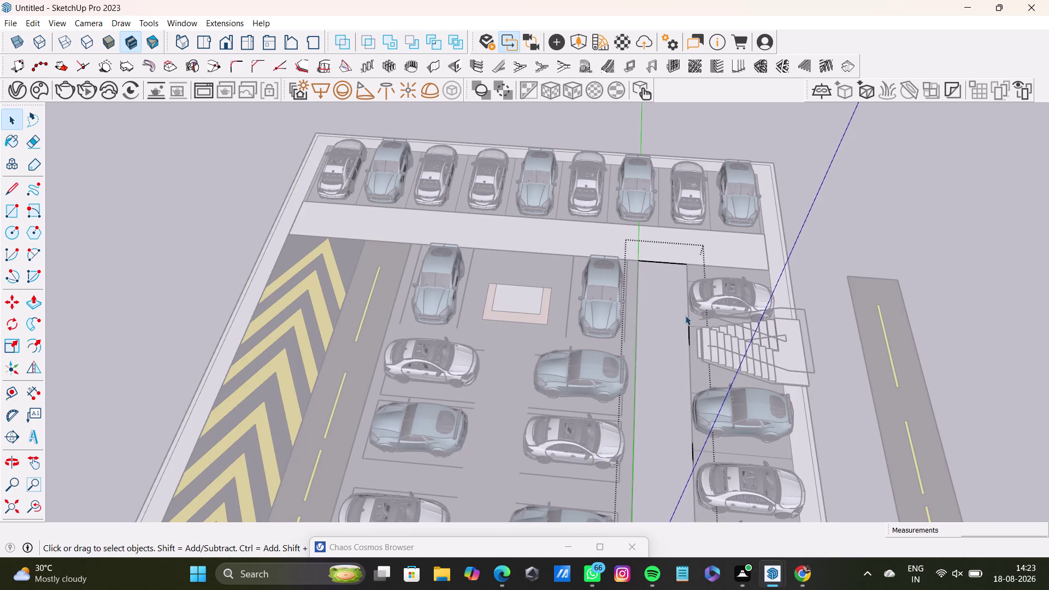
scroll(up, 3)
click(876, 221)
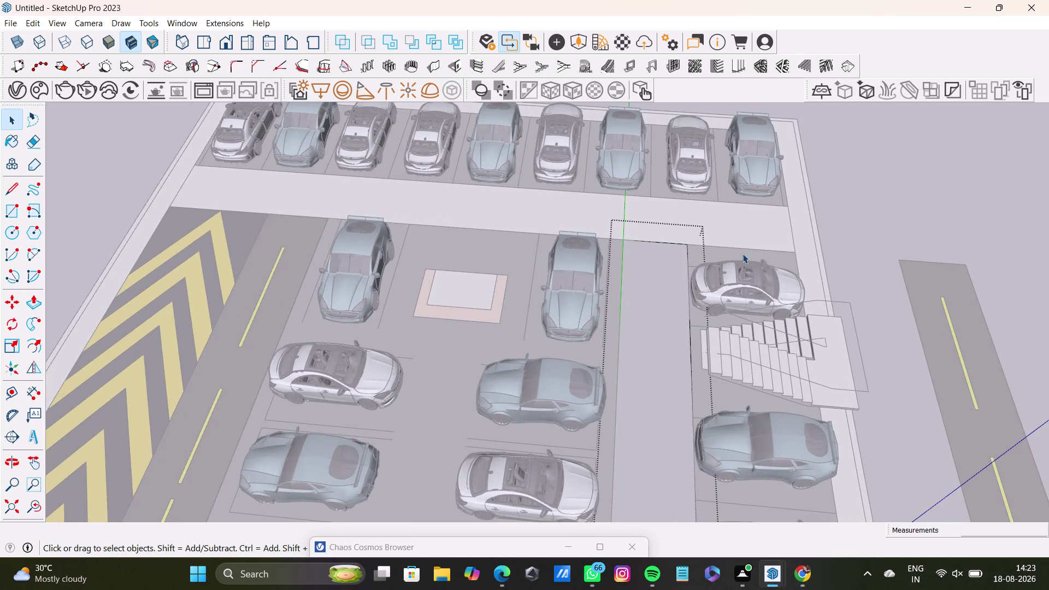
scroll(down, 3)
scroll(down, 3)
middle_drag(670, 364, 644, 310)
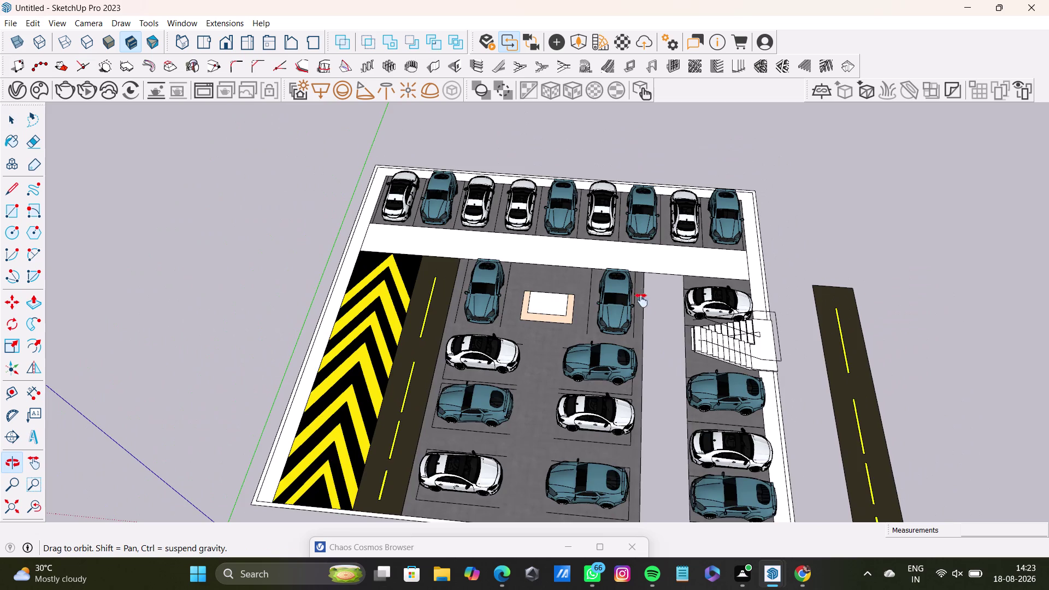
middle_drag(644, 310, 610, 314)
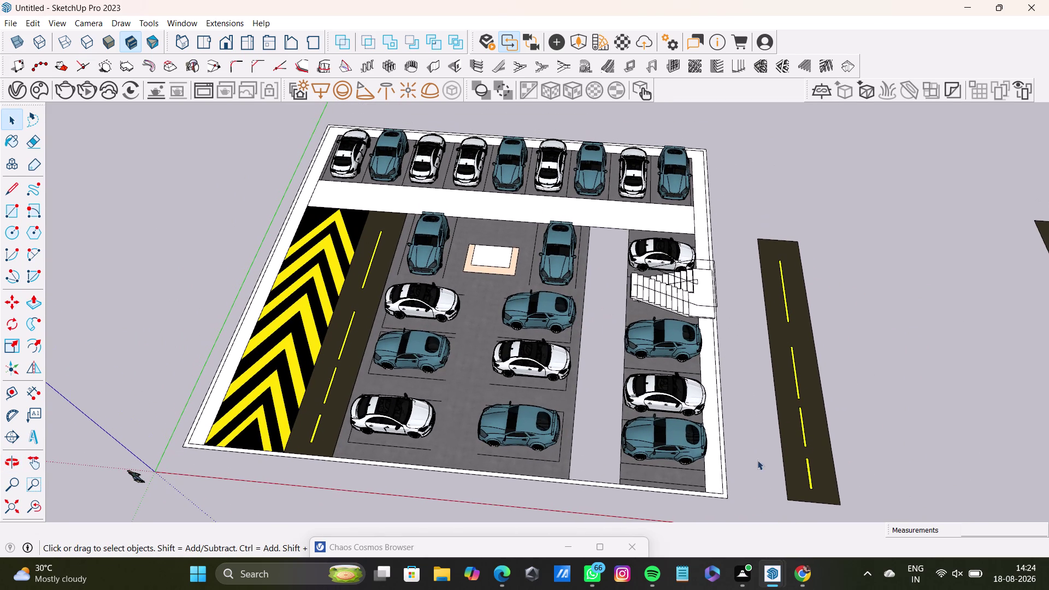
Move the spare striped road into the gap between the middle and right-hand bays.
click(799, 492)
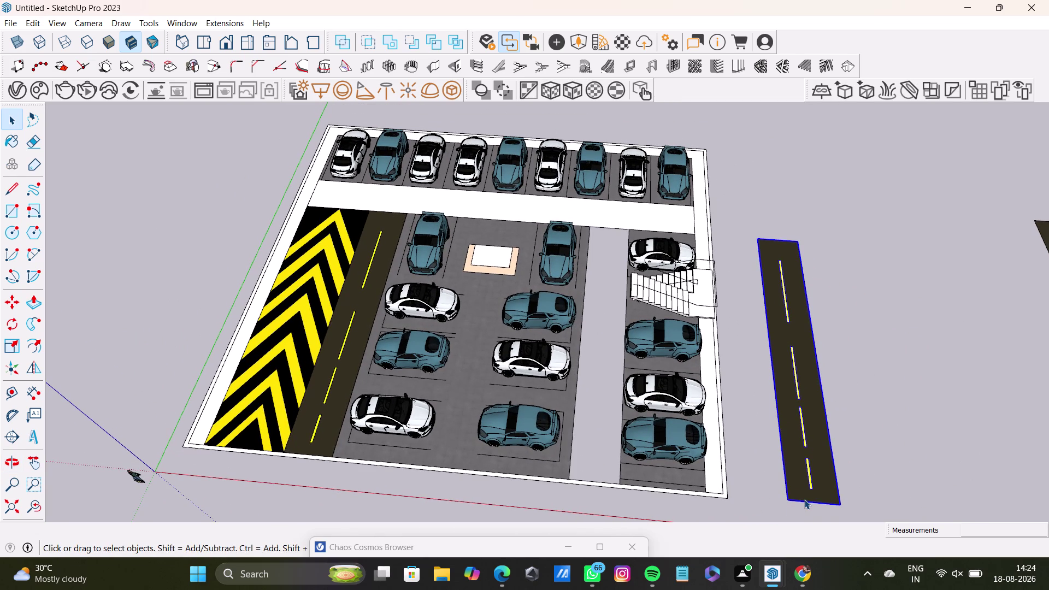
key(m)
click(841, 504)
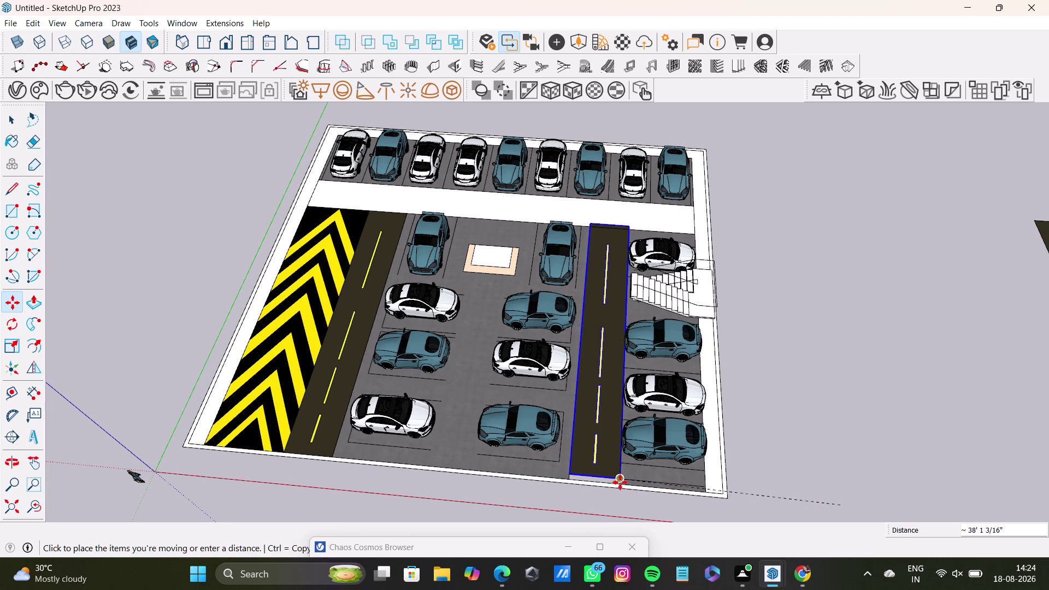
click(620, 484)
key(space)
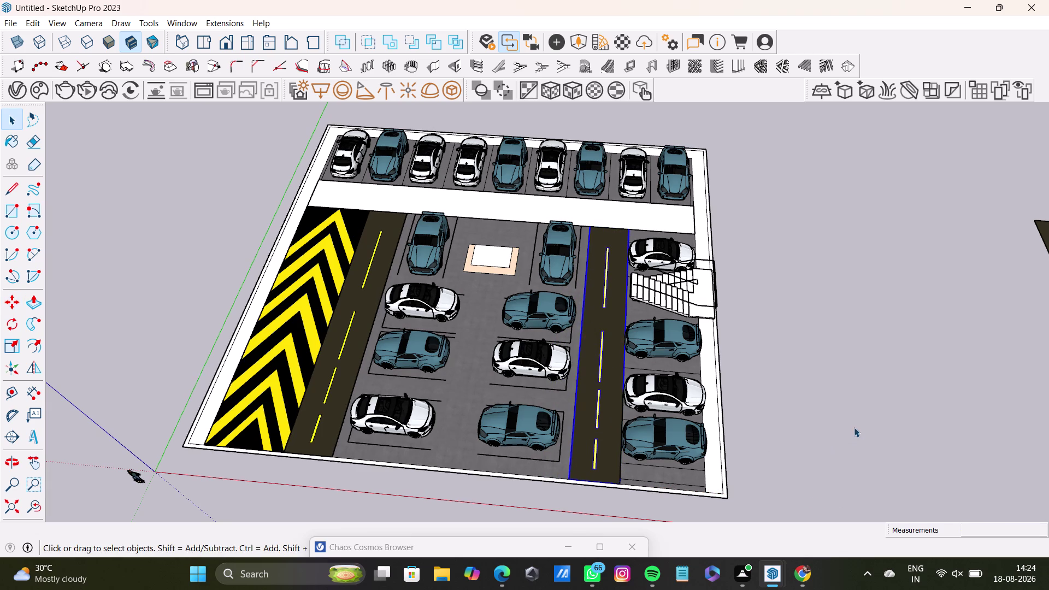
click(854, 425)
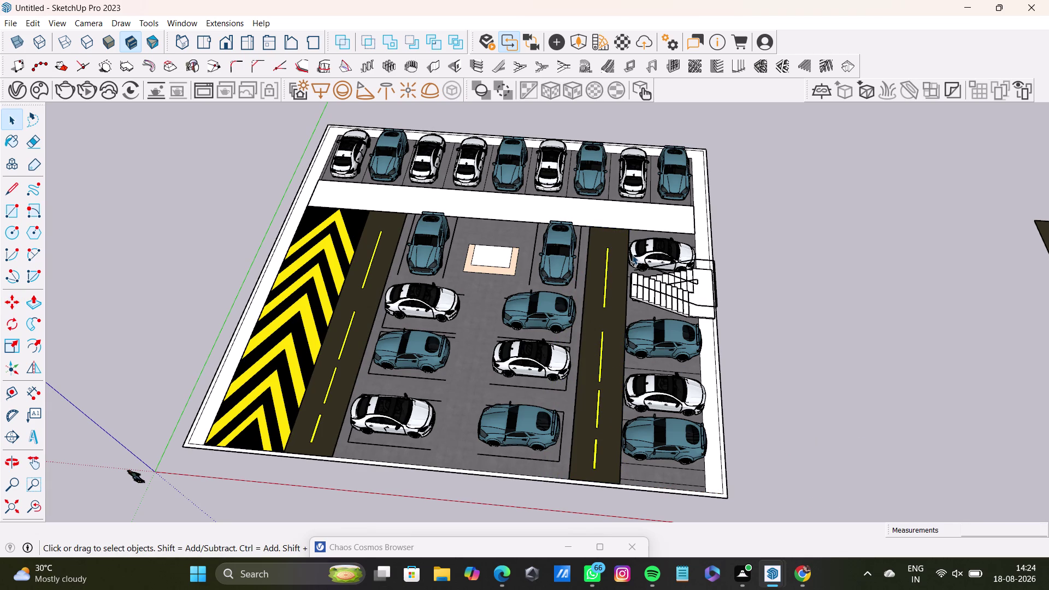
middle_drag(609, 286, 595, 380)
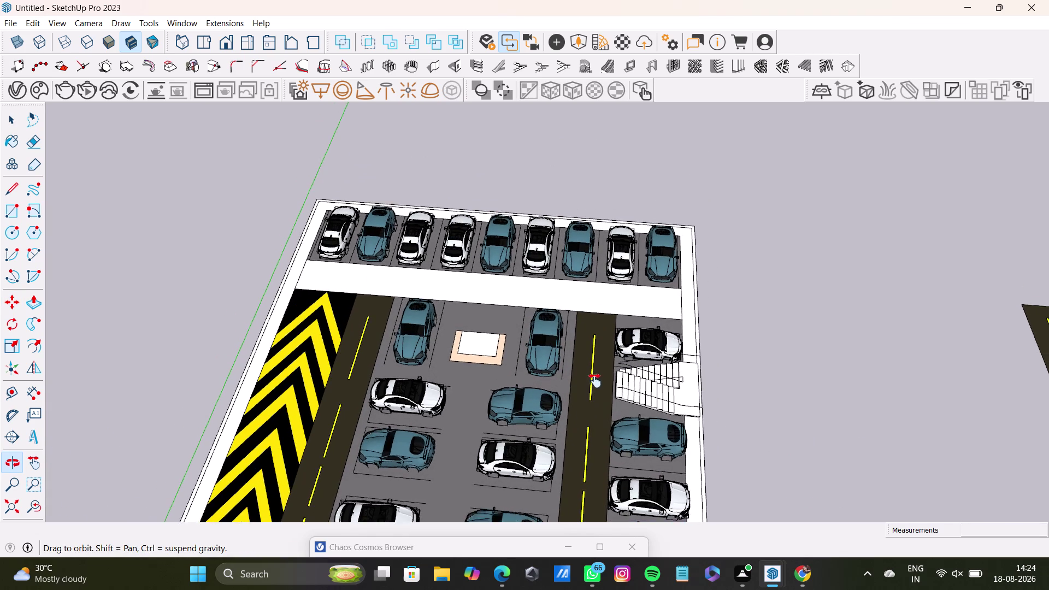
Open and dismiss the File menu, then bring the spare road strip into view.
middle_drag(595, 381, 595, 411)
click(4, 23)
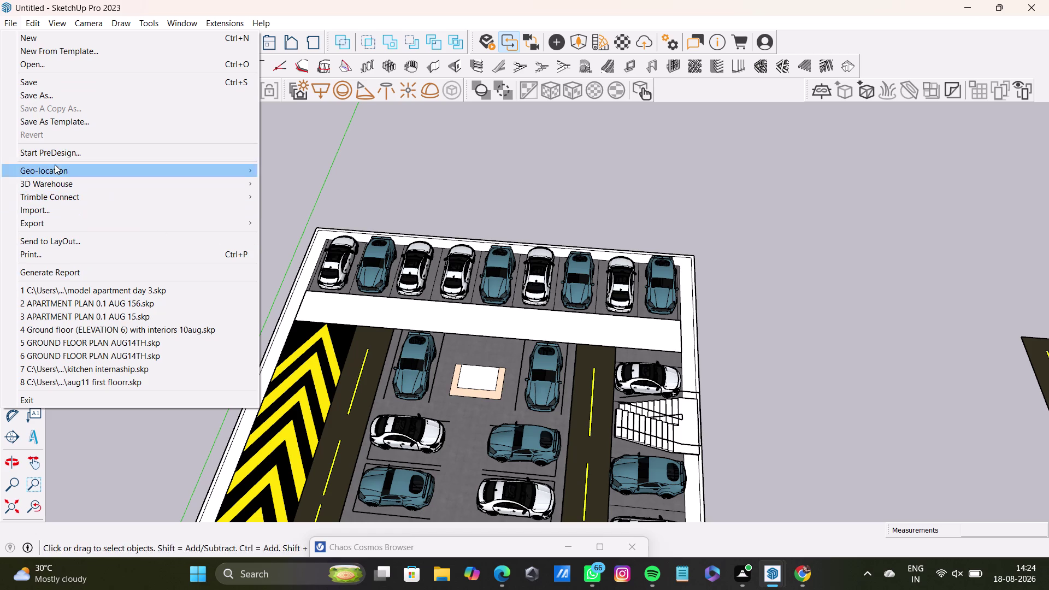
key(space)
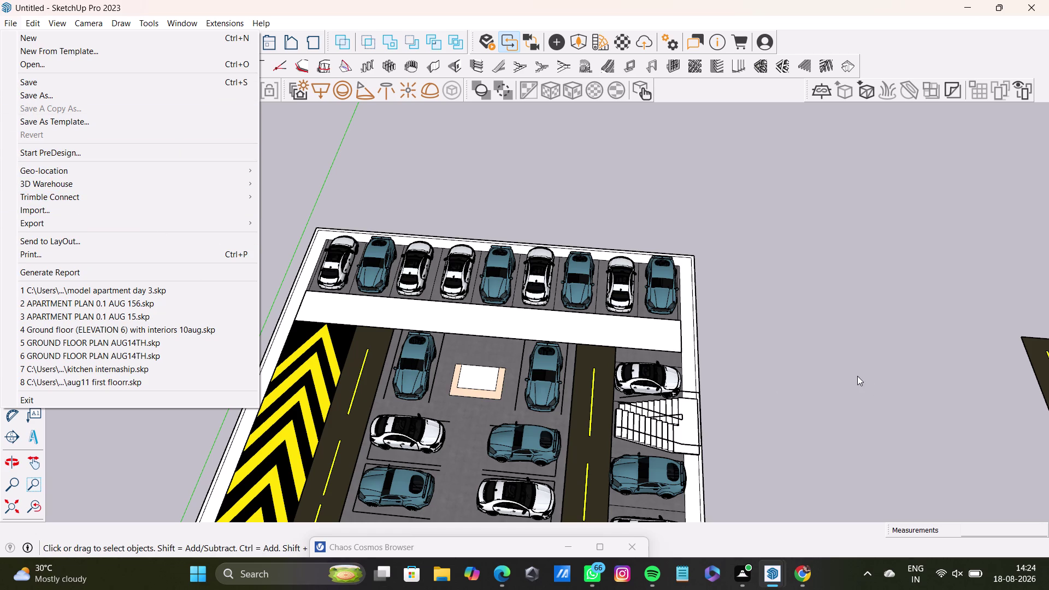
click(857, 375)
middle_drag(857, 376, 662, 285)
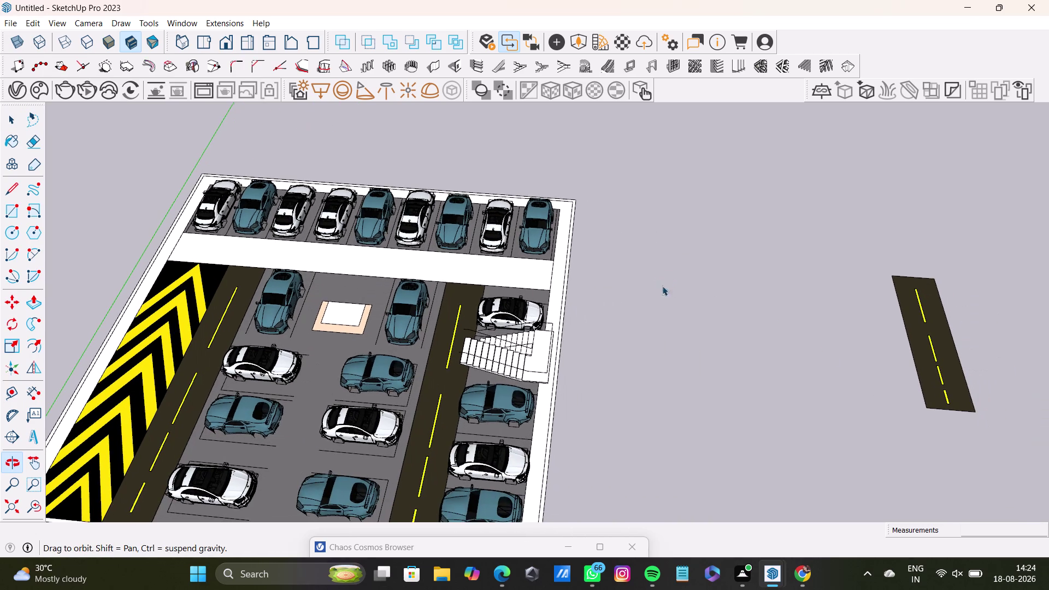
scroll(down, 3)
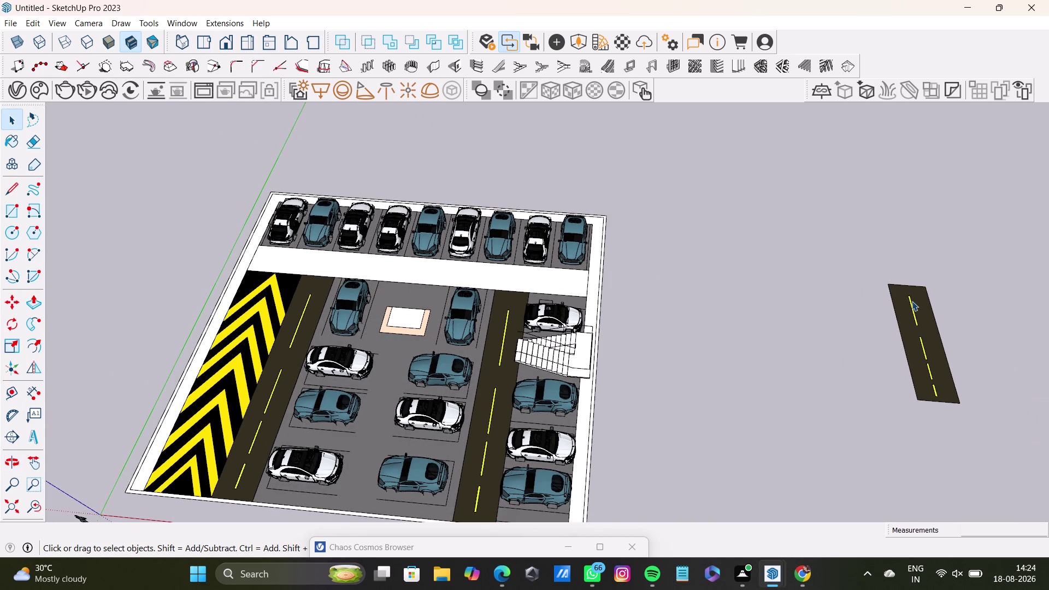
Rotate the spare road strip 90 degrees about its top corner.
click(911, 300)
click(911, 301)
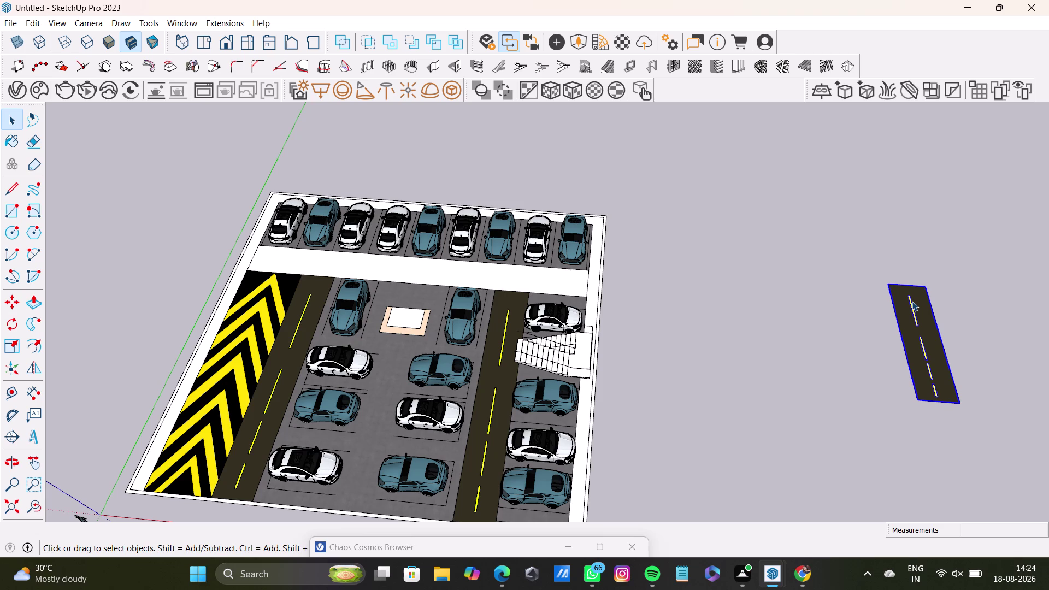
key(q)
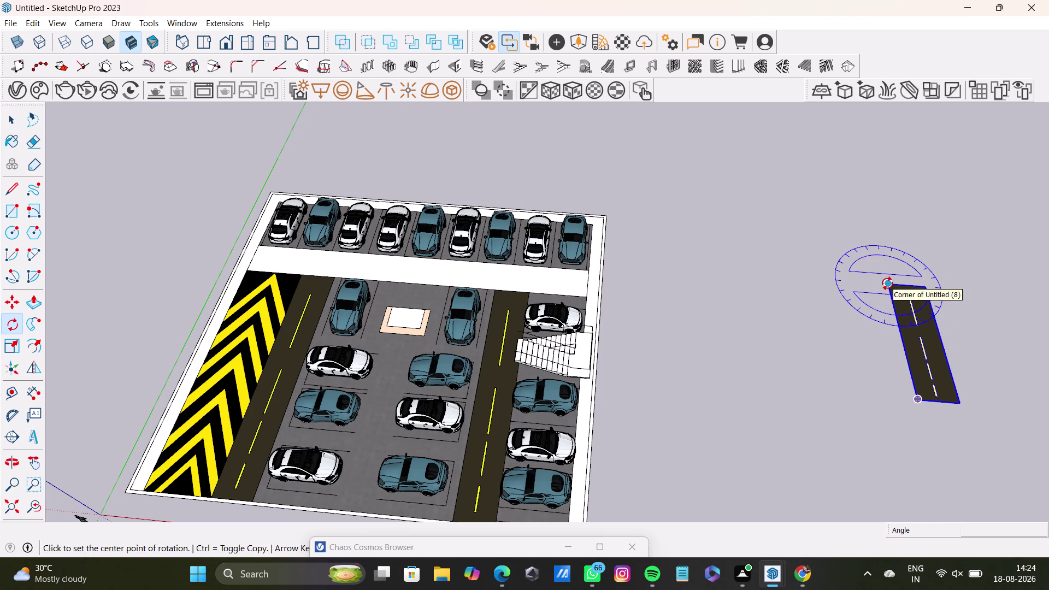
key(Up)
click(888, 284)
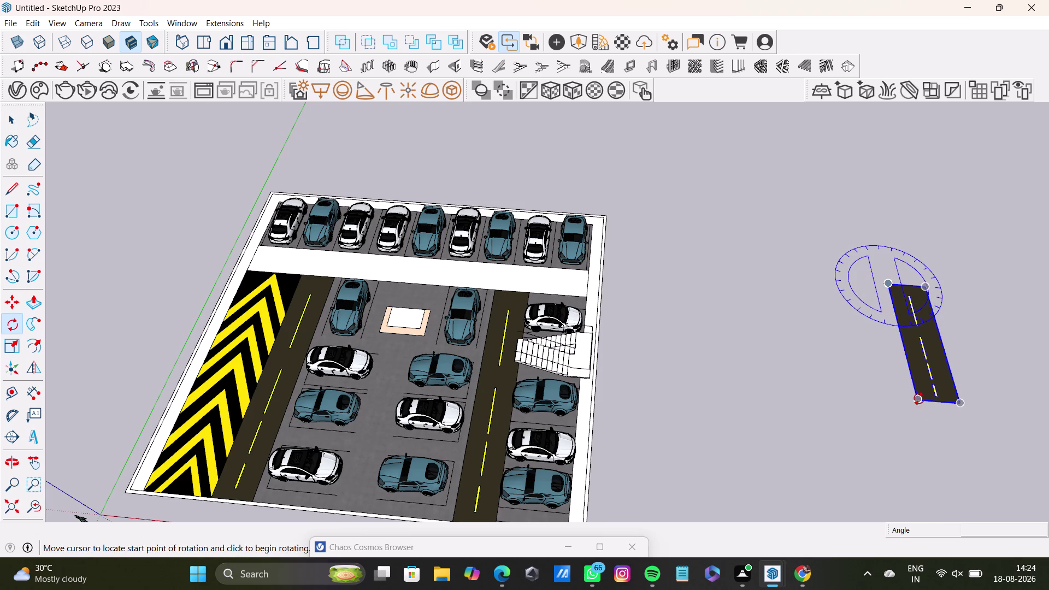
click(918, 399)
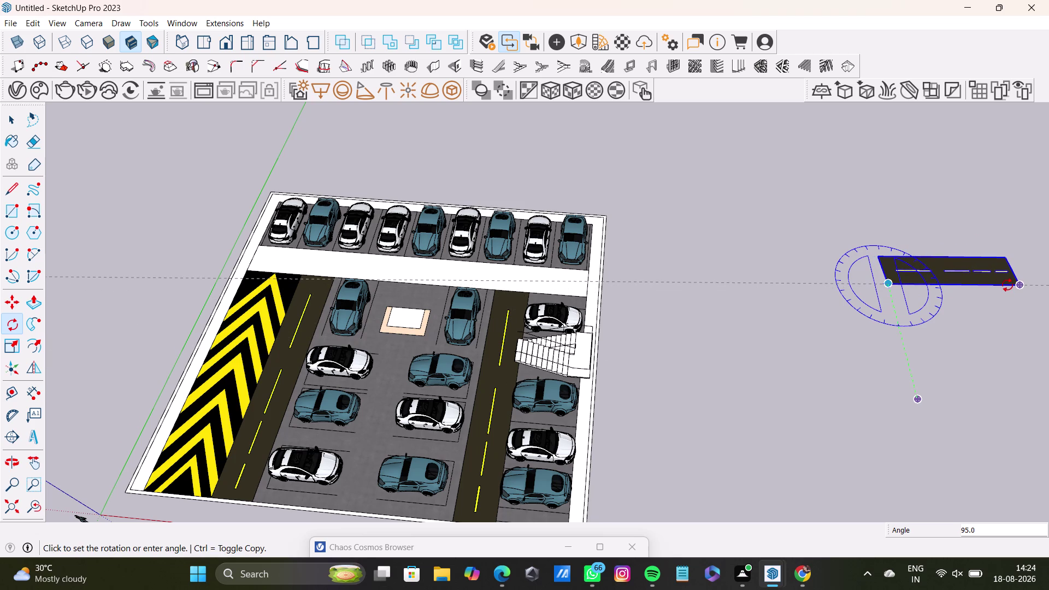
key(9)
key(0)
key(apostrophe)
key(Return)
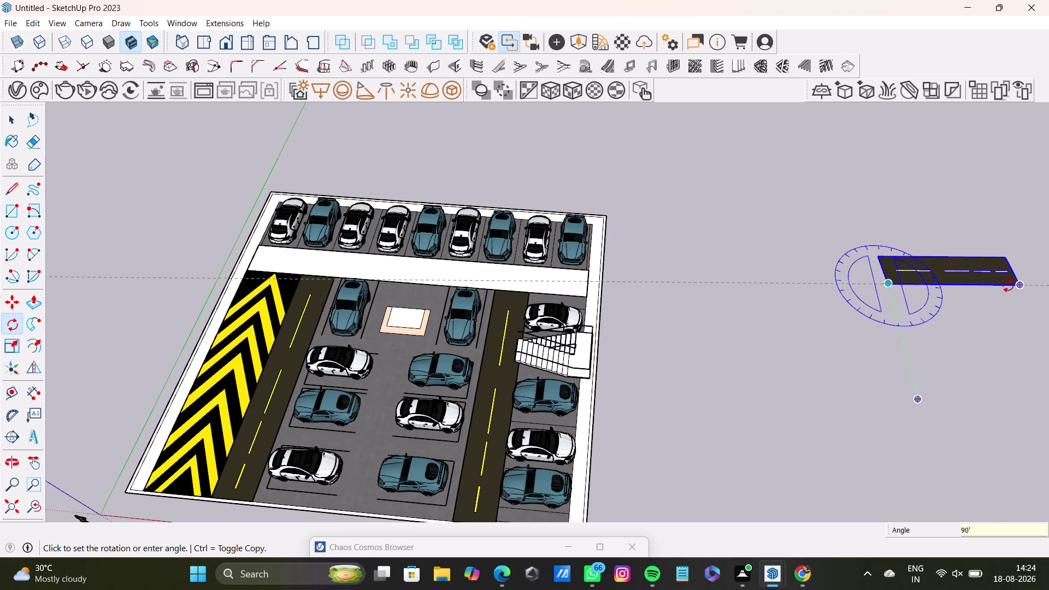
key(space)
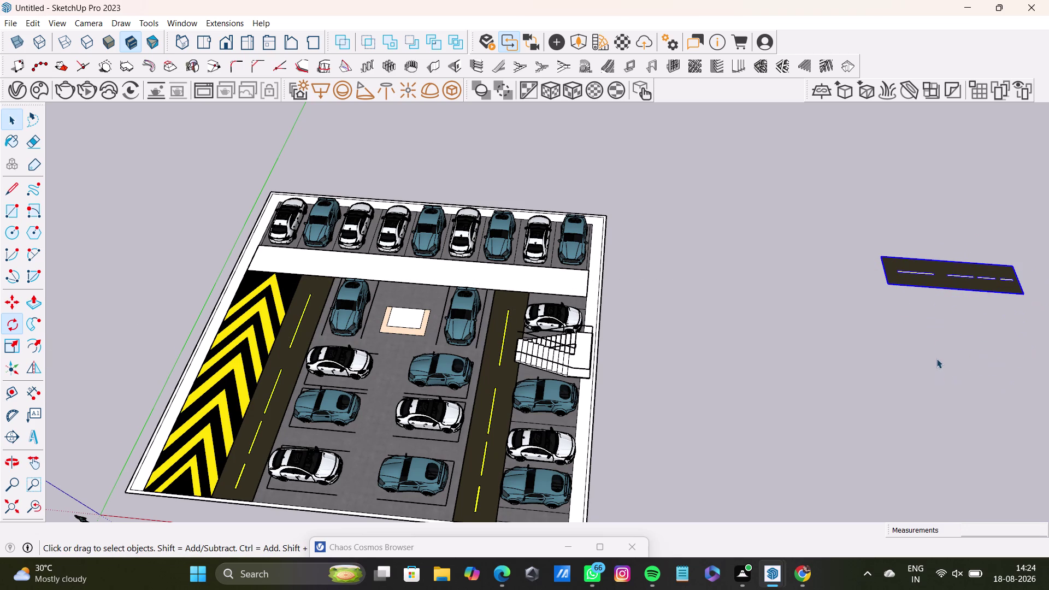
Delete the white walkway band and select the rotated road strip.
scroll(down, 3)
middle_drag(935, 322, 785, 312)
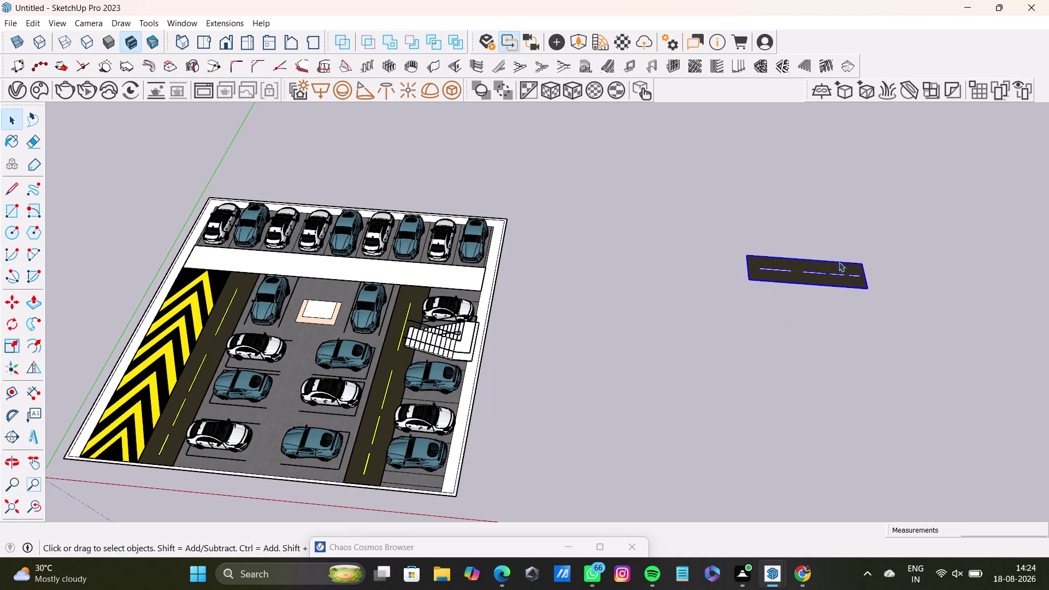
click(465, 269)
double_click(472, 274)
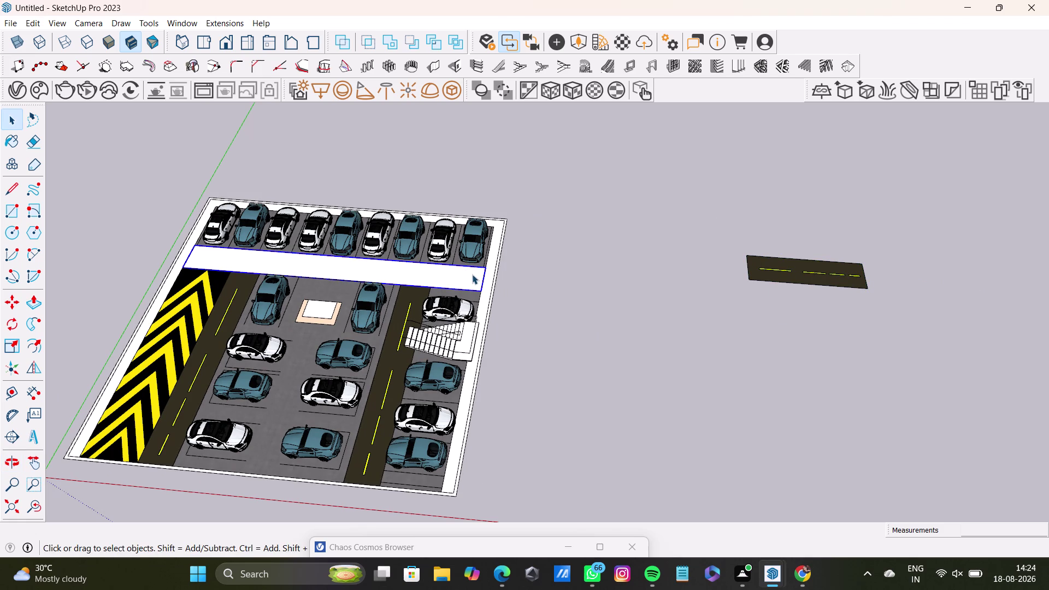
click(471, 274)
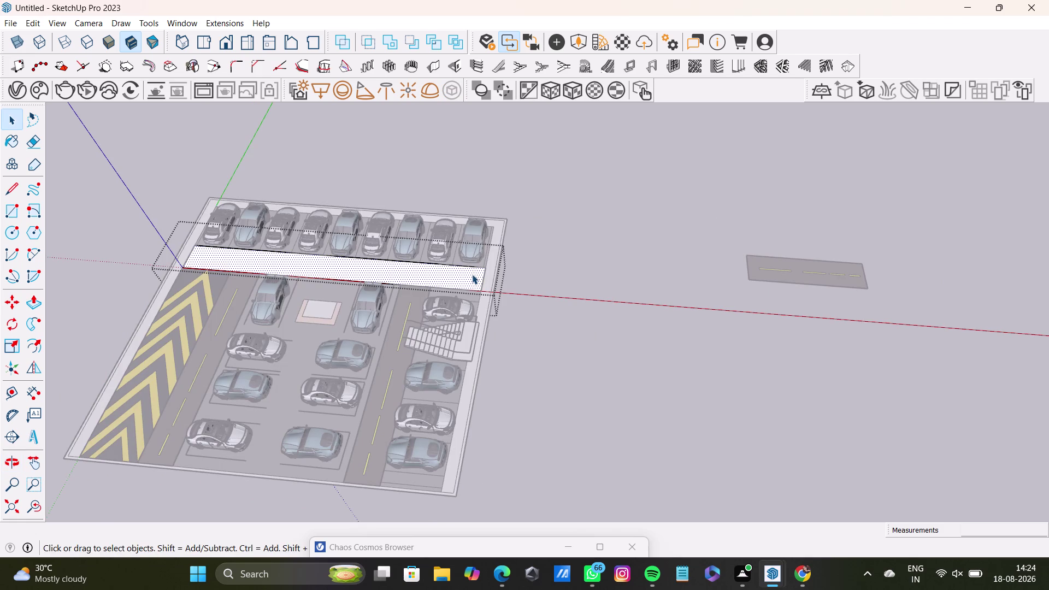
key(Delete)
click(581, 271)
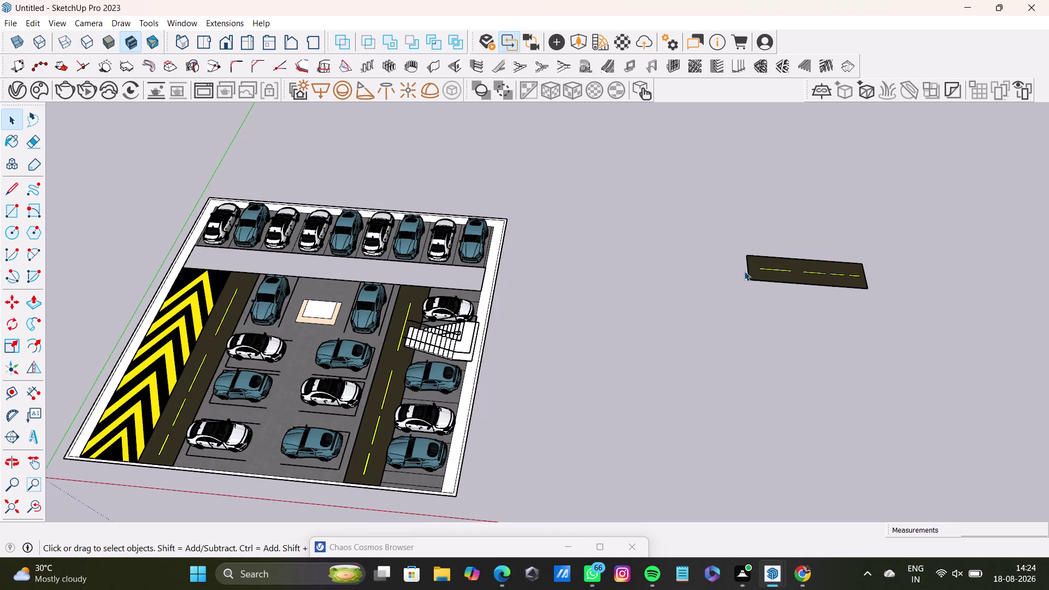
click(759, 271)
Move the rotated strip against the lot's right border.
key(m)
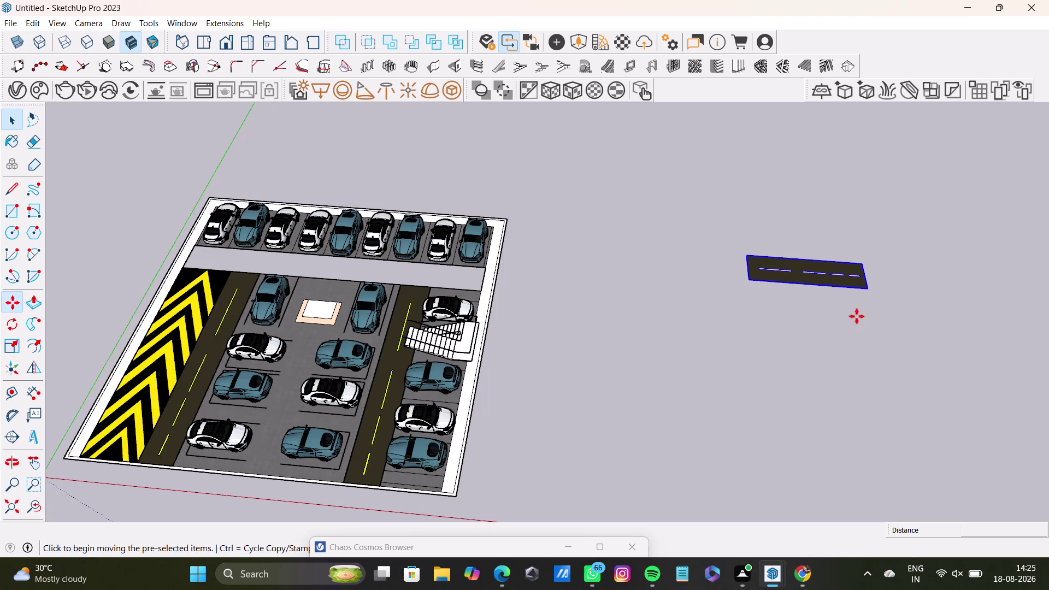
click(870, 290)
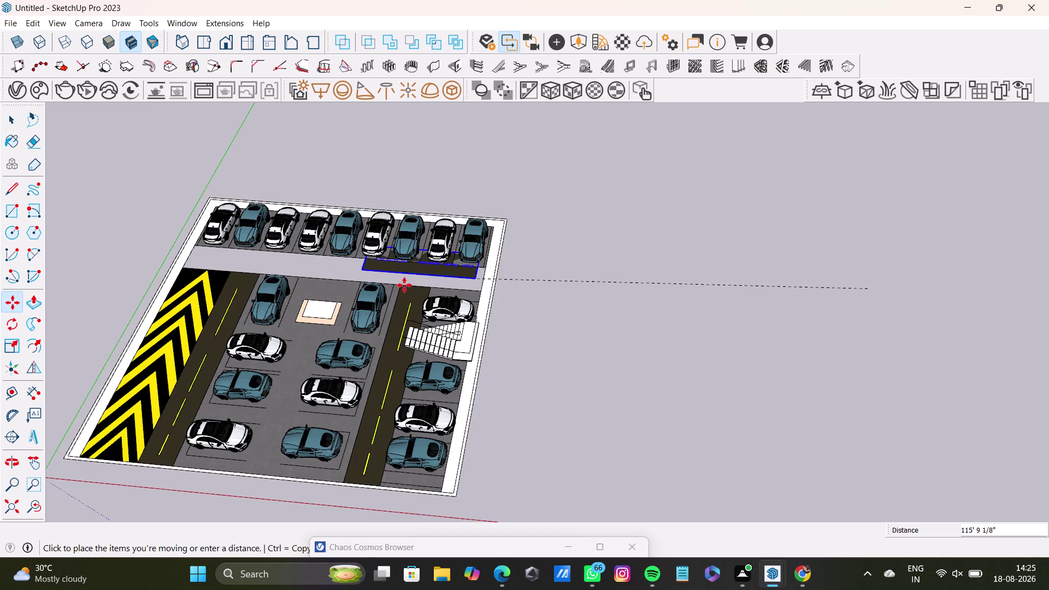
scroll(up, 3)
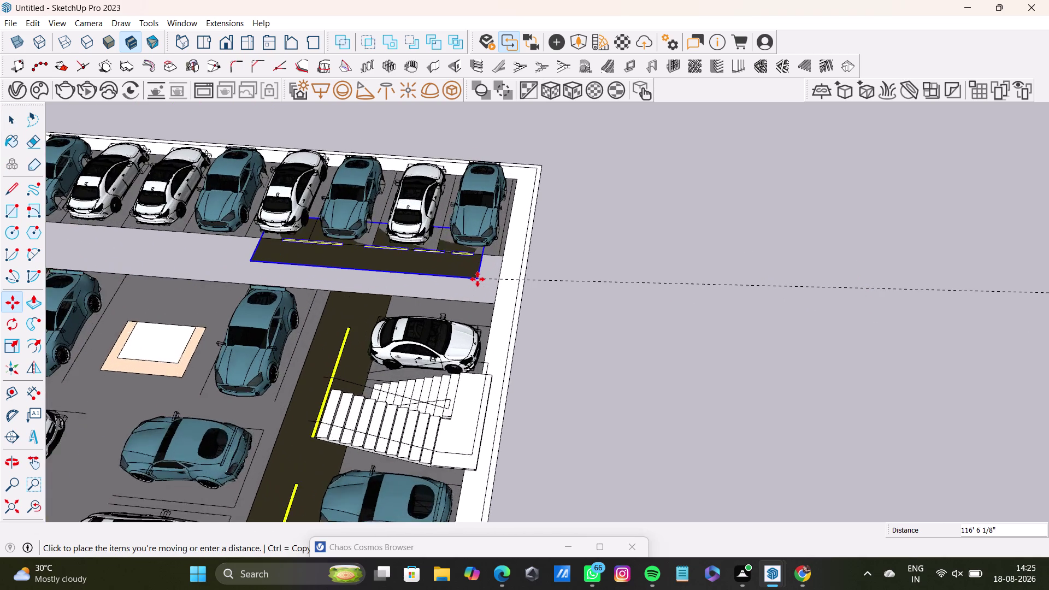
scroll(up, 3)
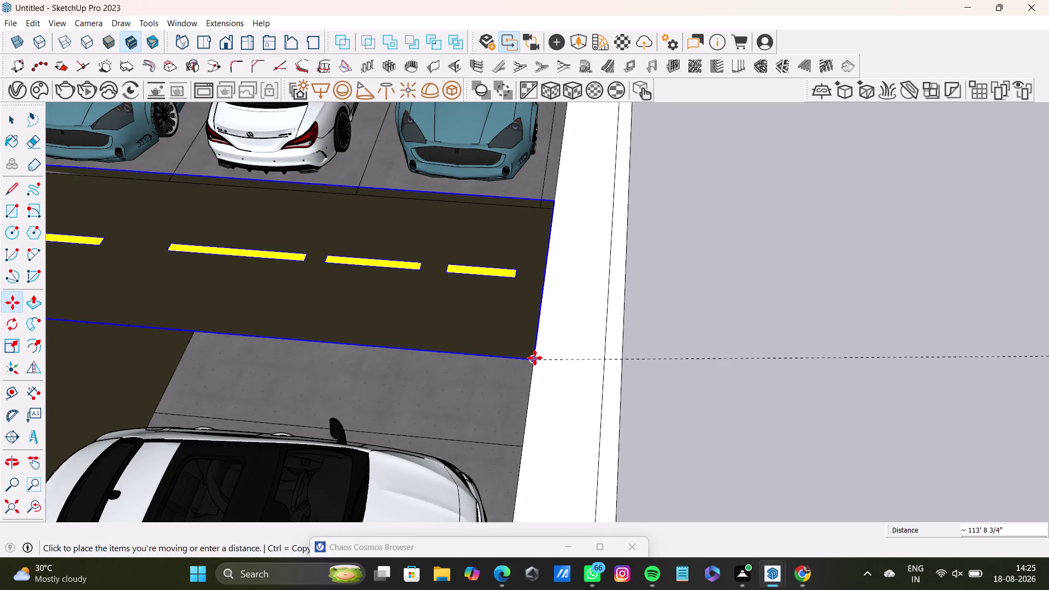
click(534, 358)
middle_drag(600, 341, 543, 366)
Scale the placed strip's length to fit the lot, checking the new road junction.
key(s)
drag(281, 122, 280, 124)
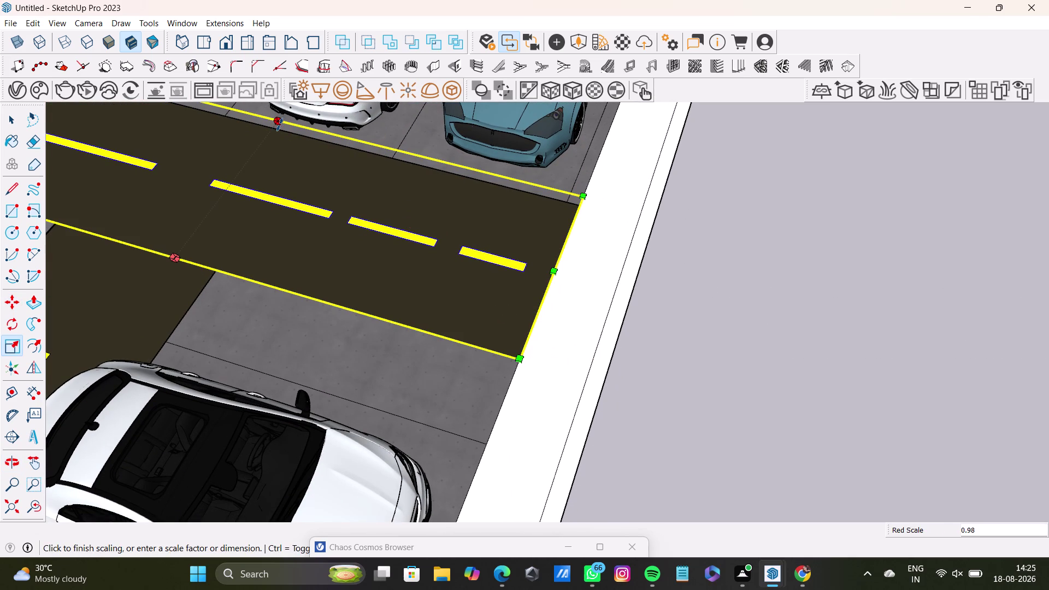
drag(279, 124, 274, 128)
scroll(down, 3)
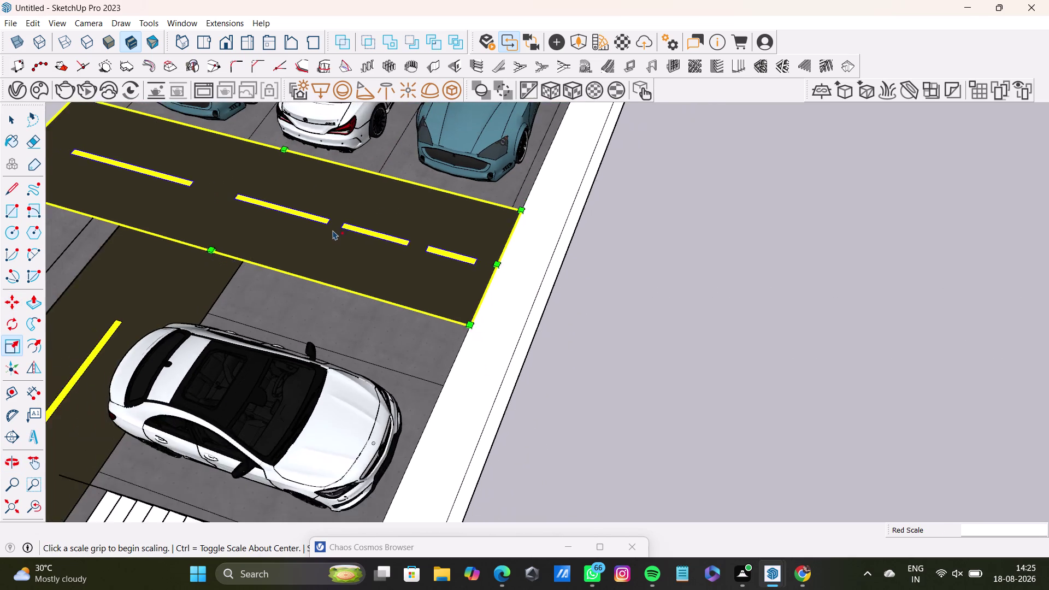
scroll(down, 3)
middle_drag(334, 229, 696, 270)
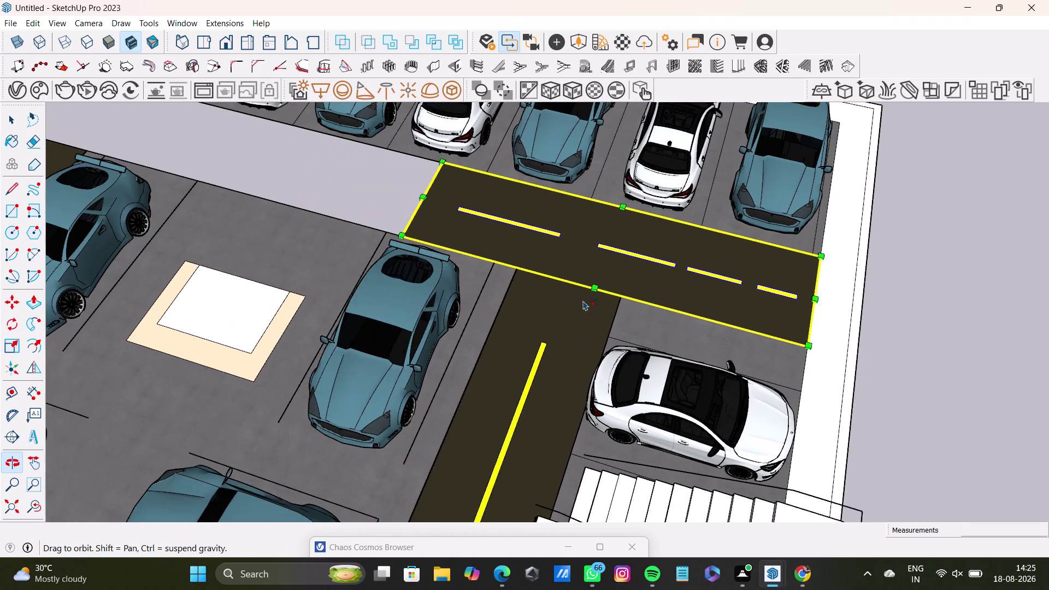
middle_drag(562, 306, 710, 301)
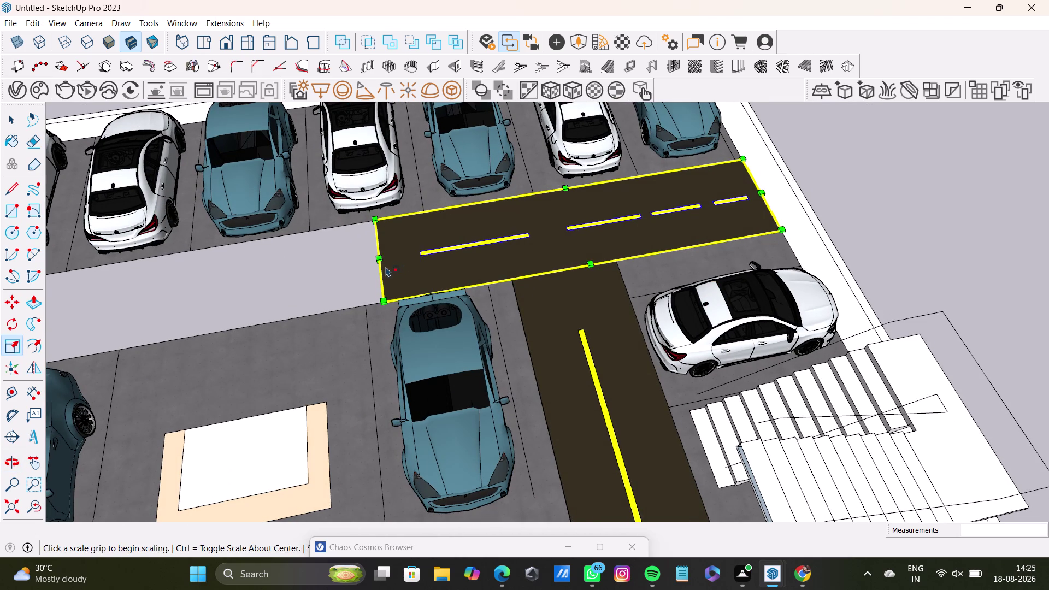
Stretch the upper road leftward until it meets the lot's left edge.
drag(379, 260, 90, 301)
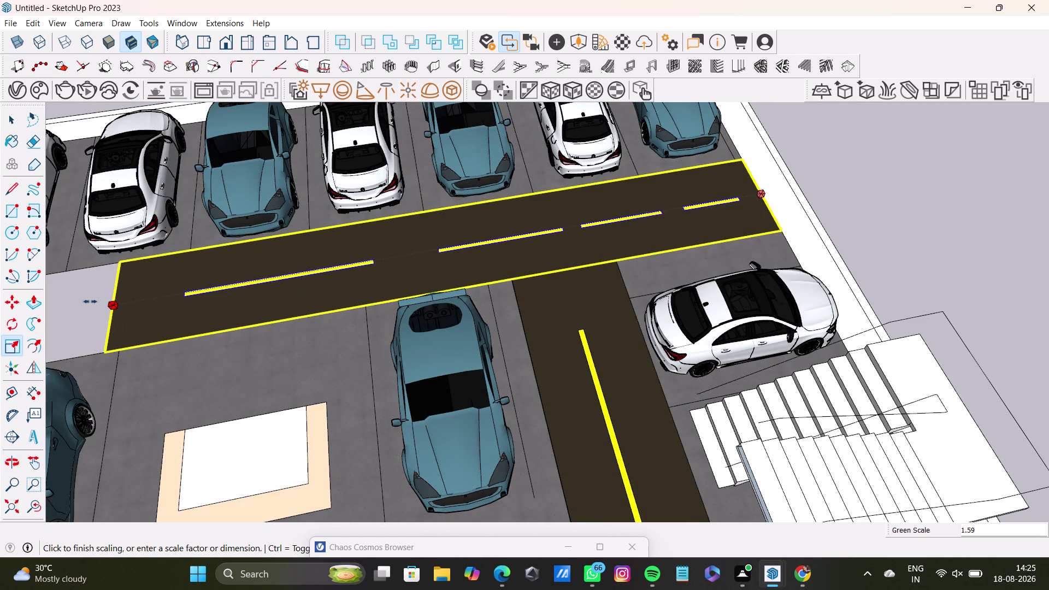
drag(90, 302, 81, 303)
scroll(down, 3)
middle_drag(248, 275, 433, 265)
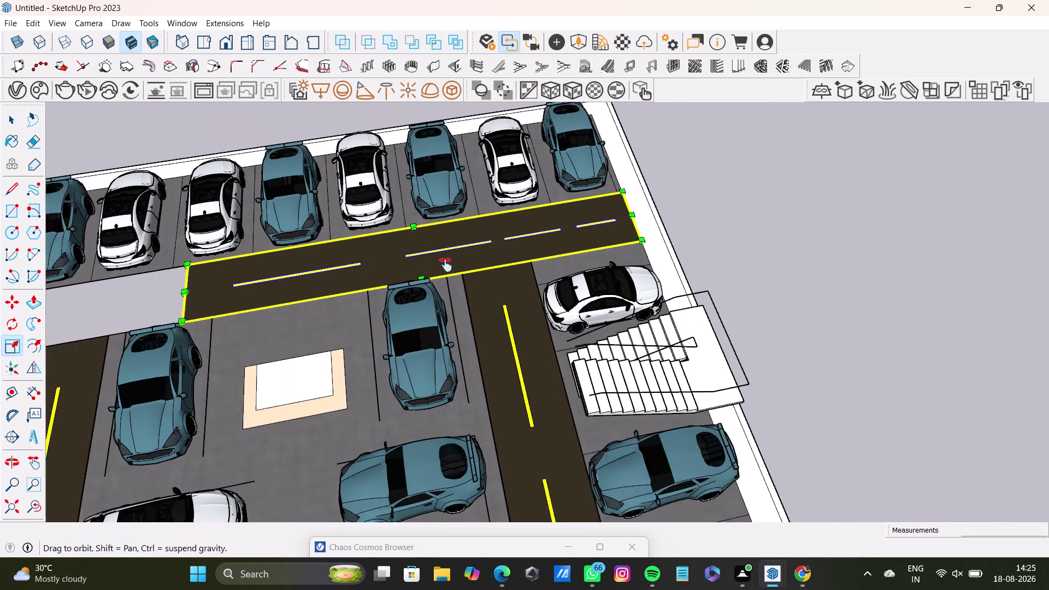
middle_drag(433, 265, 615, 259)
drag(516, 284, 446, 294)
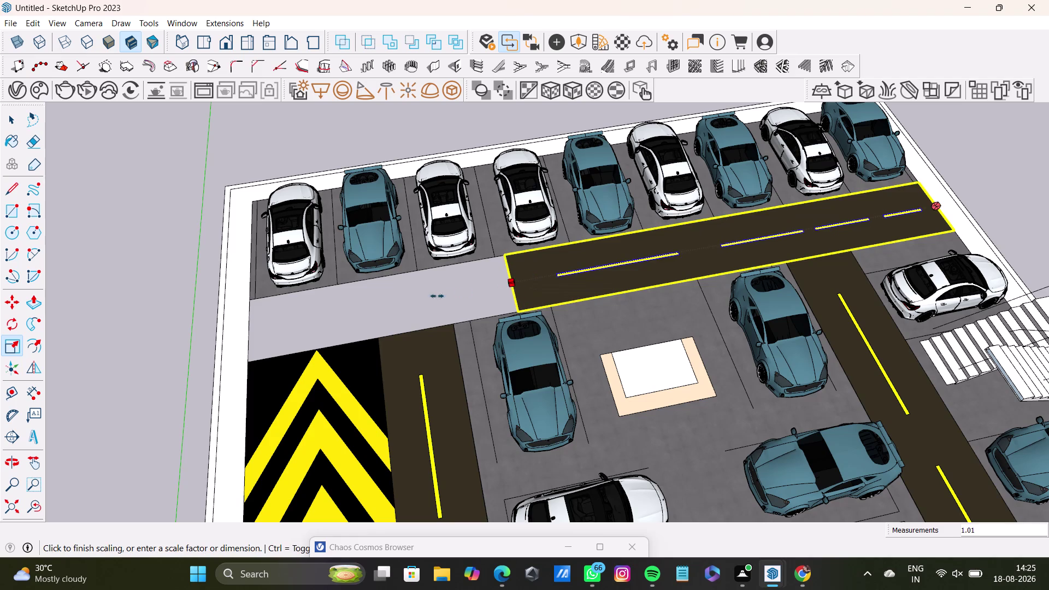
drag(446, 295, 259, 330)
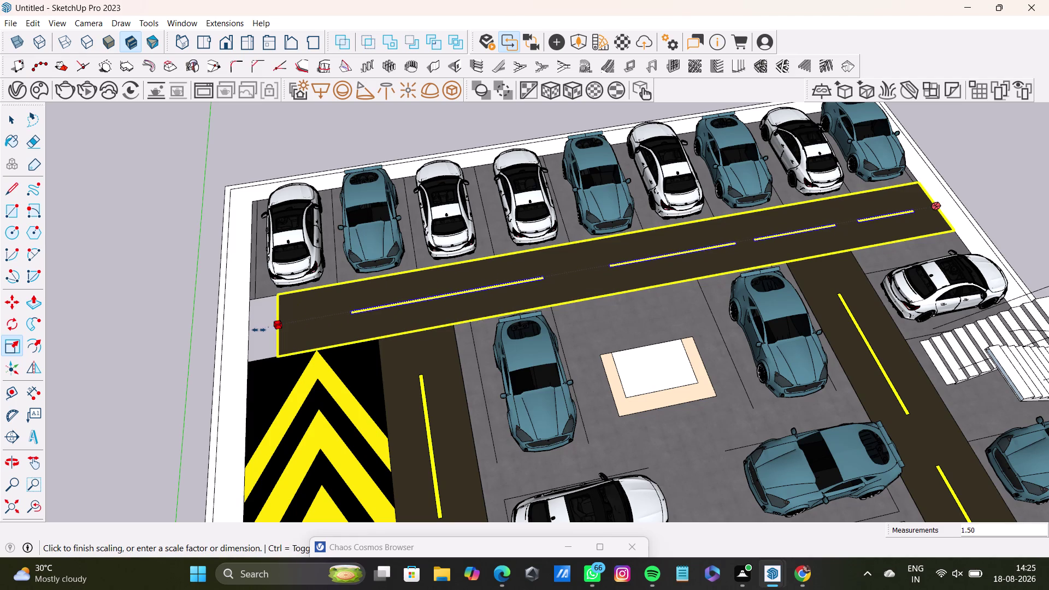
drag(260, 330, 252, 330)
key(space)
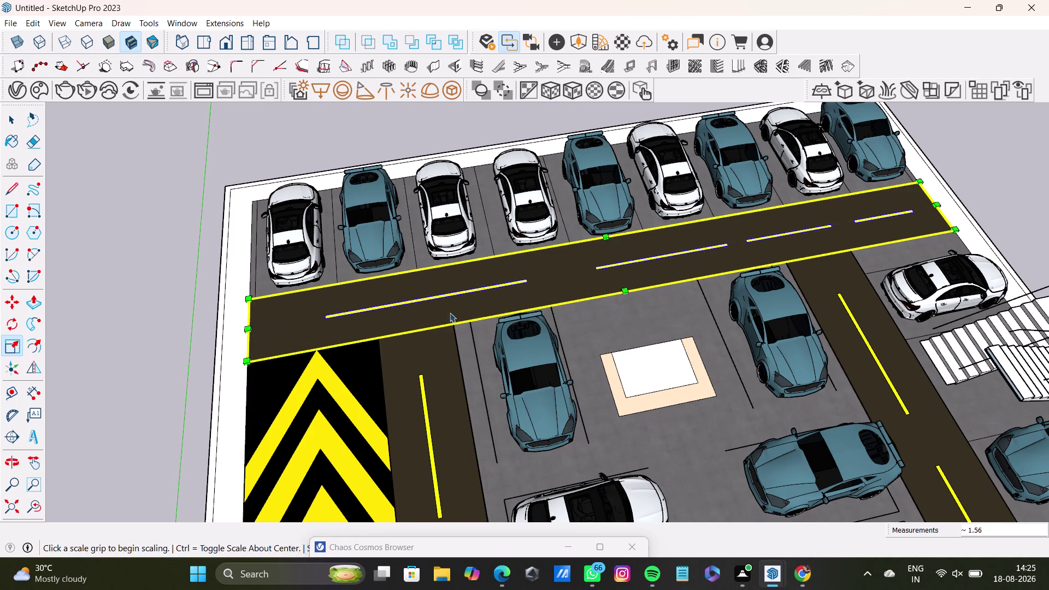
click(968, 154)
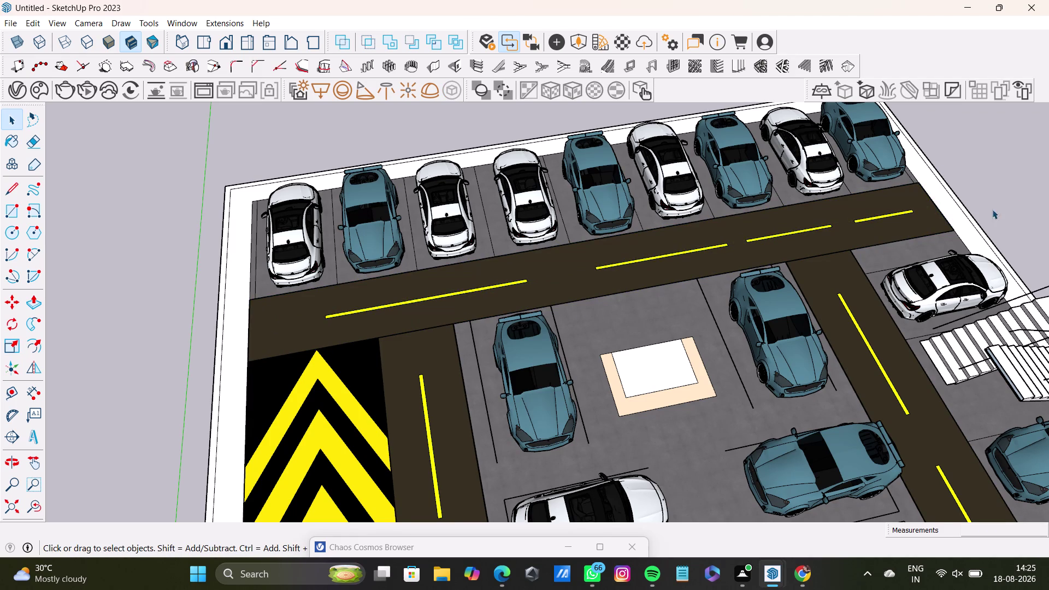
Orbit to the staircase by the right-hand road and remove it through its context menu.
scroll(down, 3)
middle_drag(942, 241, 838, 202)
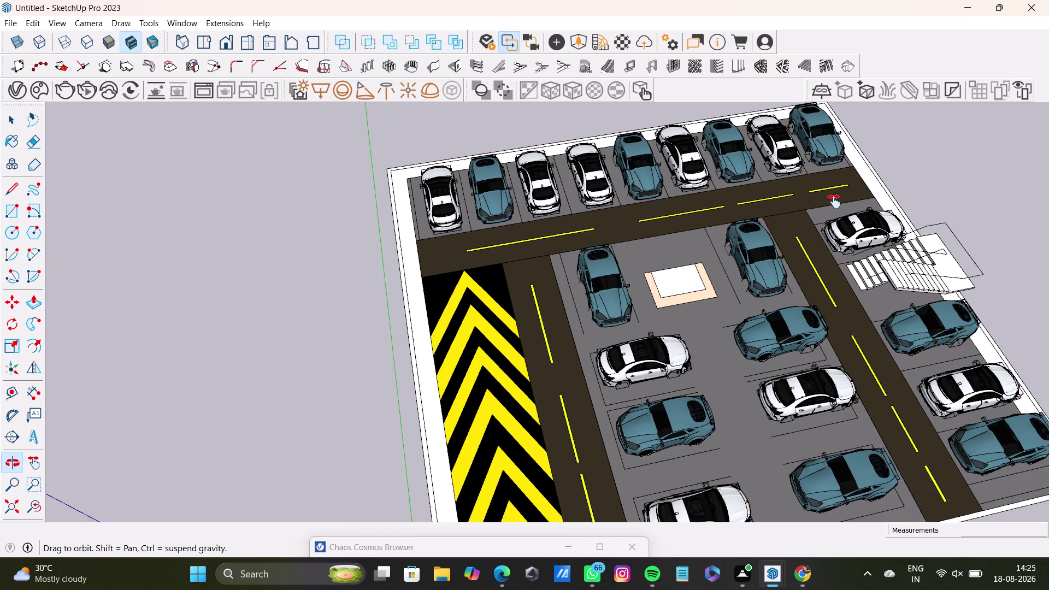
middle_drag(838, 202, 770, 204)
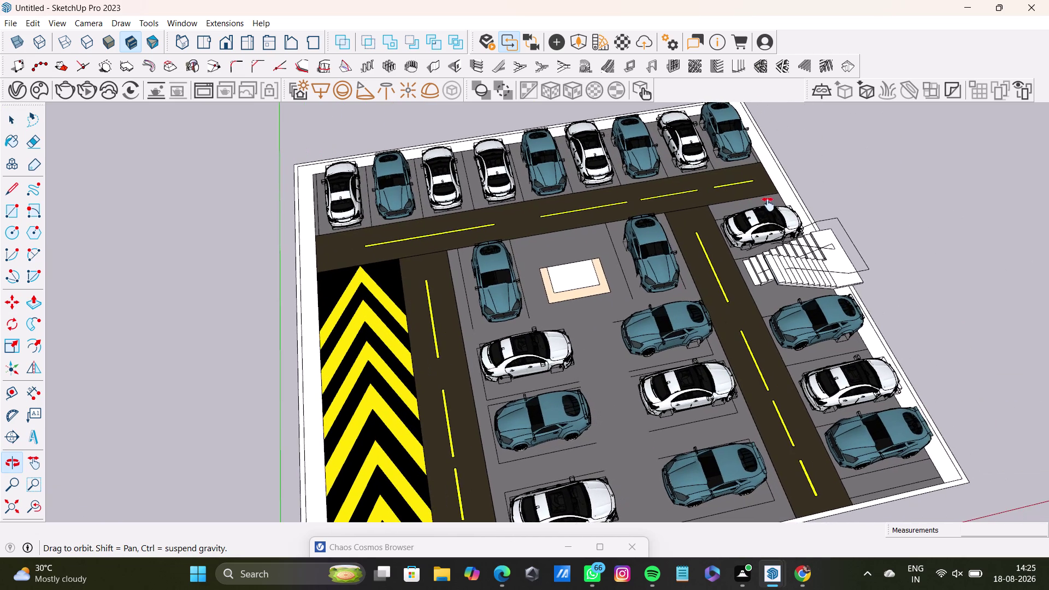
middle_drag(770, 204, 696, 233)
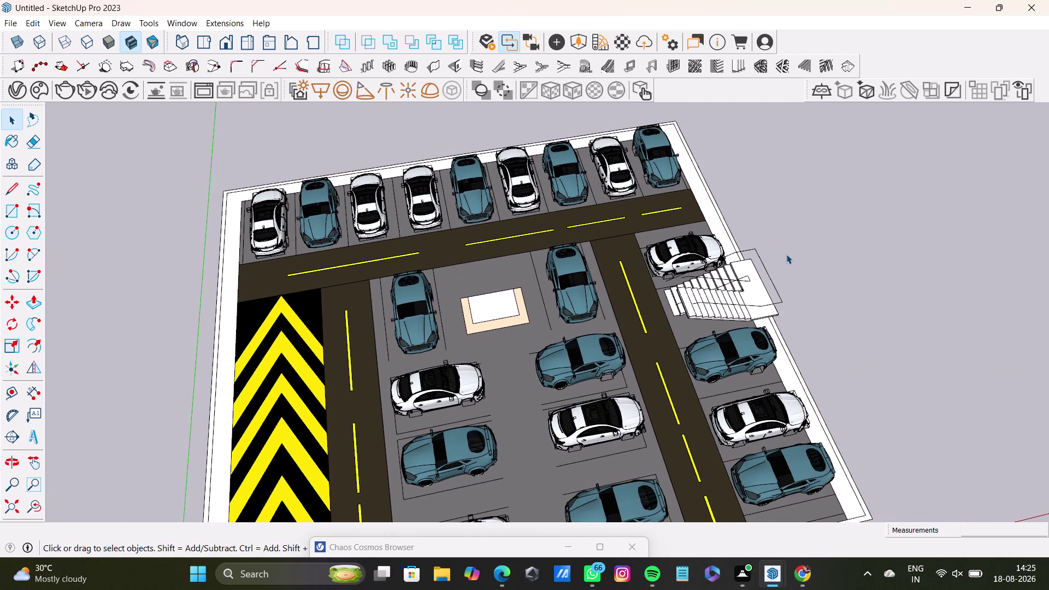
scroll(up, 3)
middle_drag(798, 268, 656, 205)
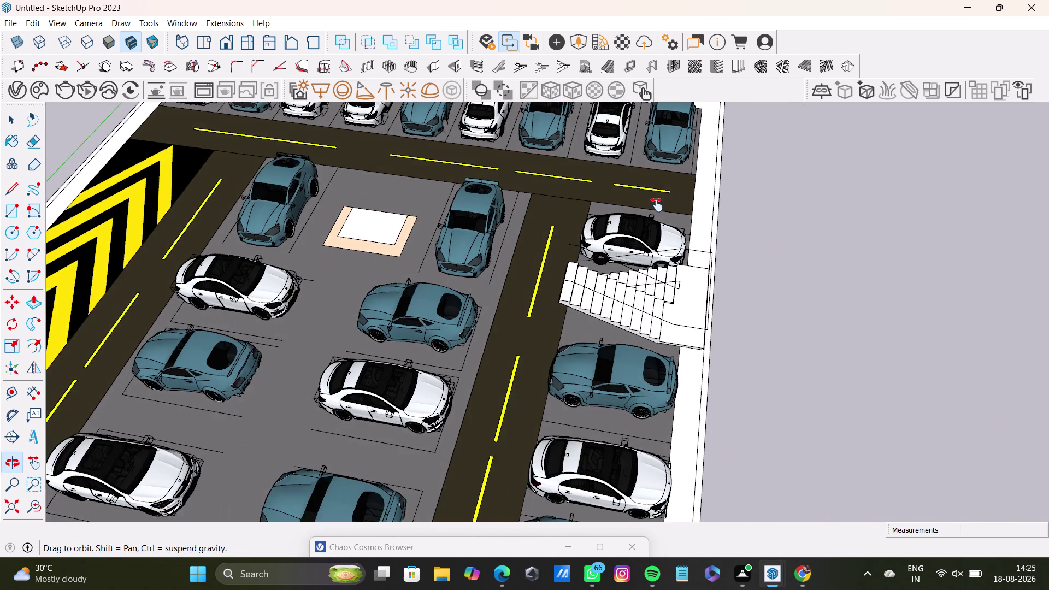
middle_drag(656, 204, 620, 189)
click(644, 270)
right_click(644, 272)
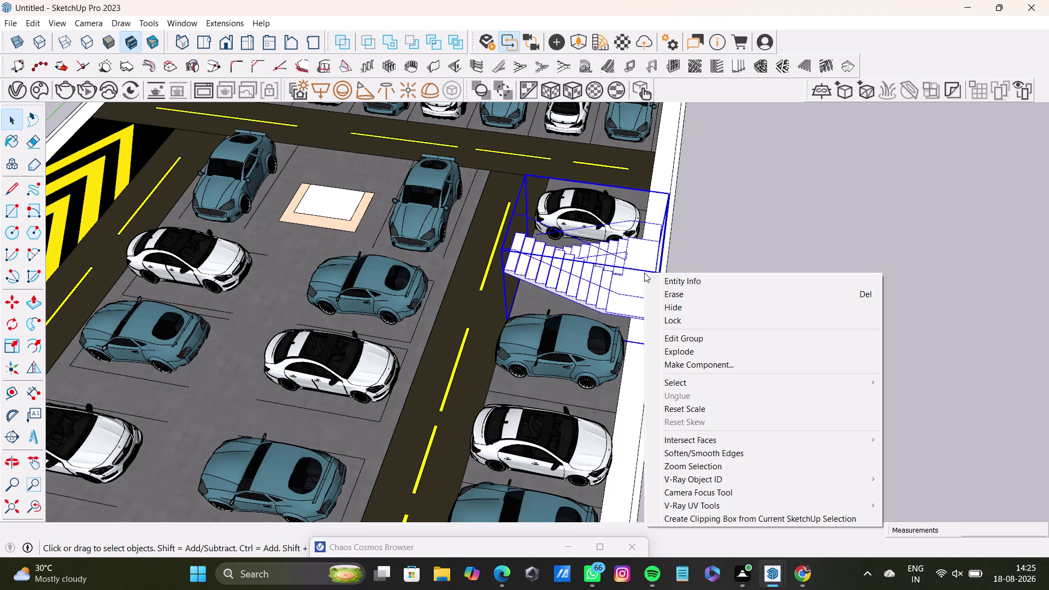
click(681, 311)
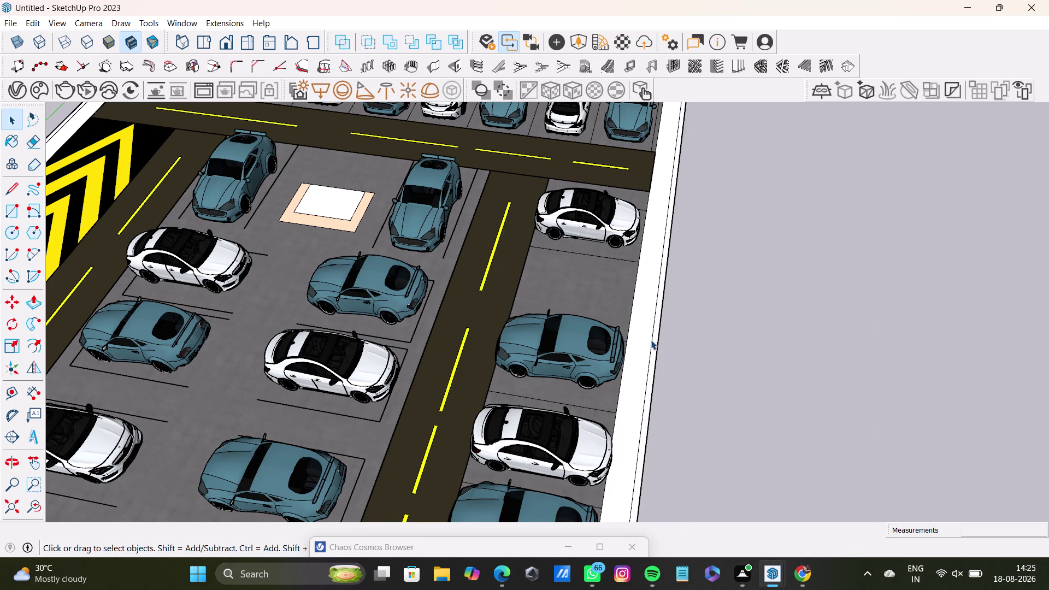
Zoom out and select the upper cross road.
scroll(down, 3)
scroll(down, 3)
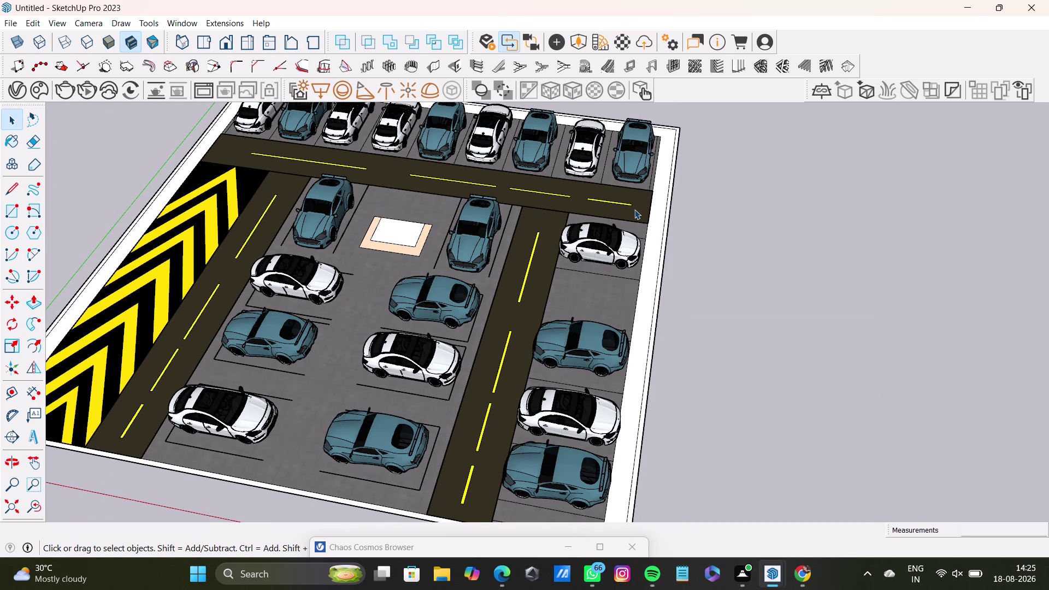
click(634, 209)
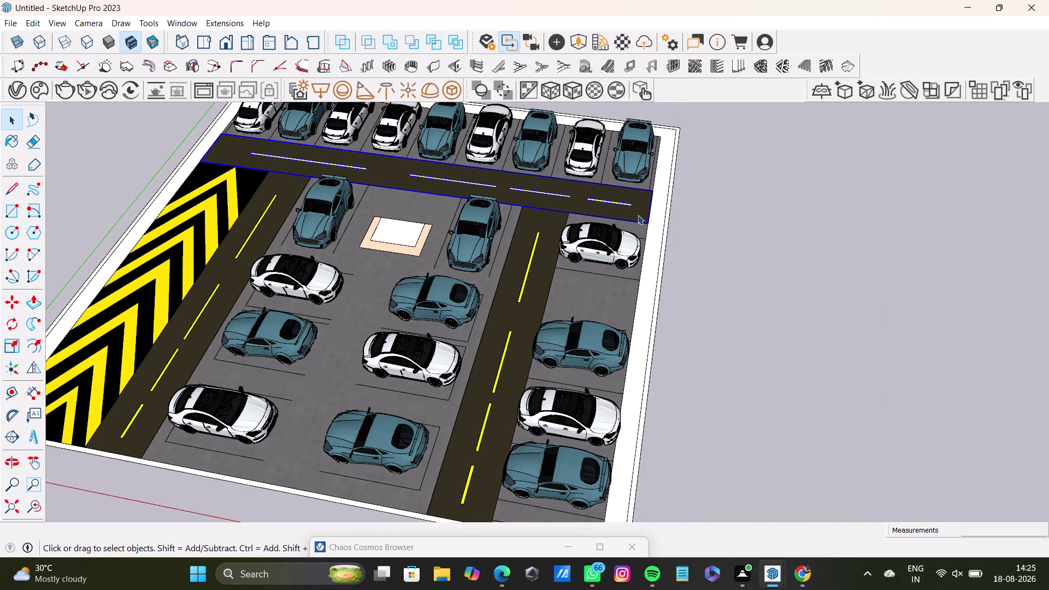
Copy the upper road into the open space right of the lot.
key(m)
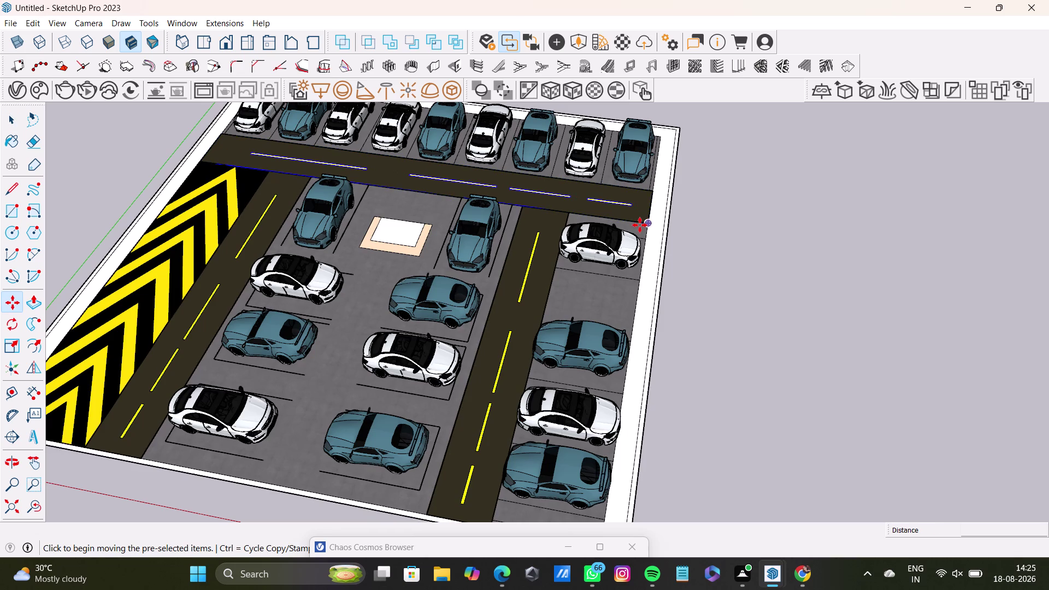
click(650, 227)
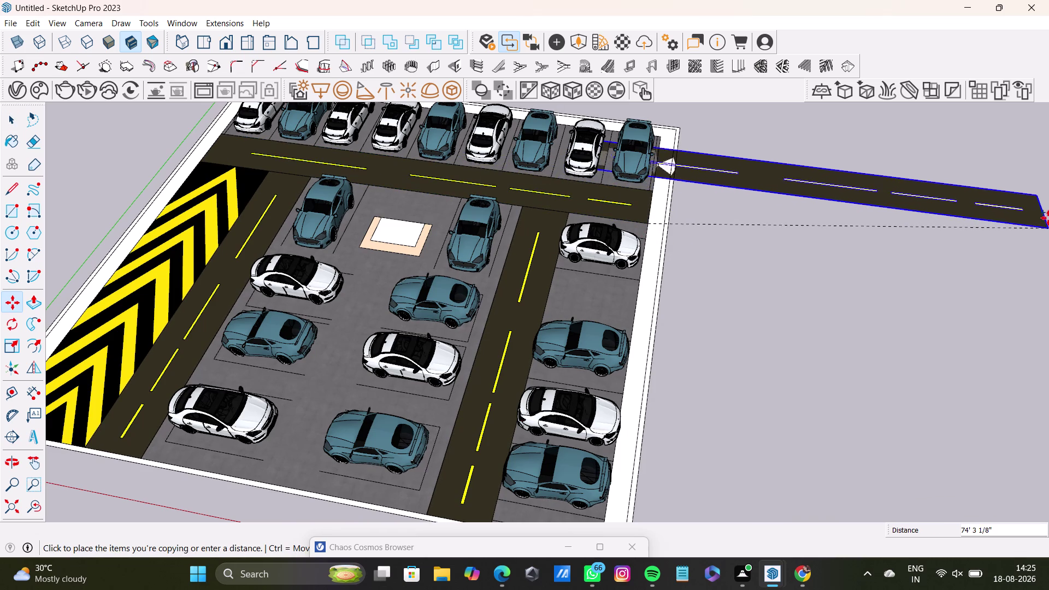
scroll(down, 3)
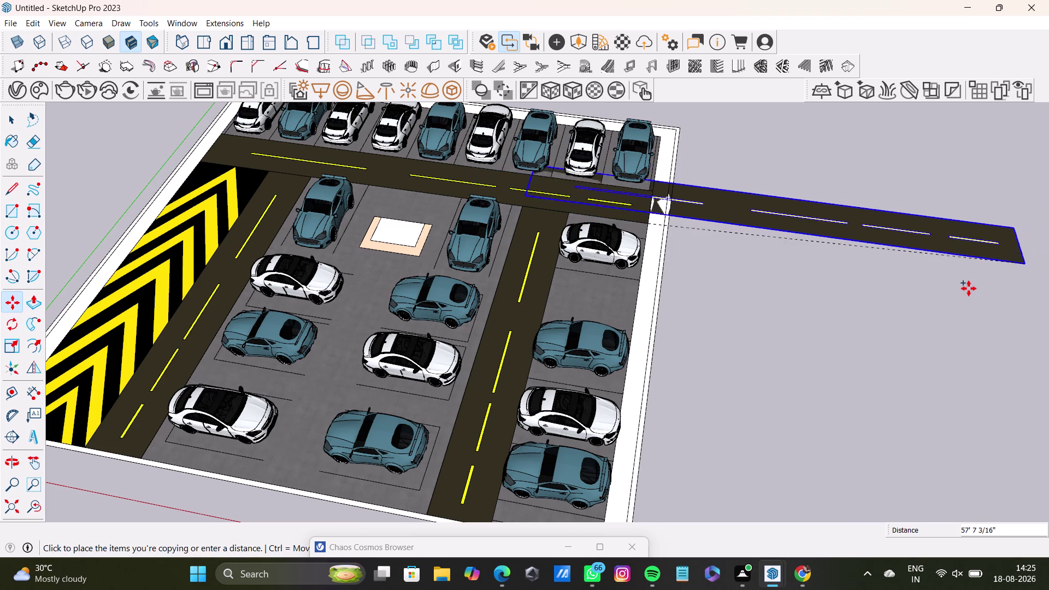
scroll(down, 3)
middle_drag(968, 288, 782, 232)
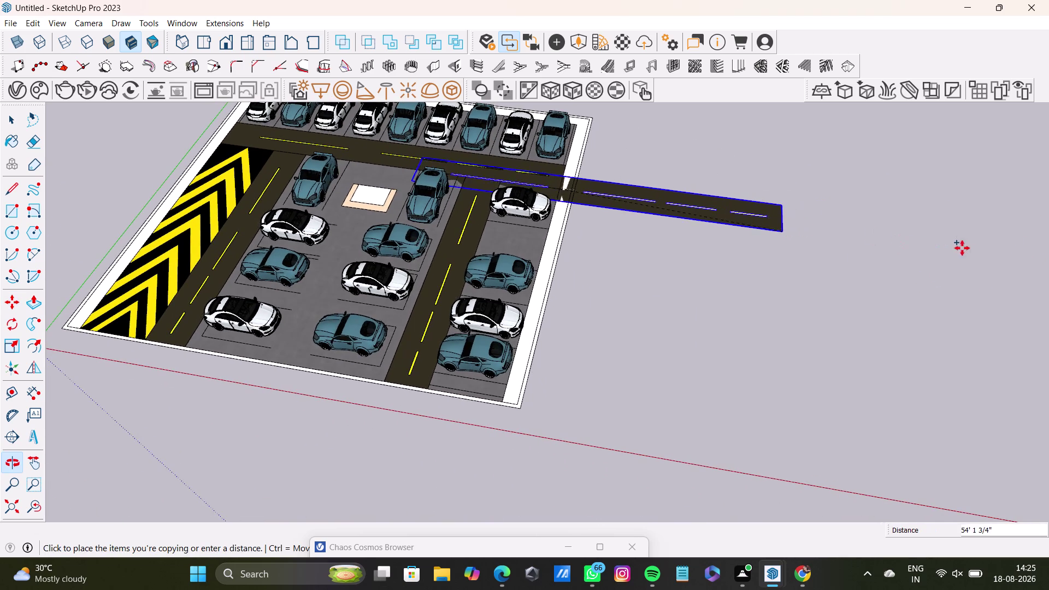
click(1022, 252)
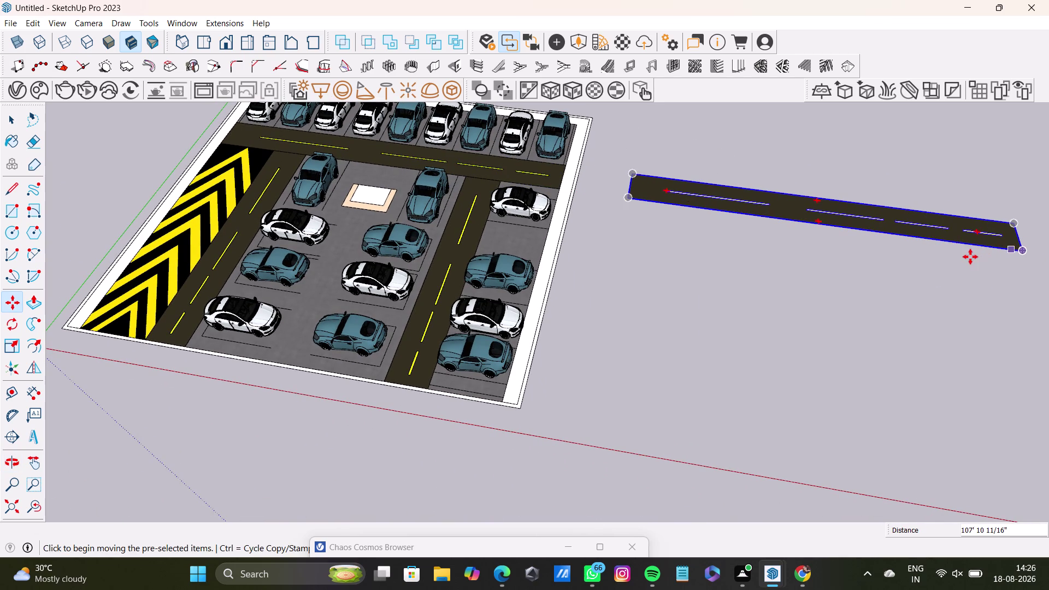
Narrow the copied road's width with the Scale tool.
key(s)
middle_drag(858, 255, 837, 310)
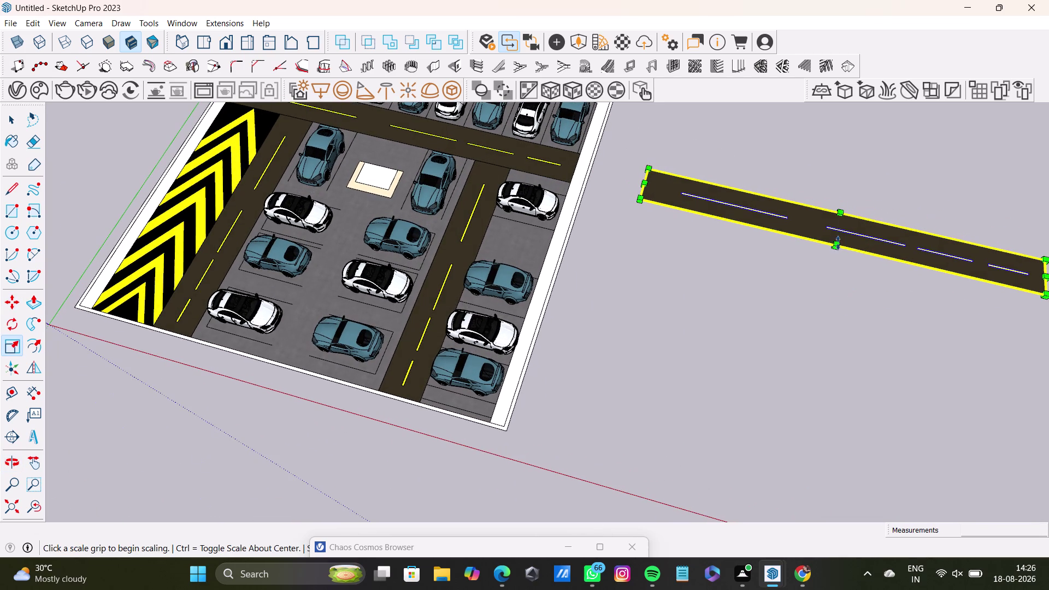
drag(837, 247, 844, 230)
key(space)
click(782, 262)
middle_drag(624, 212, 551, 256)
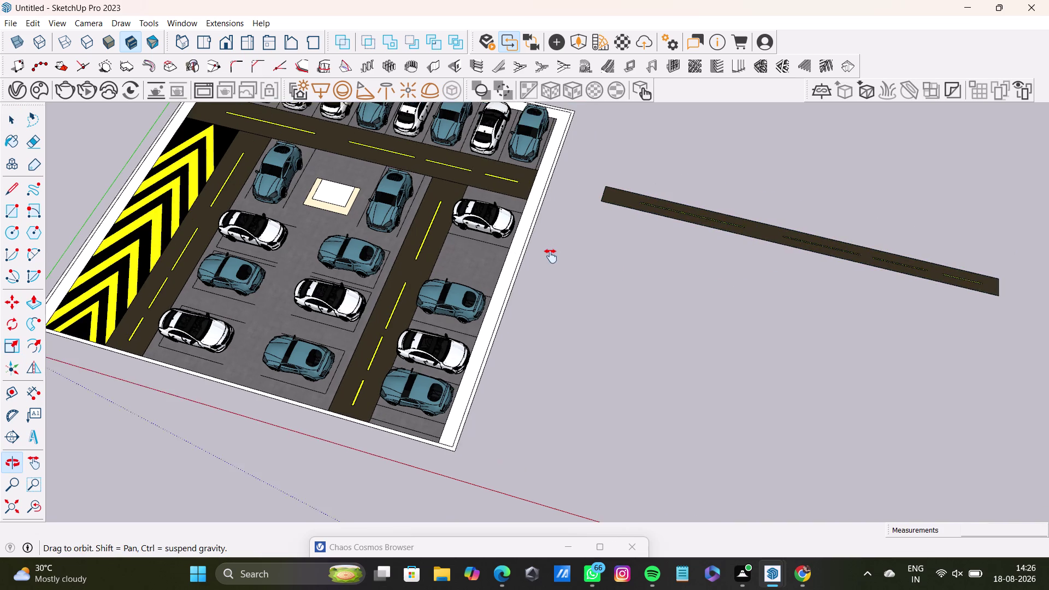
middle_drag(550, 256, 550, 256)
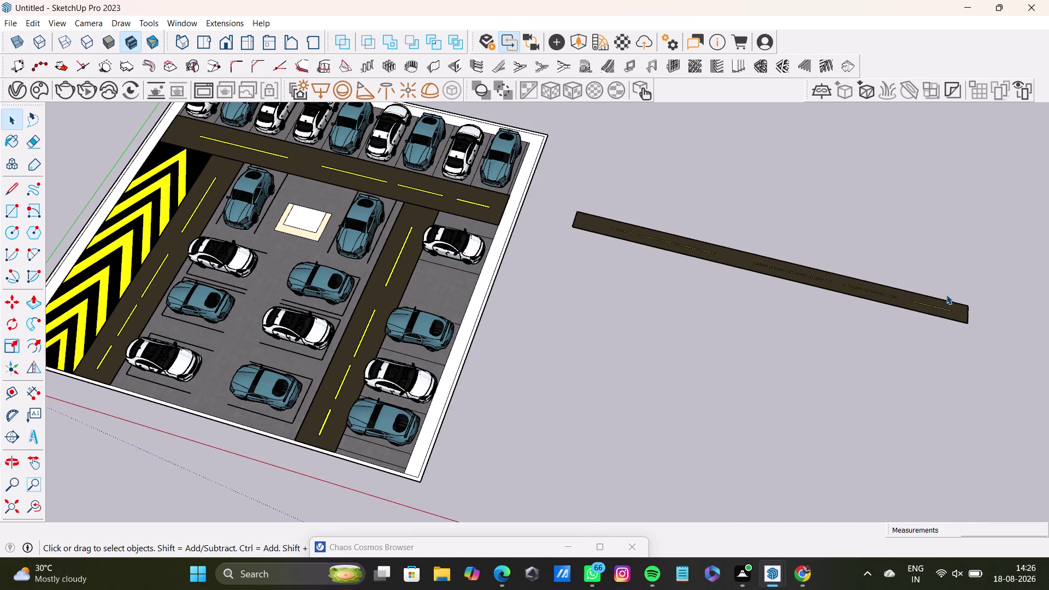
Carry the slim road strip over to the lot's top edge.
key(m)
click(969, 325)
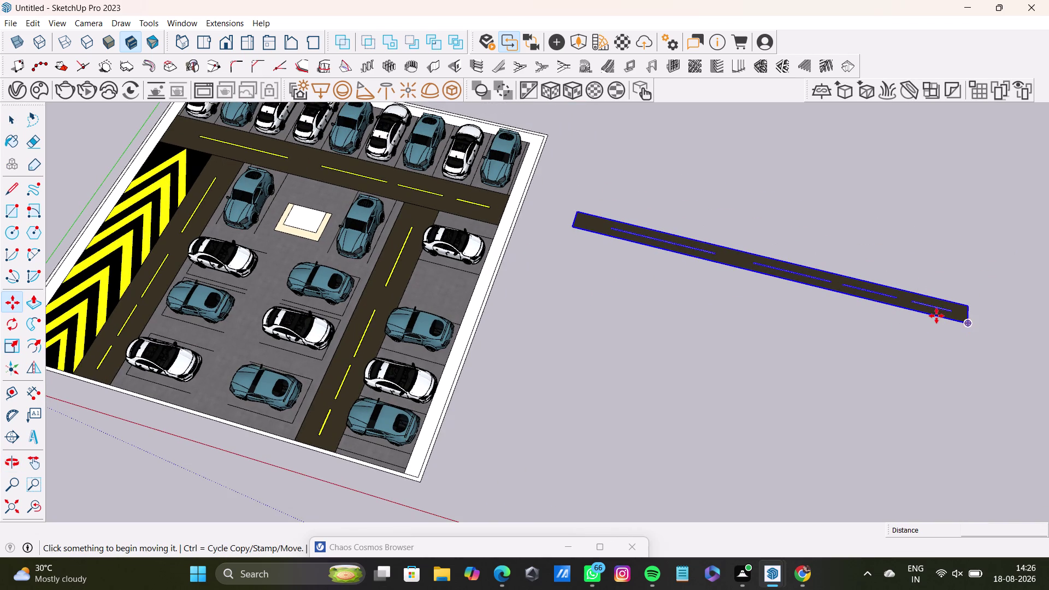
middle_drag(458, 128, 472, 150)
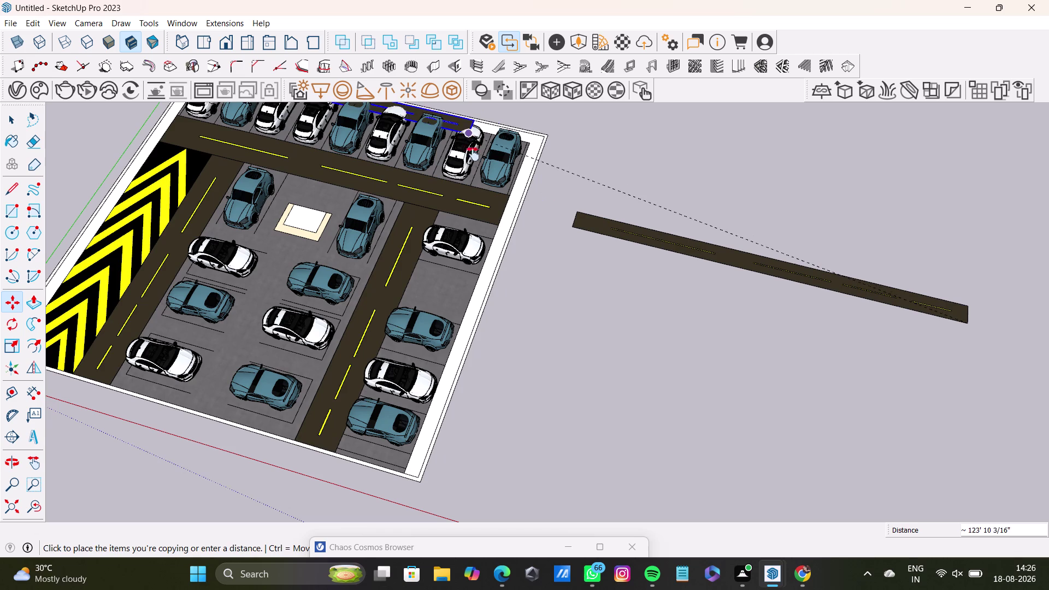
middle_drag(472, 150, 533, 308)
middle_drag(531, 312, 523, 392)
scroll(up, 3)
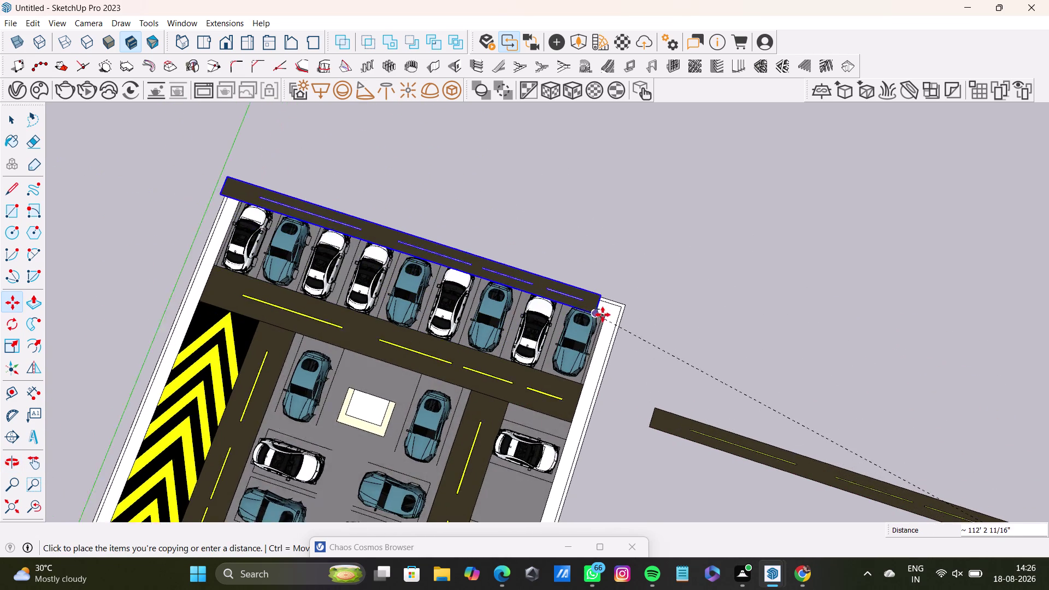
scroll(up, 3)
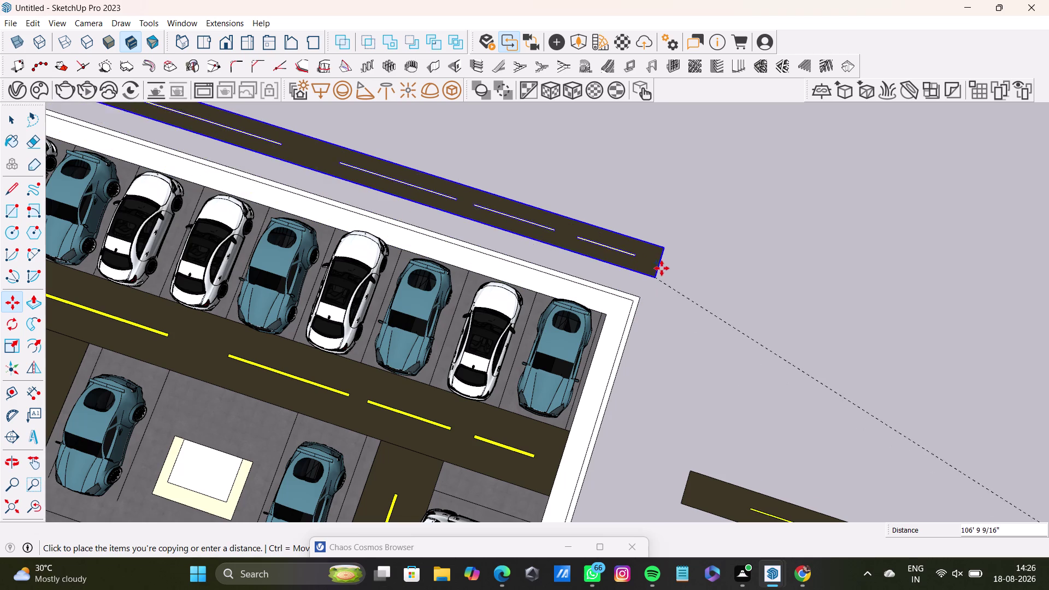
key(space)
click(662, 267)
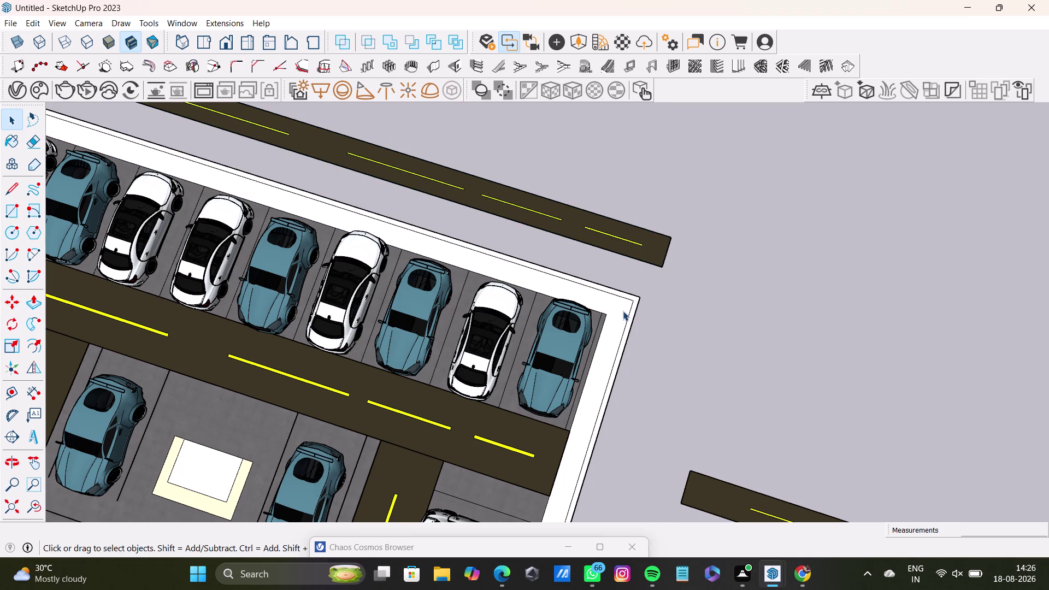
Delete the lot's perimeter face and shrink the strip lengthwise.
click(617, 314)
key(Delete)
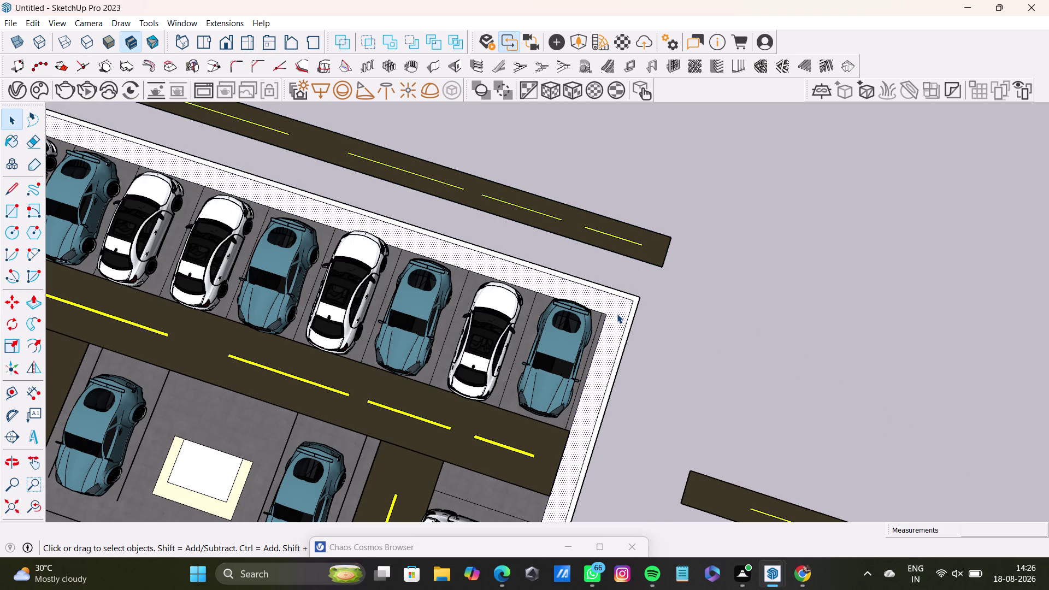
click(659, 256)
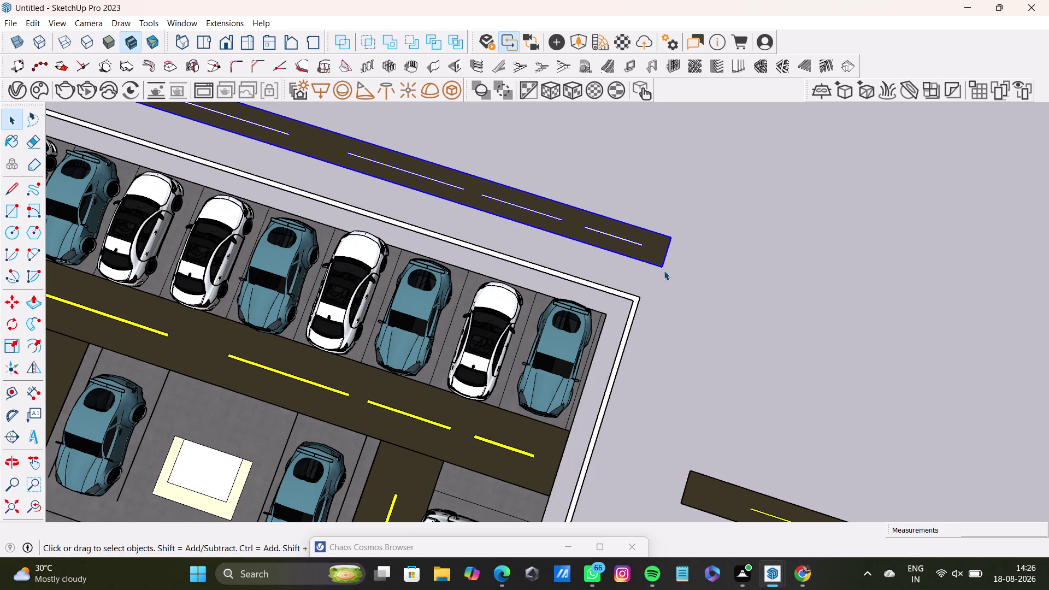
key(s)
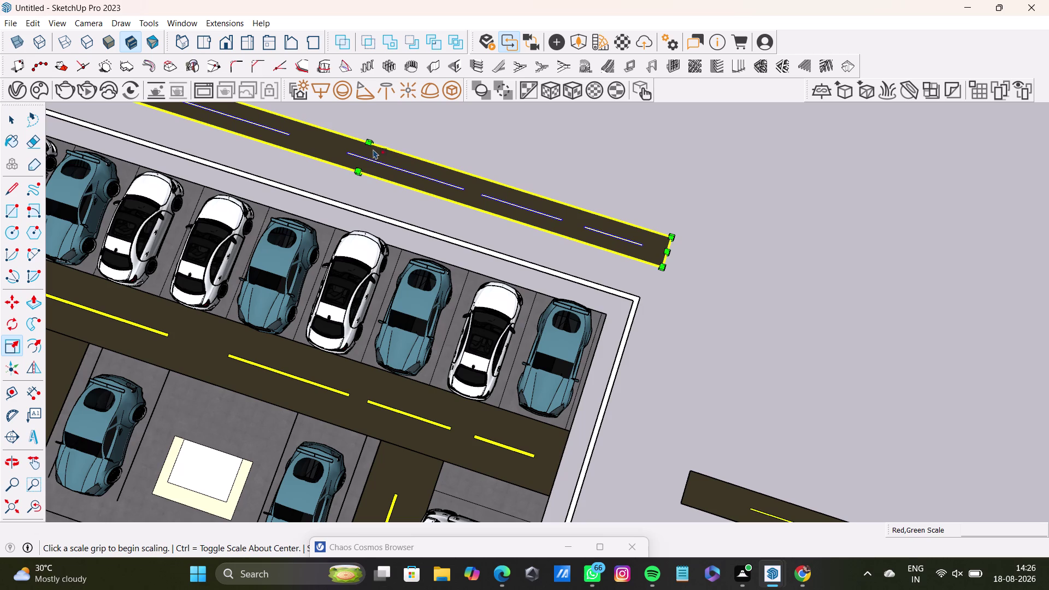
drag(370, 139, 365, 149)
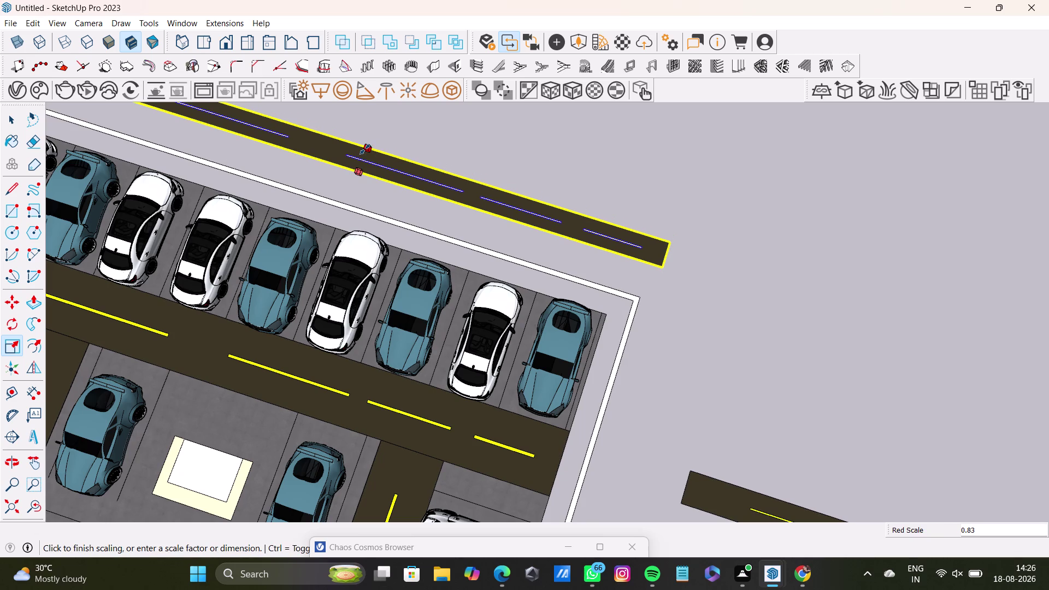
drag(365, 150, 364, 152)
key(space)
Snap the shrunken strip onto the lot's top edge behind the upper car row.
click(617, 168)
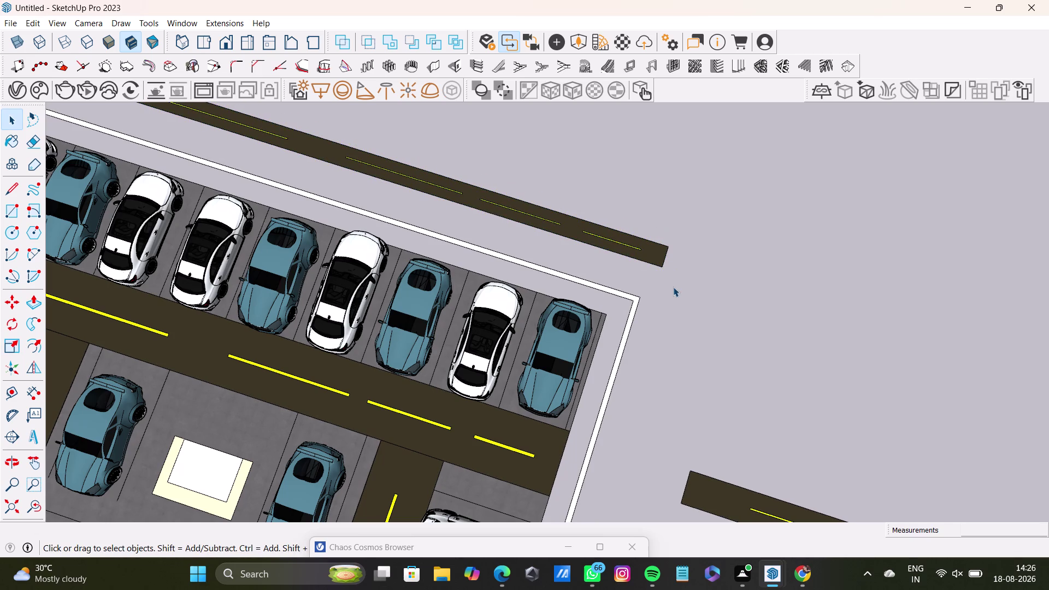
key(m)
click(661, 267)
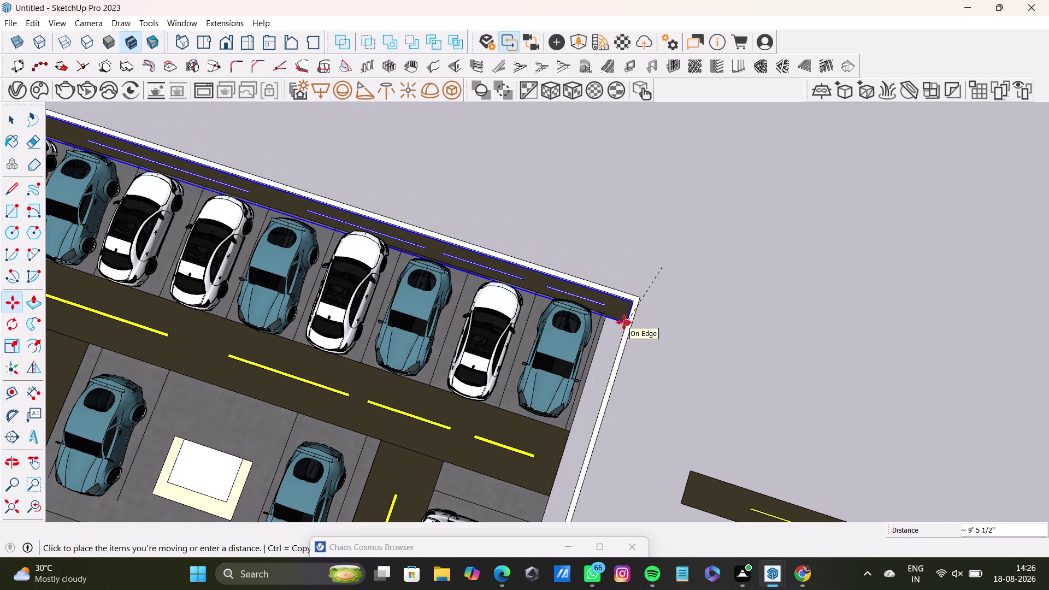
click(624, 322)
scroll(down, 3)
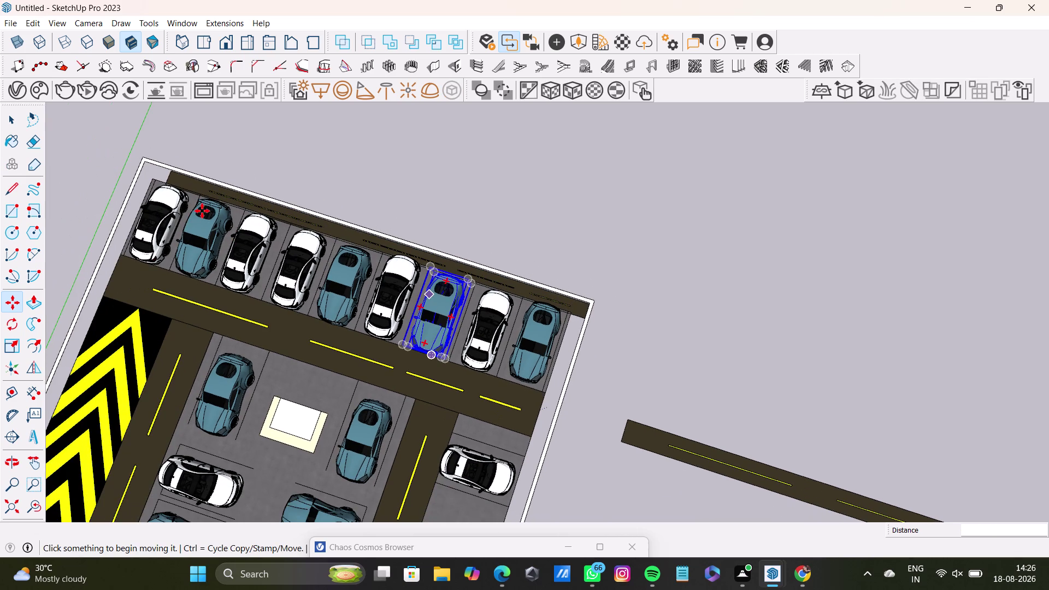
middle_drag(202, 210, 602, 327)
scroll(up, 3)
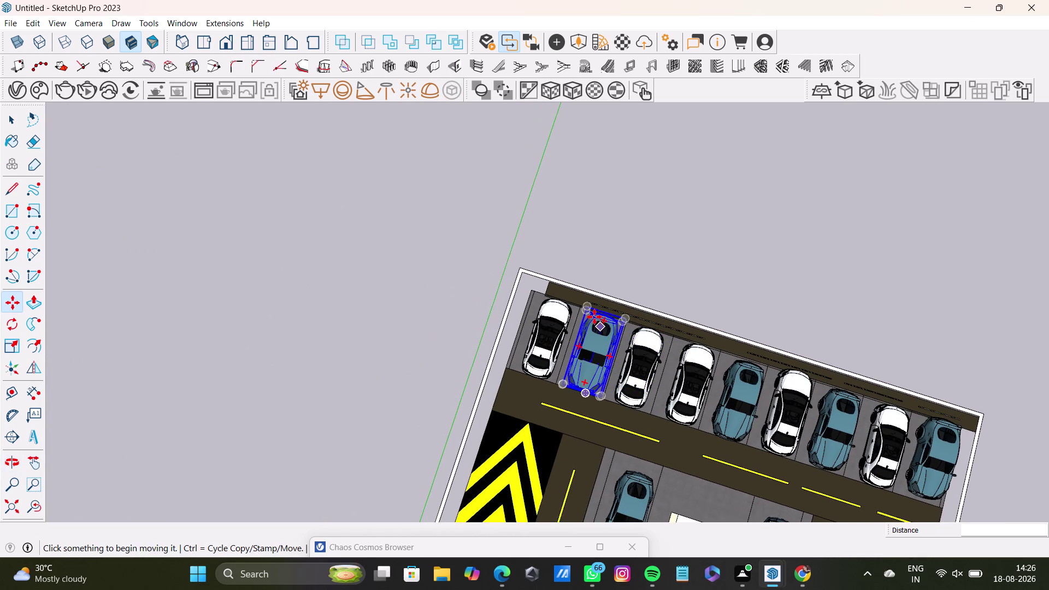
scroll(up, 3)
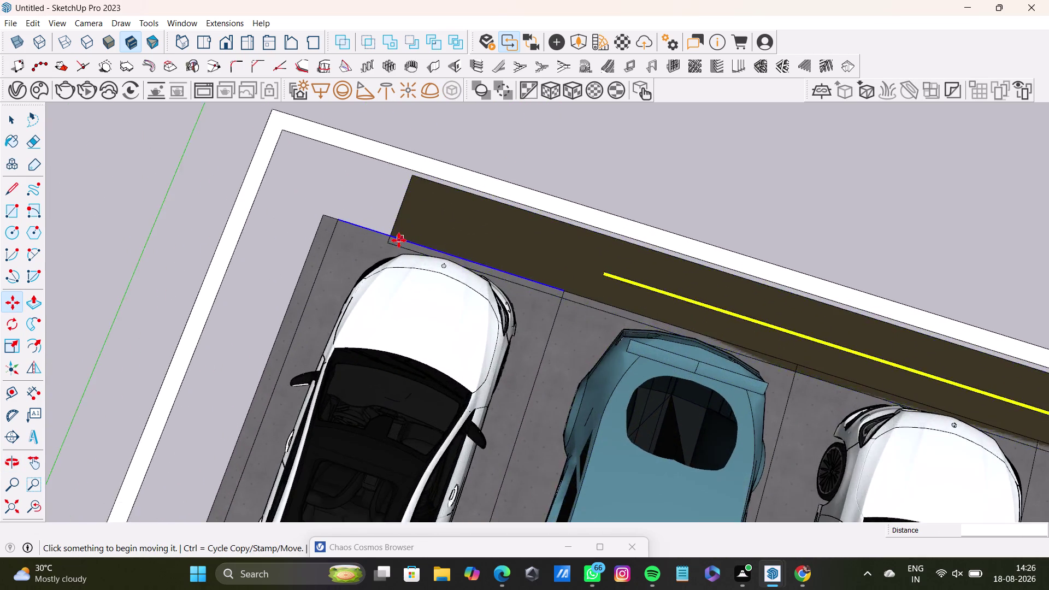
scroll(up, 3)
Shorten the top road strip's length with the Scale tool.
key(s)
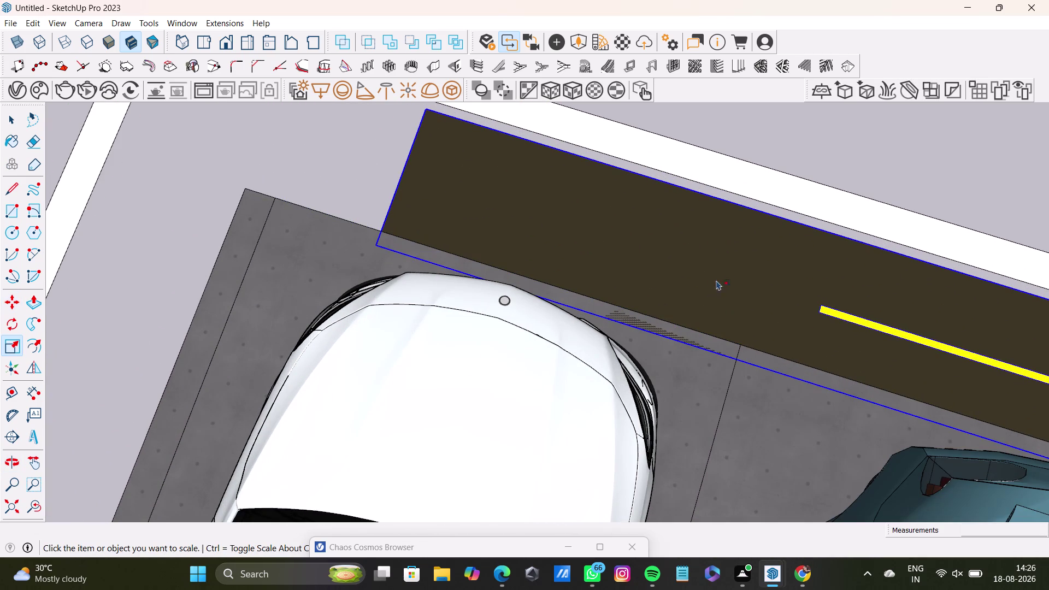
scroll(down, 3)
middle_drag(810, 339, 514, 284)
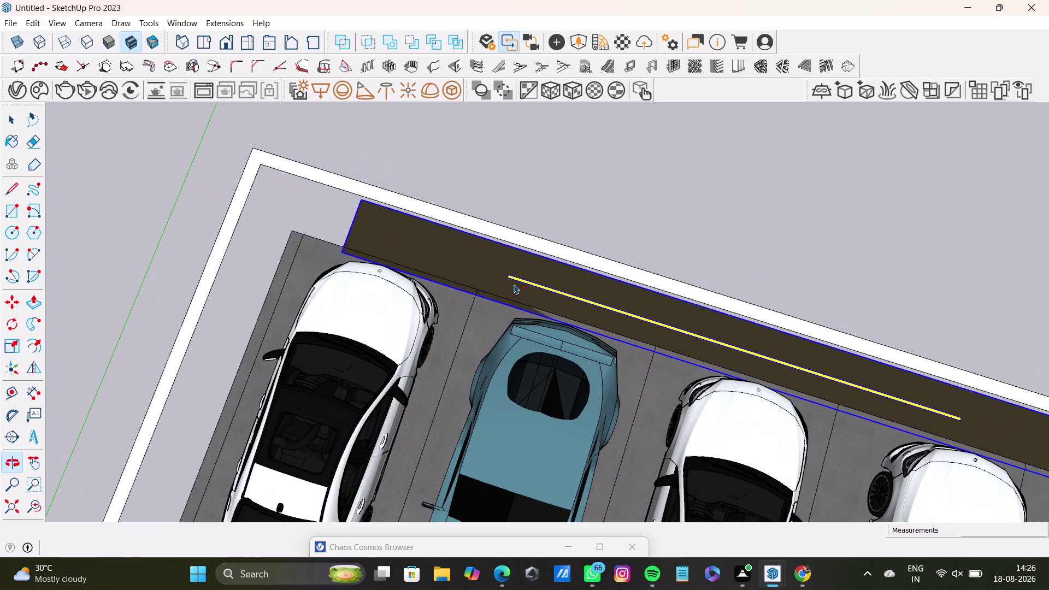
scroll(down, 3)
middle_drag(855, 389, 760, 371)
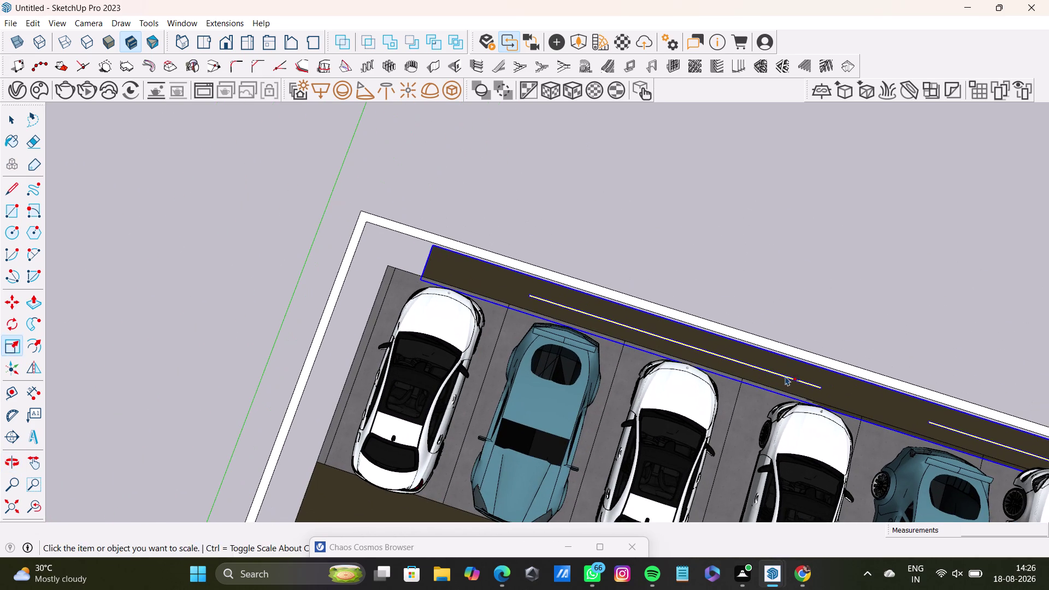
key(s)
drag(959, 451, 957, 447)
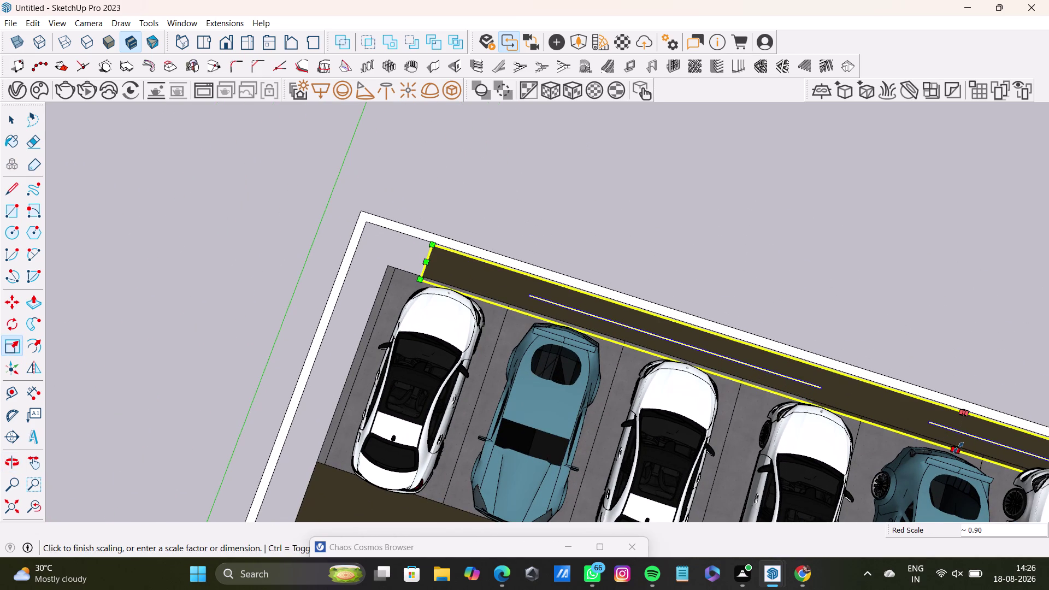
drag(958, 448, 959, 445)
Stretch the strip's left end until it meets the lot's white border.
scroll(up, 3)
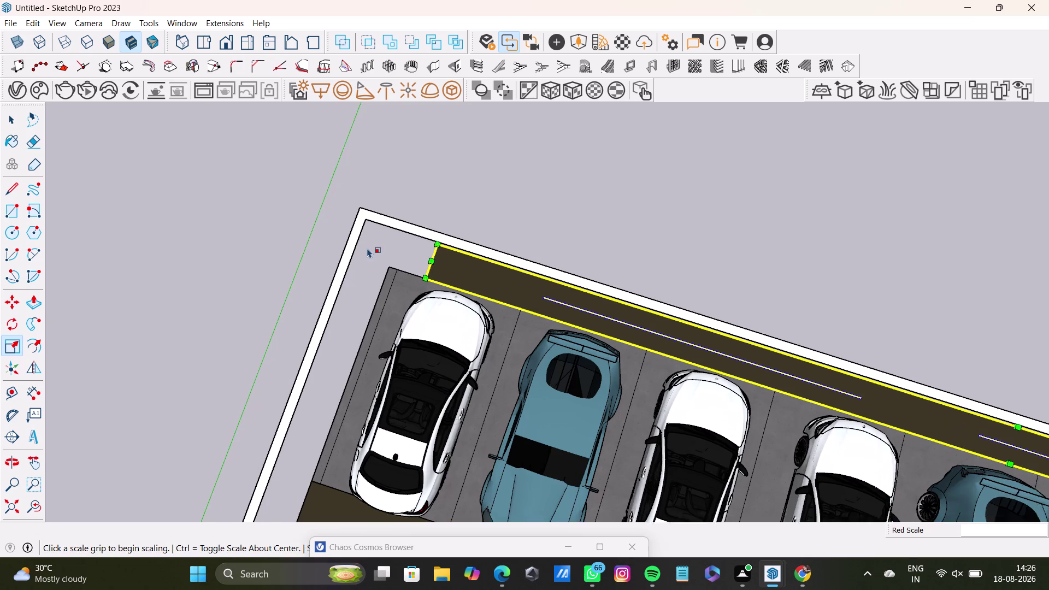
scroll(up, 3)
middle_drag(441, 262, 545, 259)
drag(452, 307, 262, 316)
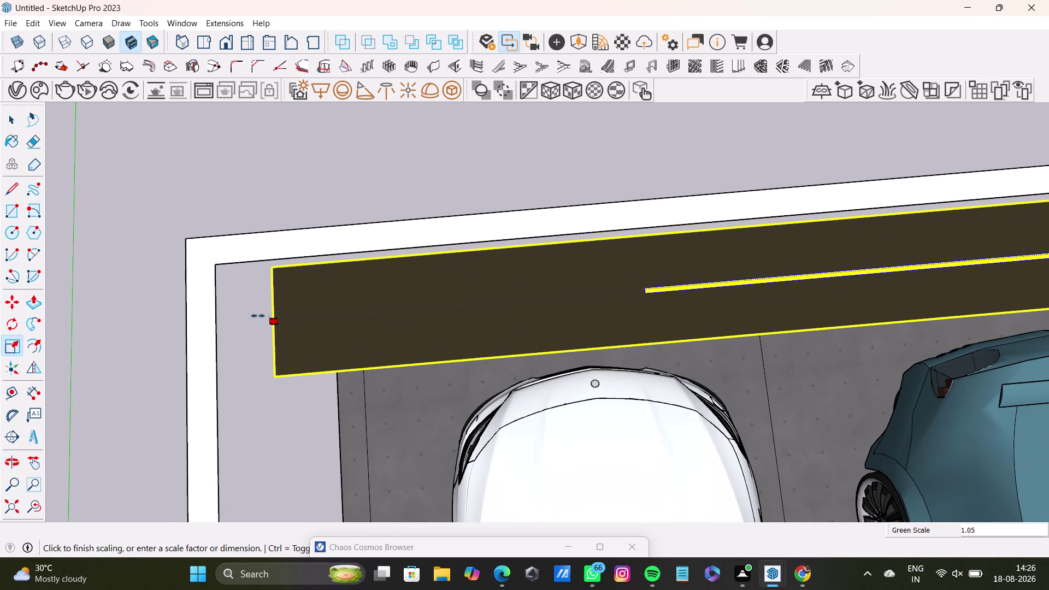
drag(263, 316, 223, 314)
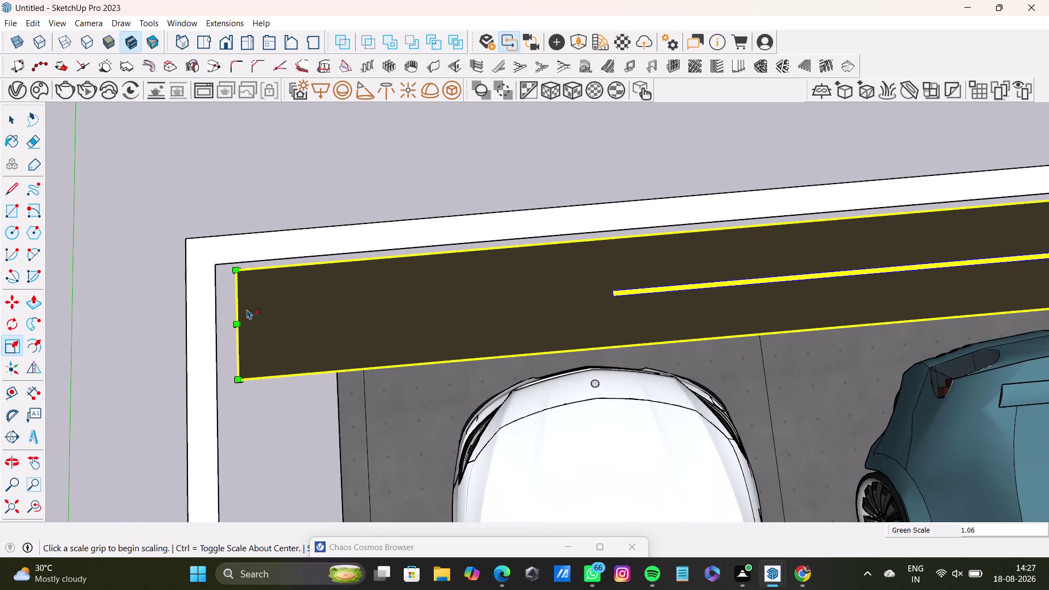
drag(238, 325, 216, 319)
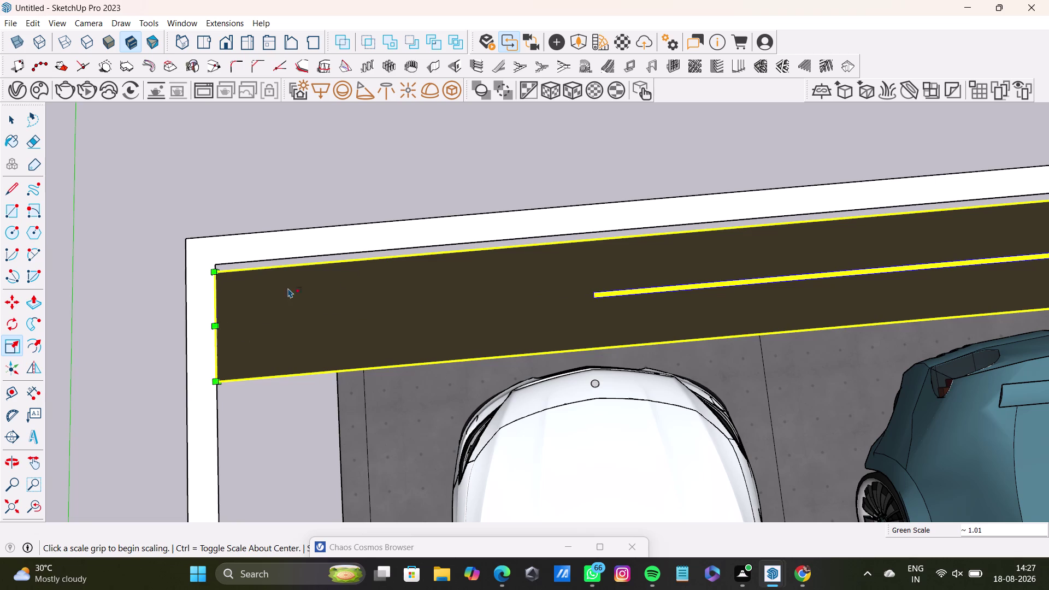
Widen the strip up to the white border, then return to Select.
middle_drag(770, 262, 327, 329)
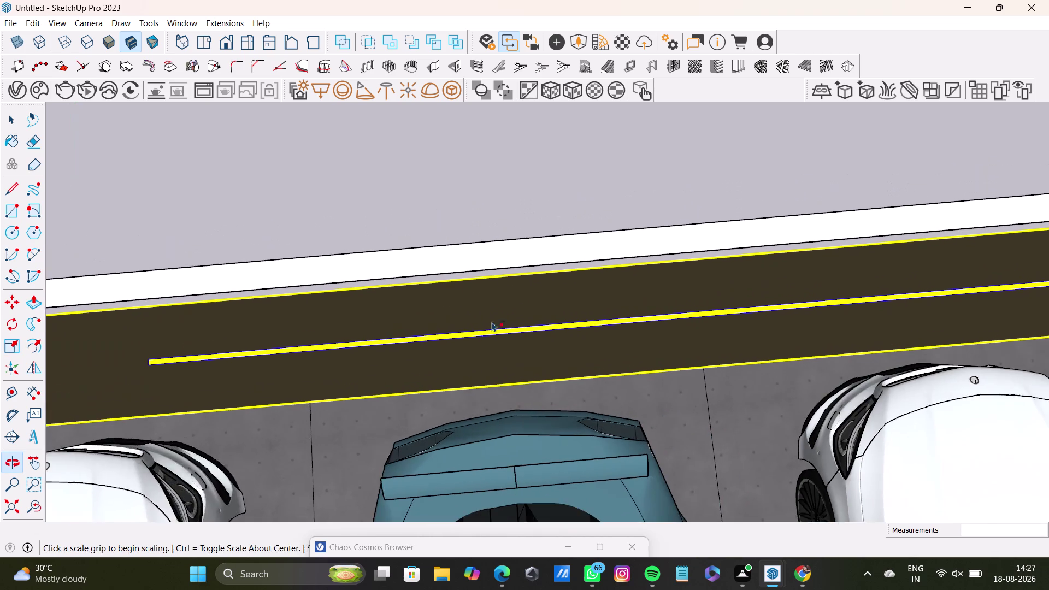
scroll(down, 3)
middle_drag(937, 290, 891, 298)
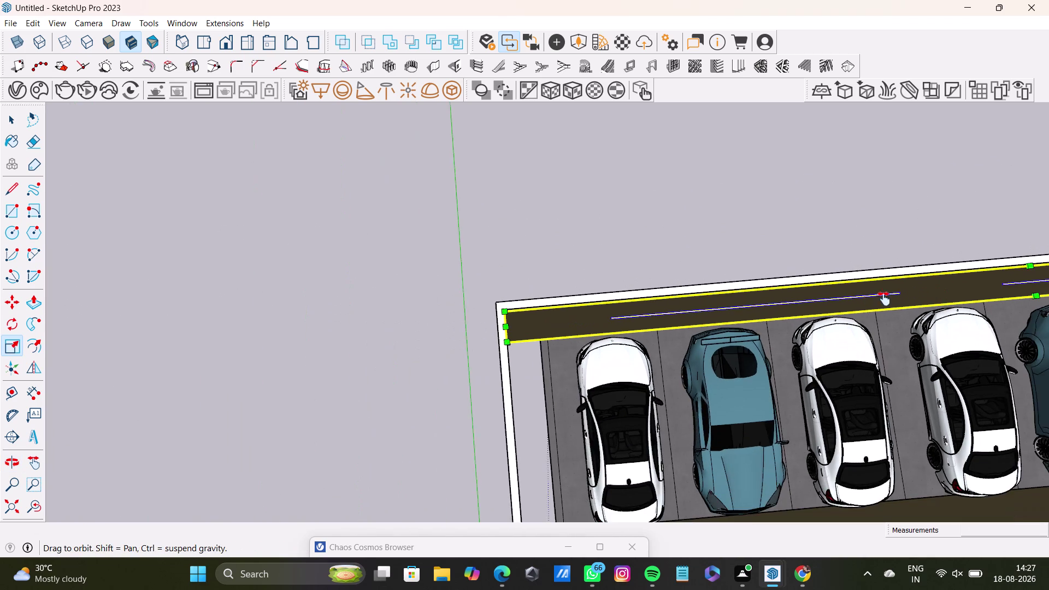
middle_drag(891, 298, 614, 340)
scroll(up, 3)
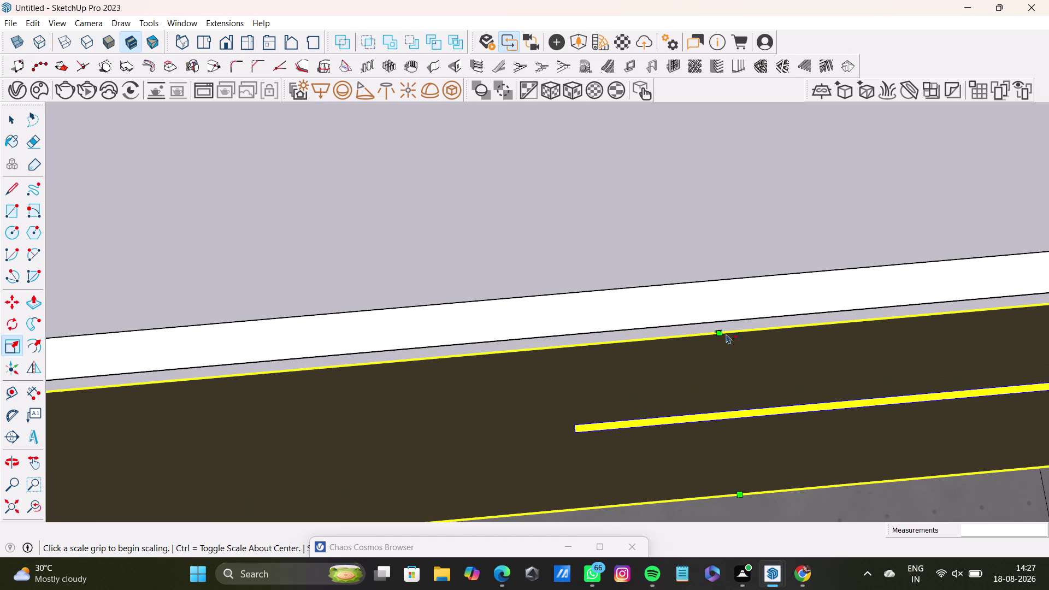
drag(722, 332, 716, 323)
key(space)
scroll(down, 3)
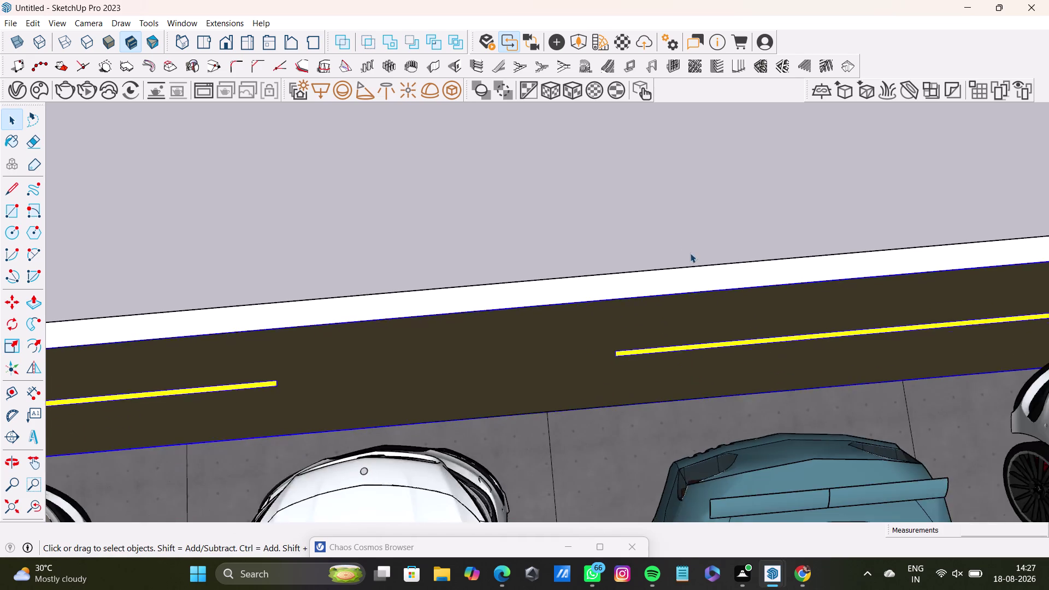
Select the top road strip along the lot's upper edge.
scroll(down, 3)
middle_drag(941, 285, 802, 286)
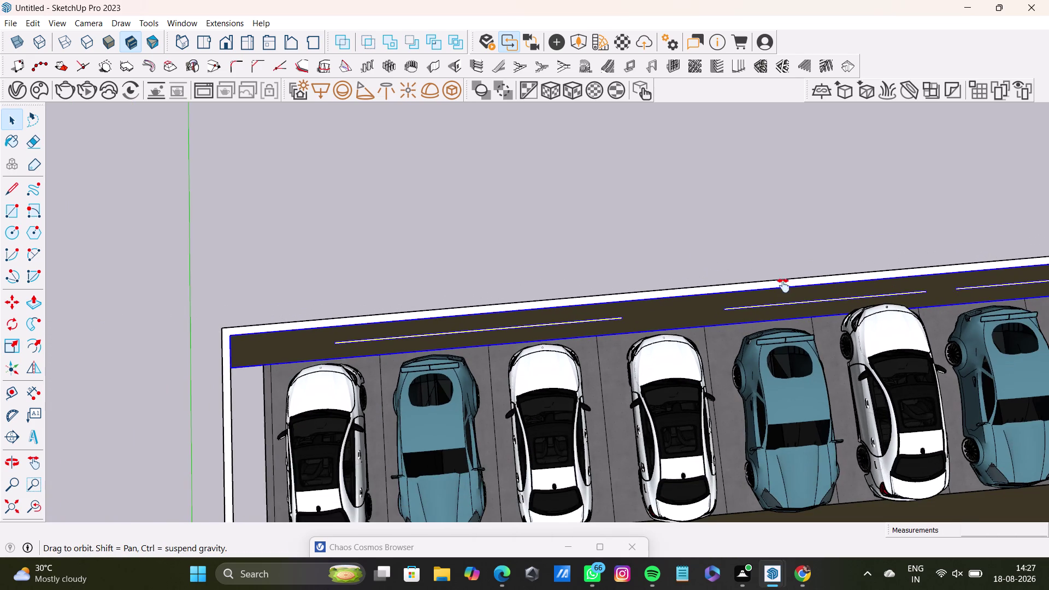
middle_drag(802, 285, 570, 280)
middle_drag(745, 278, 707, 179)
click(824, 159)
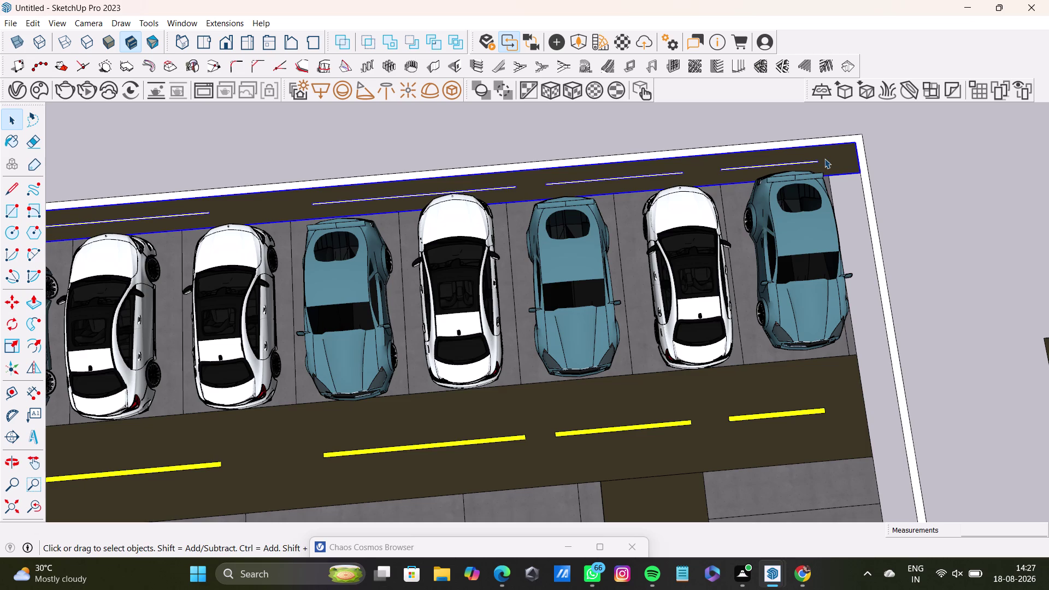
scroll(down, 3)
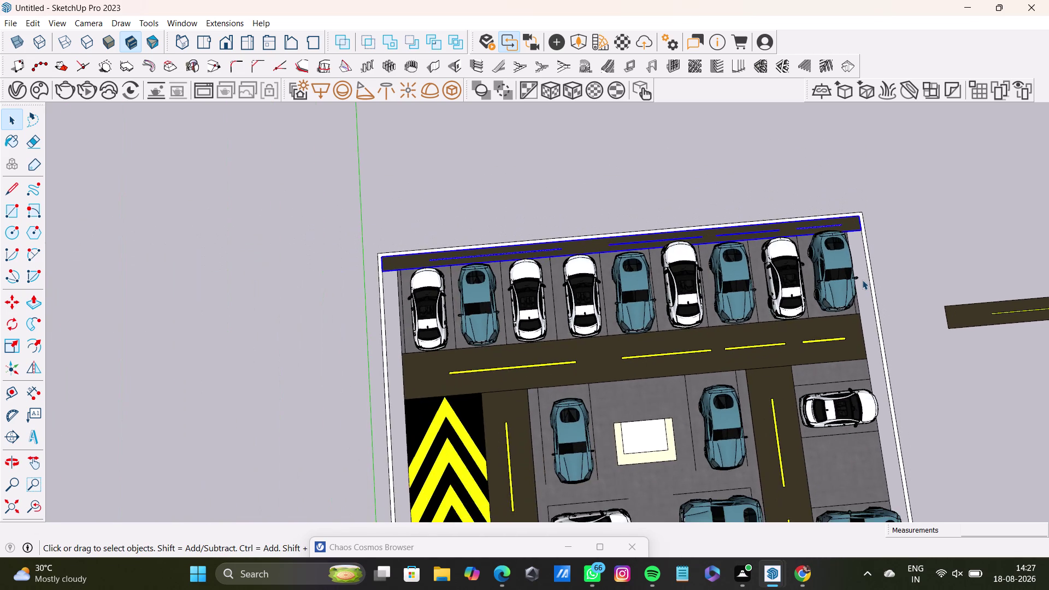
scroll(down, 3)
middle_drag(866, 279, 754, 245)
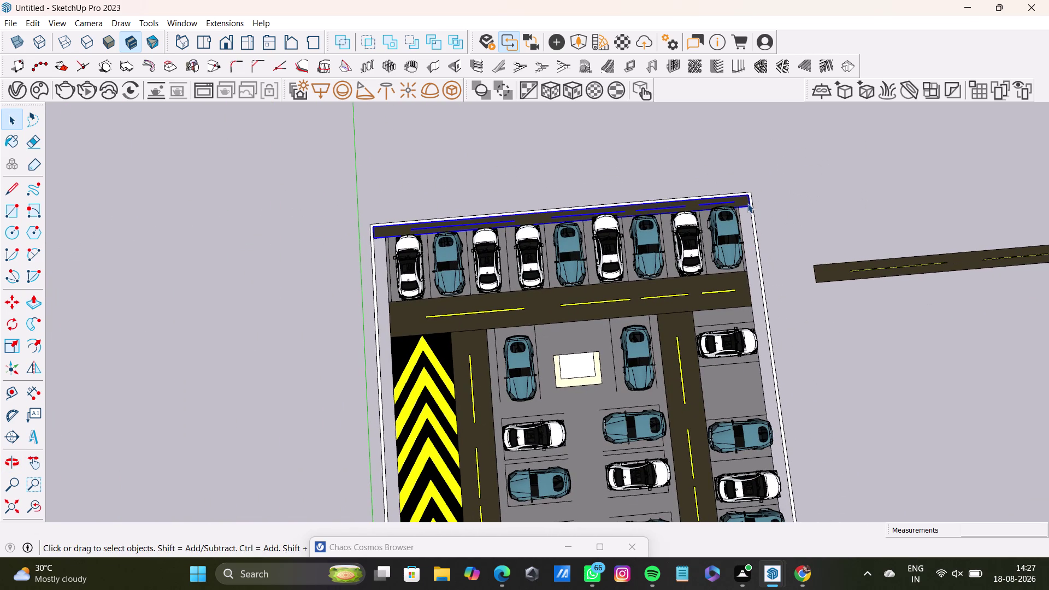
Move a copy of the strip to just above the parking lot.
key(m)
click(750, 209)
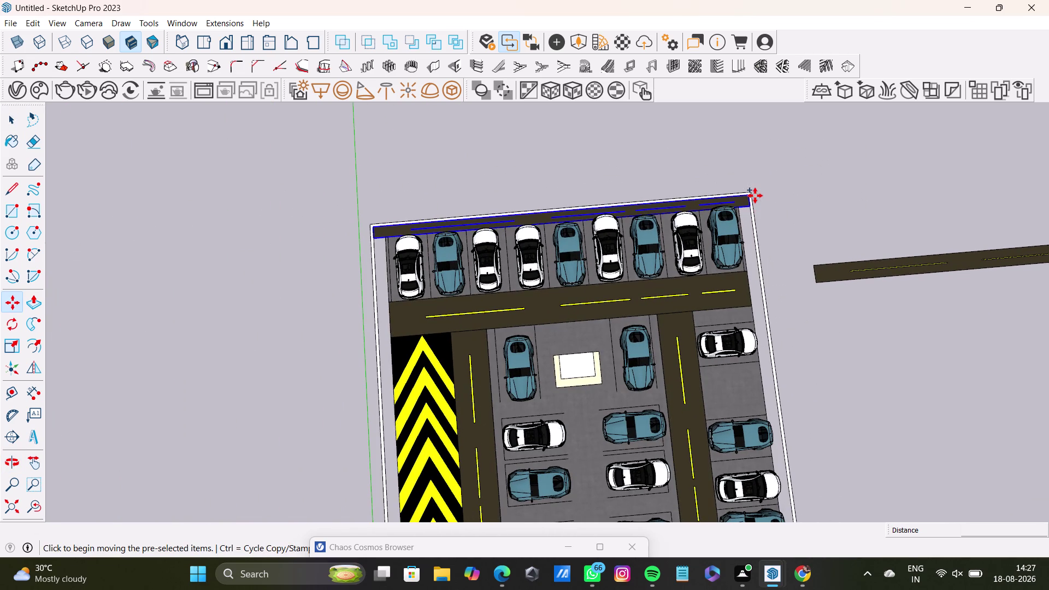
scroll(down, 3)
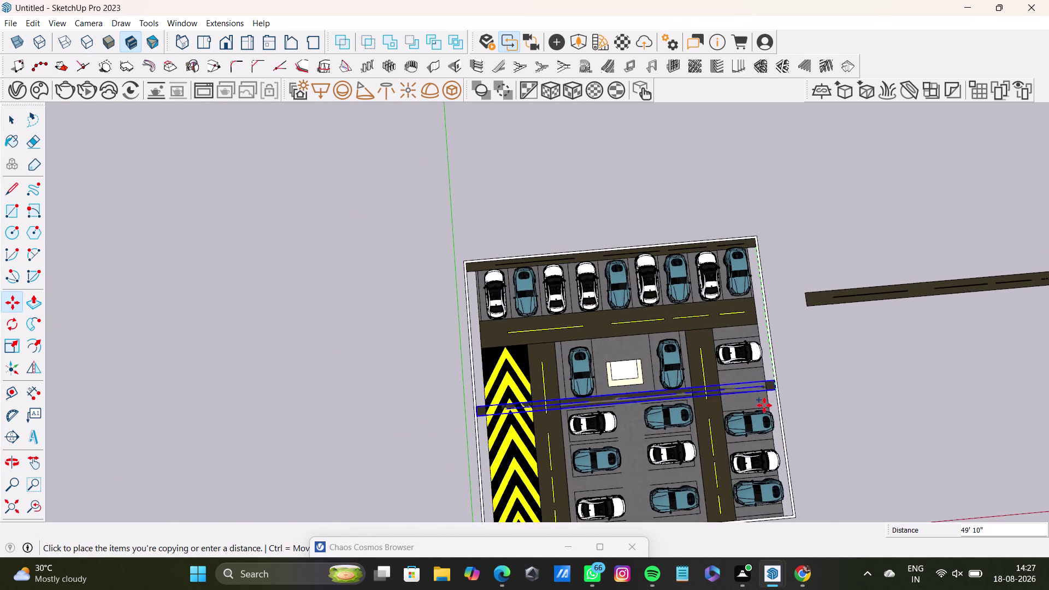
scroll(down, 3)
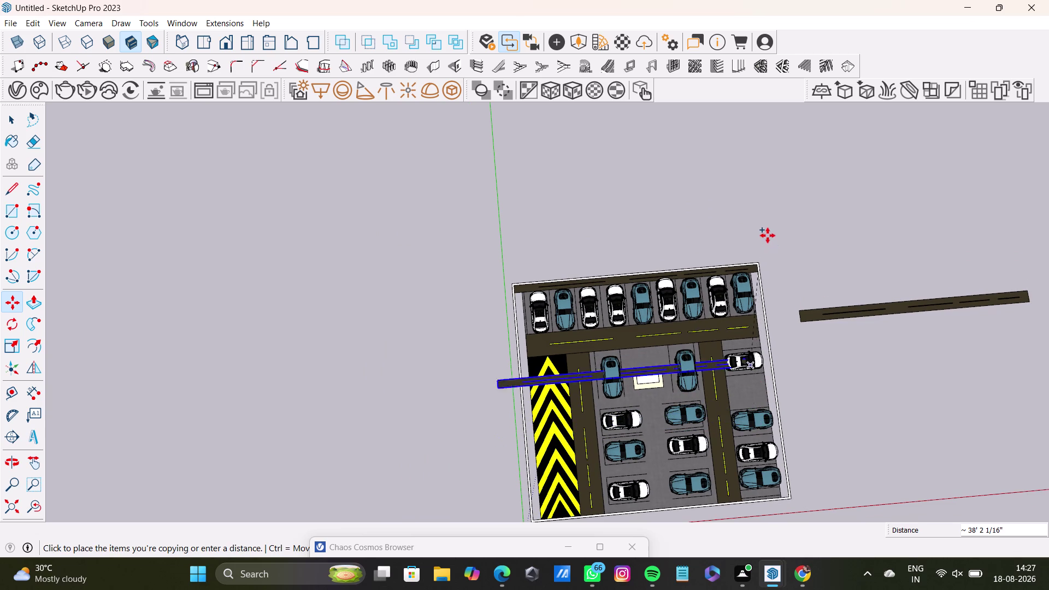
click(766, 226)
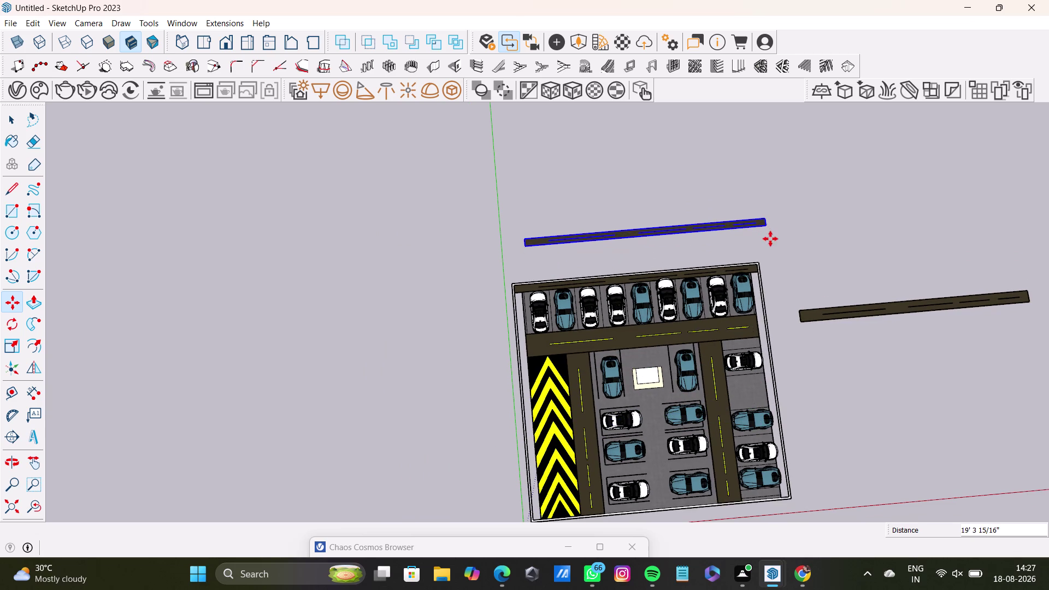
Start a rotation of the strip copy with its pivot at the left end.
key(q)
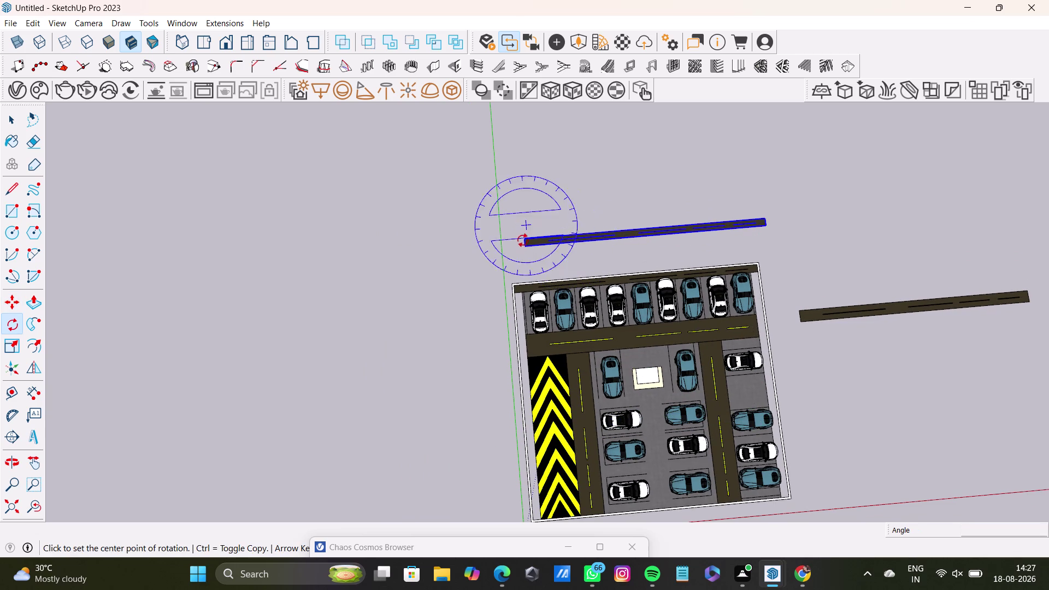
key(Up)
scroll(up, 3)
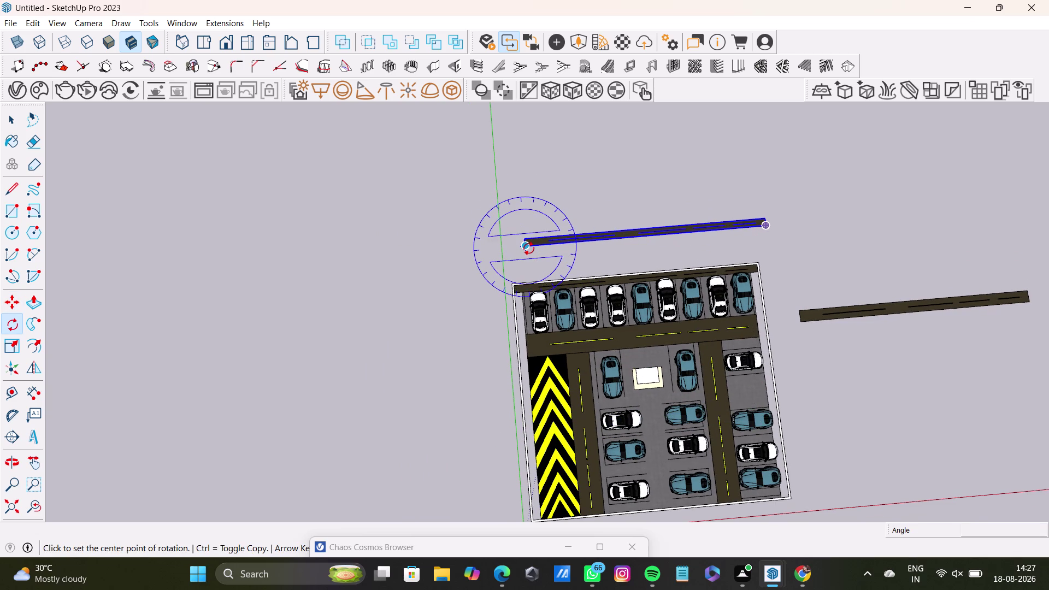
scroll(up, 3)
scroll(up, 3)
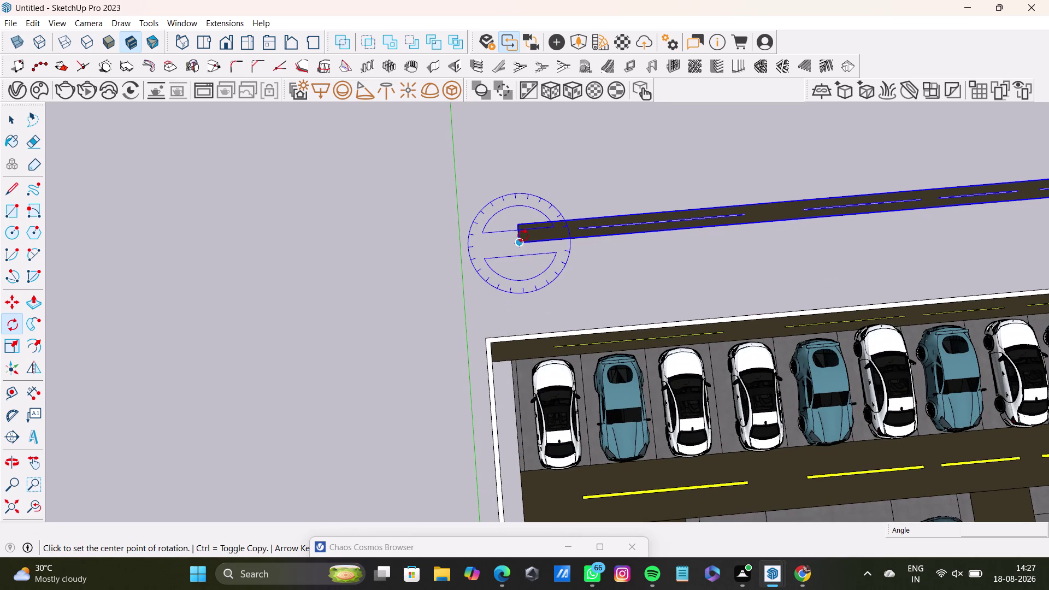
click(520, 241)
Turn the strip 90 degrees and return to Select.
scroll(down, 3)
middle_drag(893, 218, 806, 215)
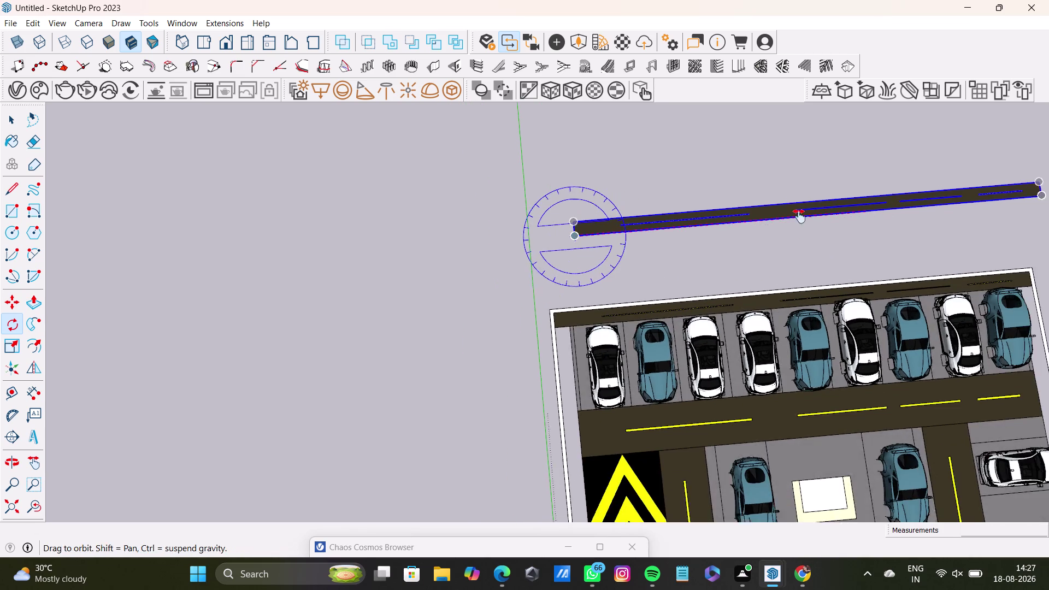
middle_drag(806, 215, 646, 250)
click(822, 231)
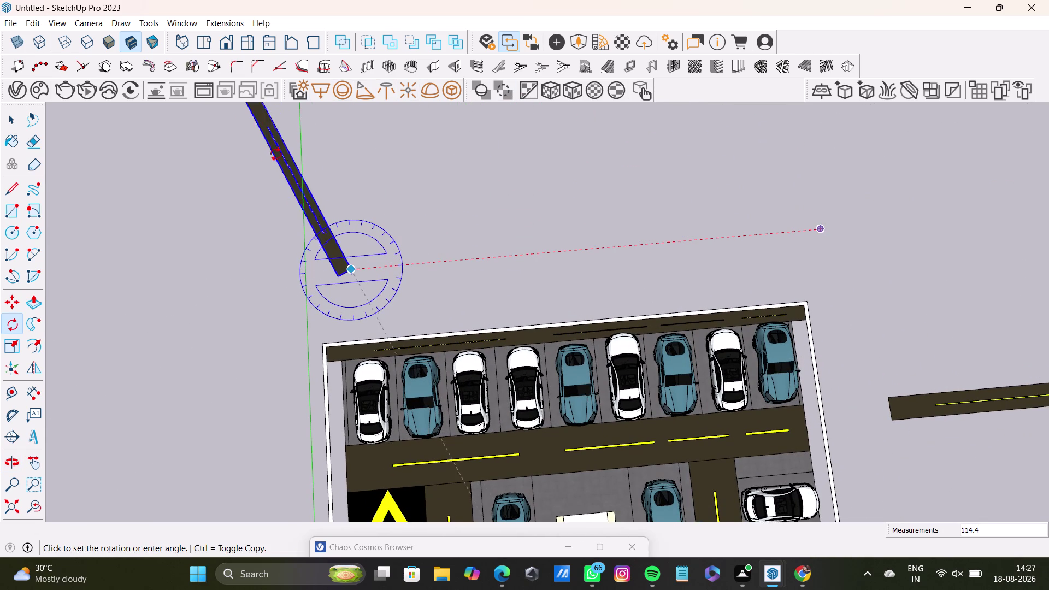
click(347, 142)
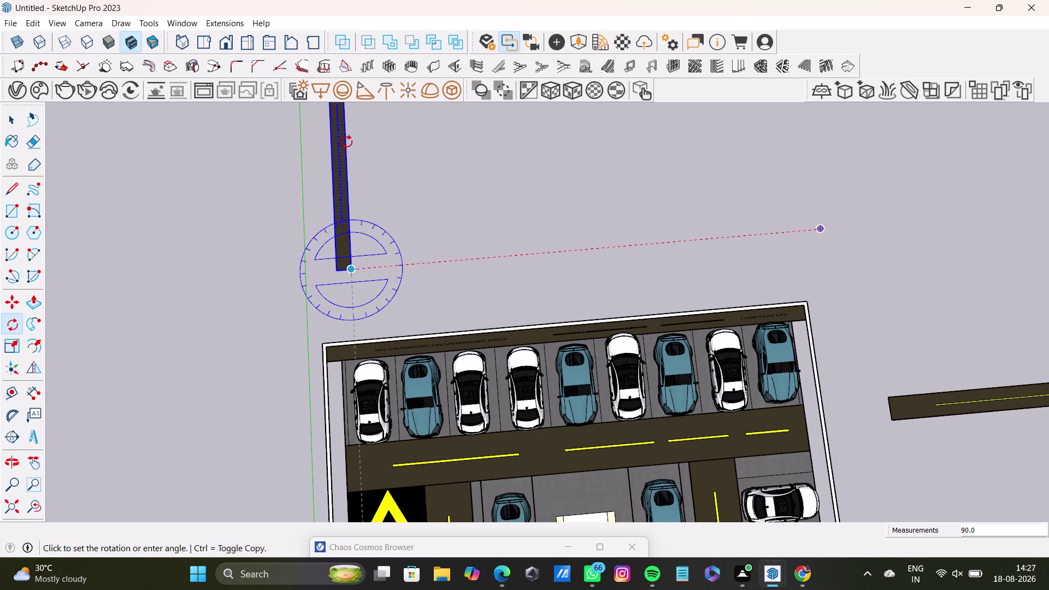
key(space)
scroll(down, 3)
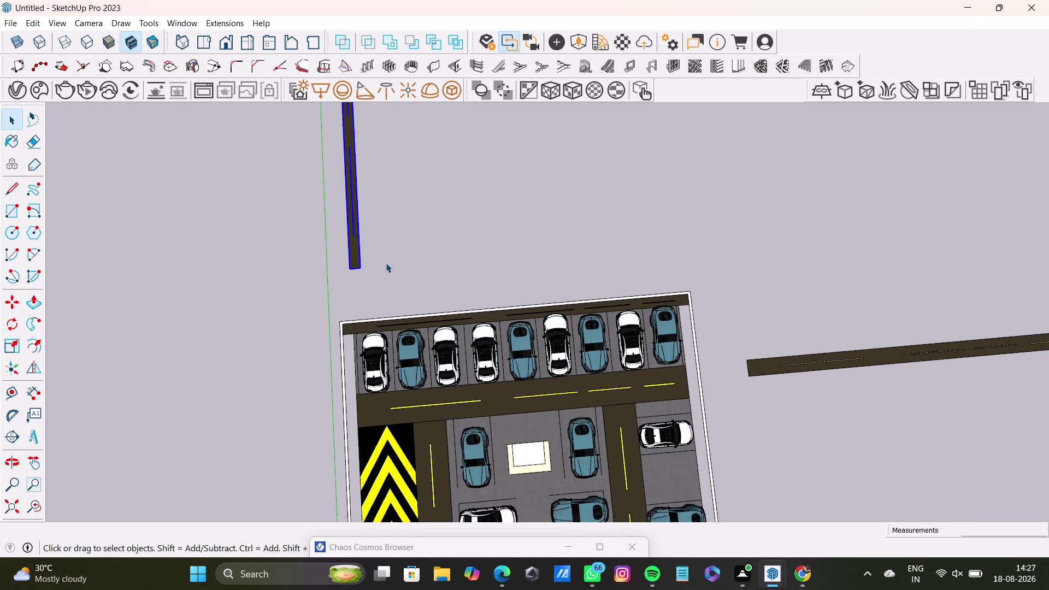
scroll(down, 3)
middle_drag(385, 262, 412, 186)
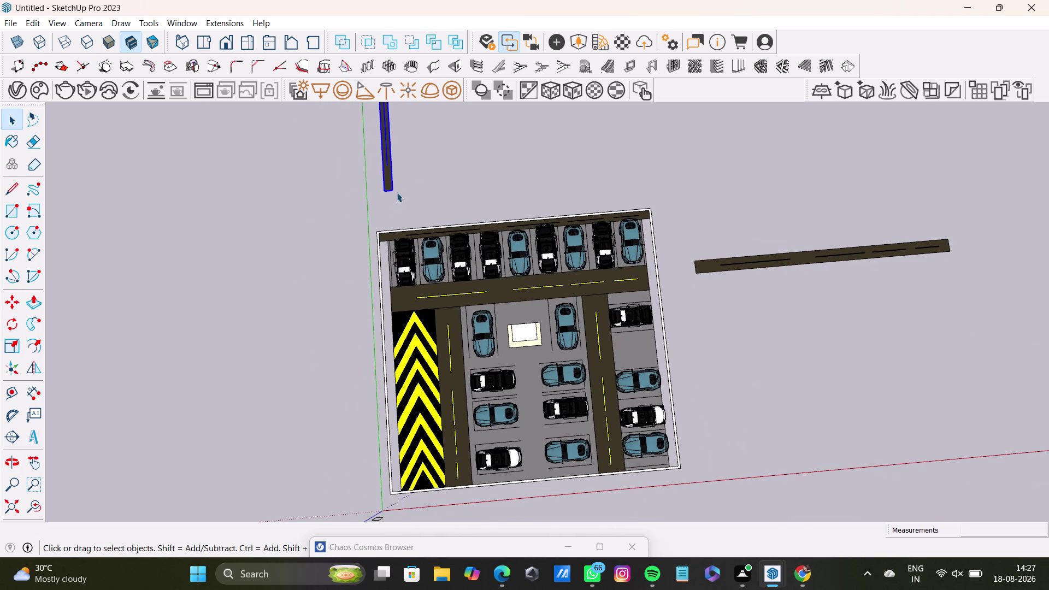
Move the rotated strip into place along the lot's left edge.
key(m)
click(394, 191)
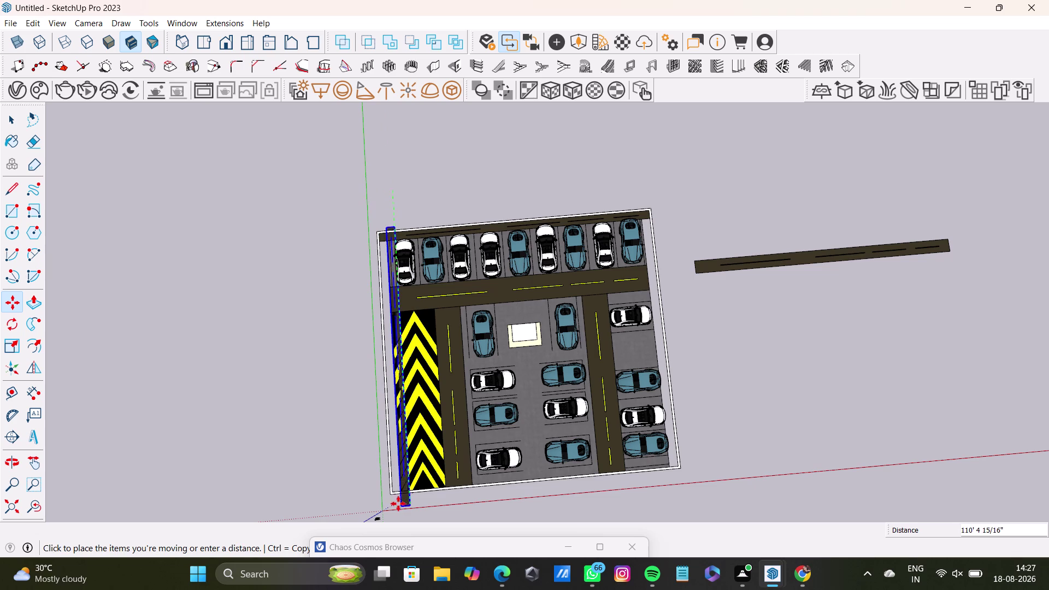
scroll(up, 3)
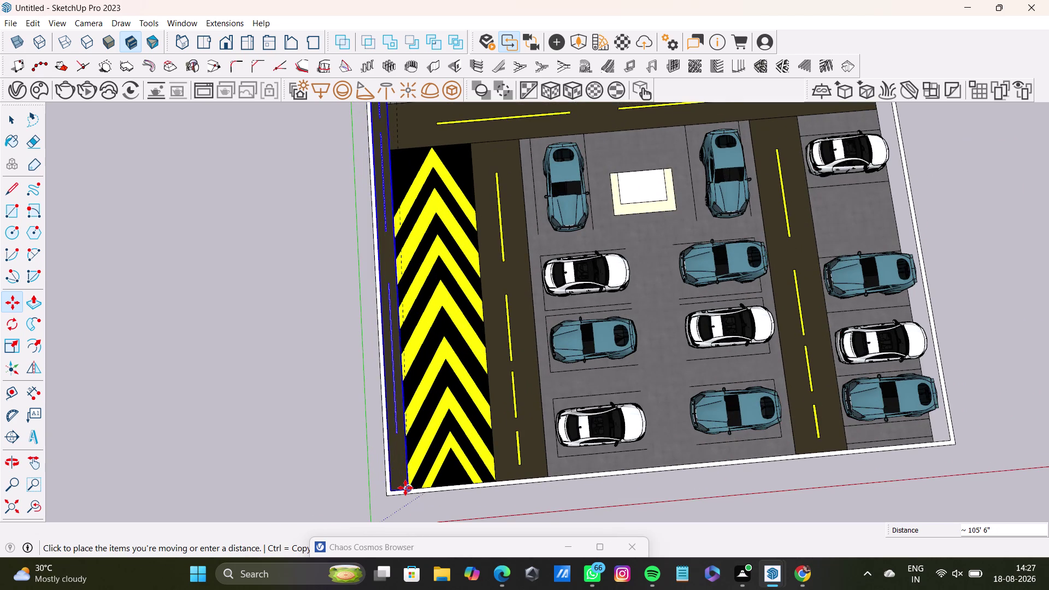
scroll(up, 3)
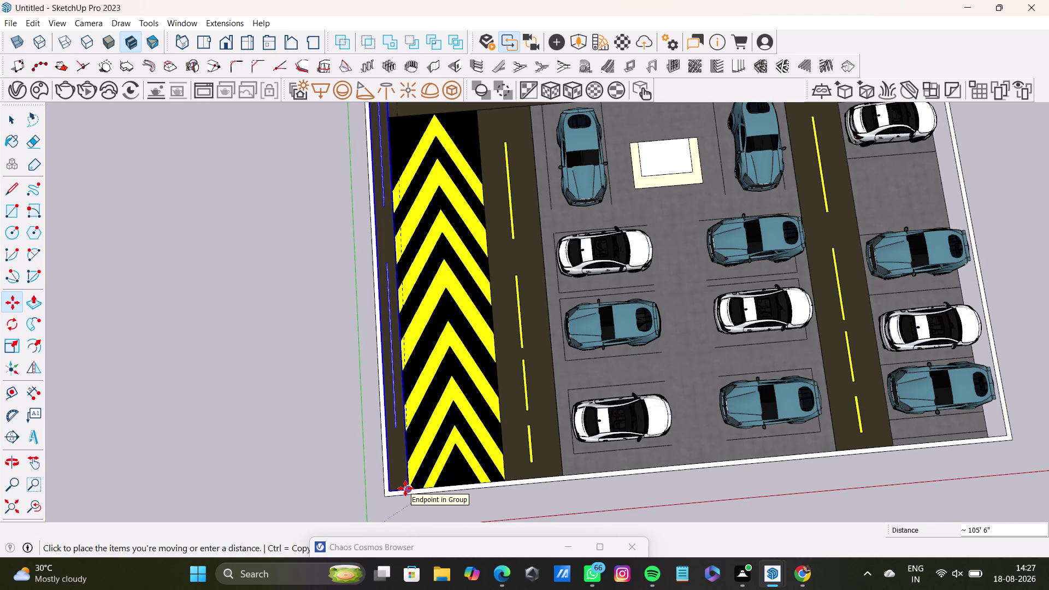
click(405, 488)
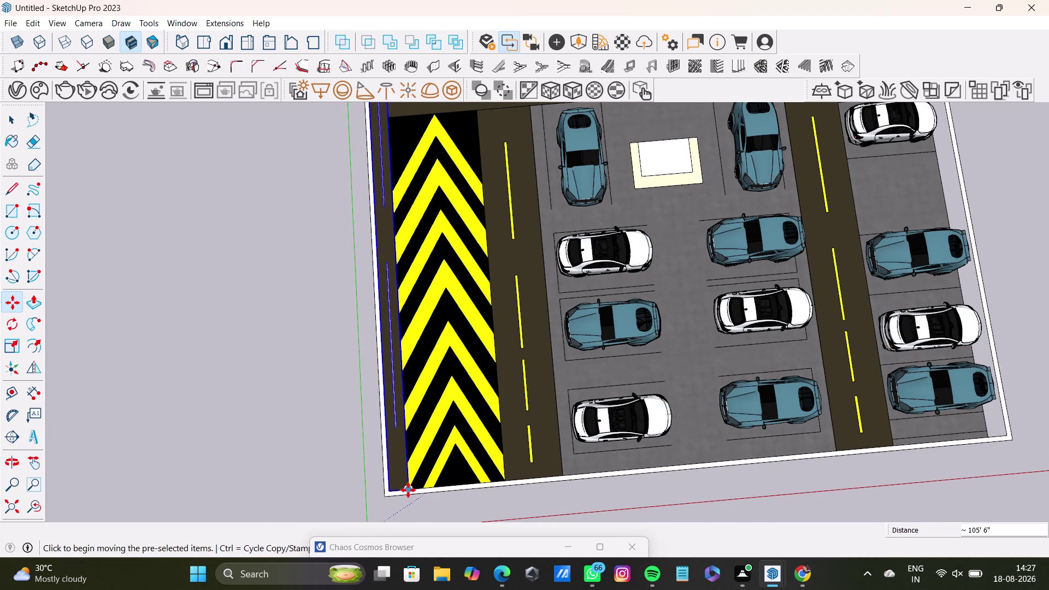
Copy the strip to the lot's right edge and clear the selection.
click(408, 490)
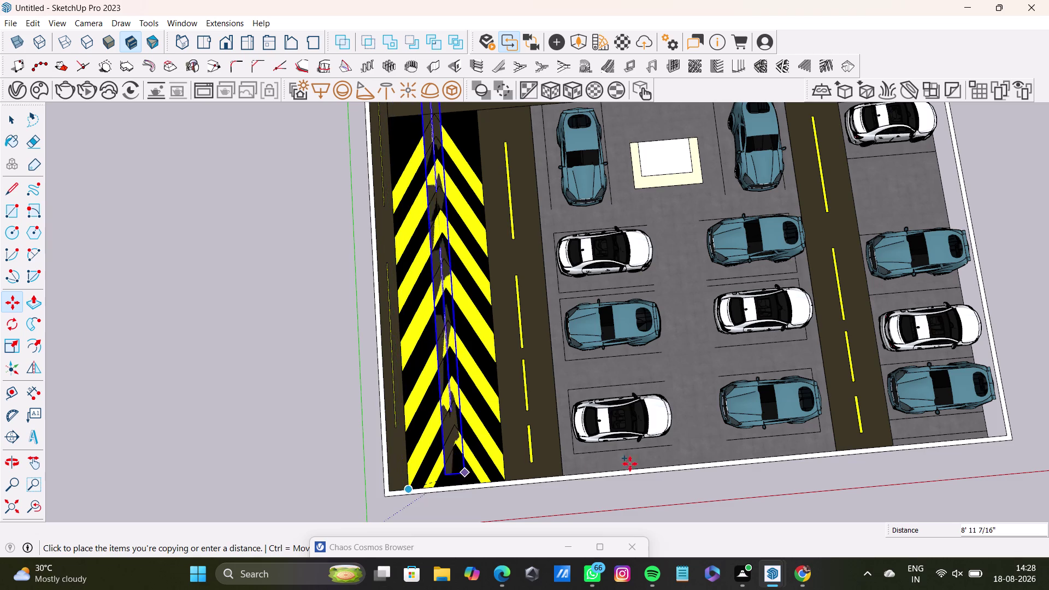
scroll(down, 3)
middle_drag(900, 424, 651, 361)
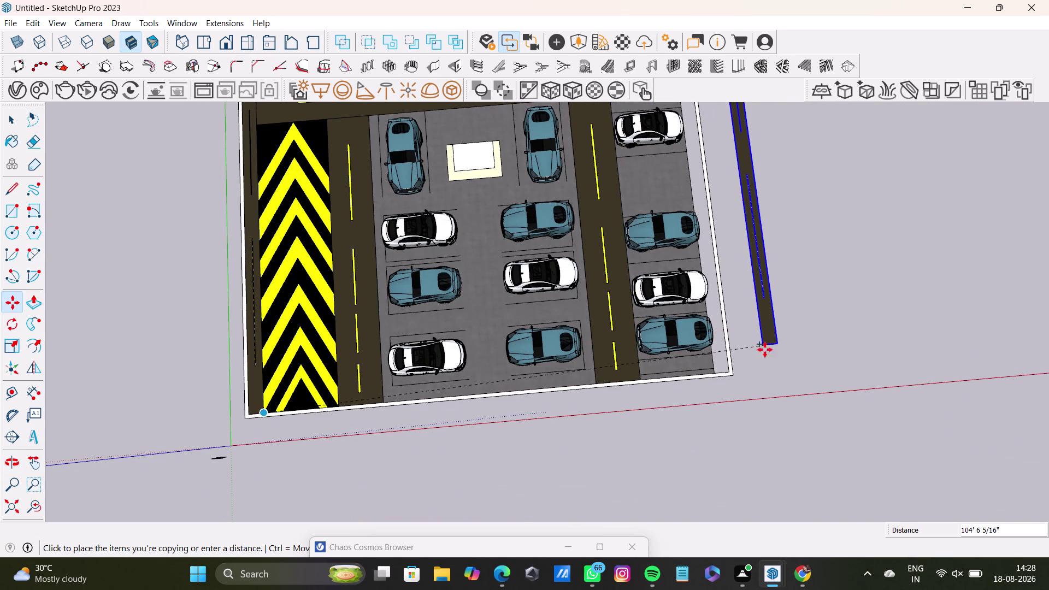
scroll(up, 3)
scroll(up, 3)
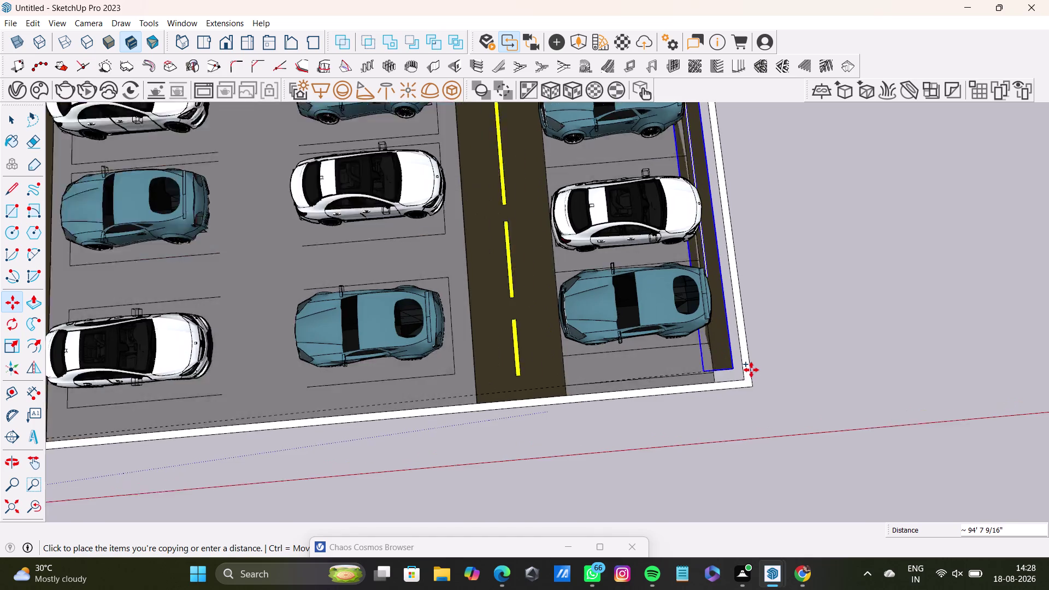
scroll(up, 3)
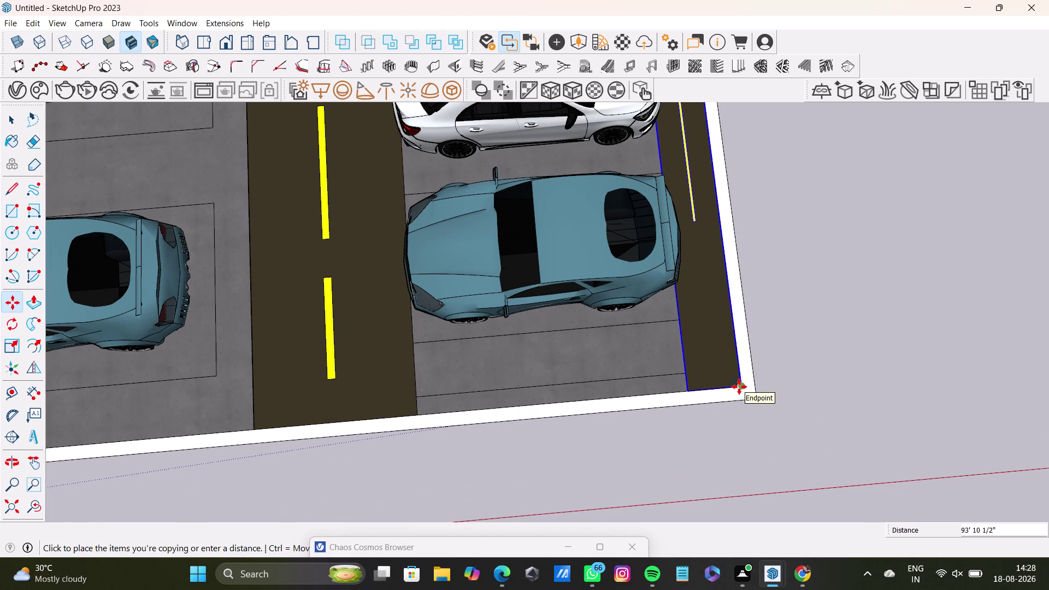
click(739, 386)
key(space)
scroll(down, 3)
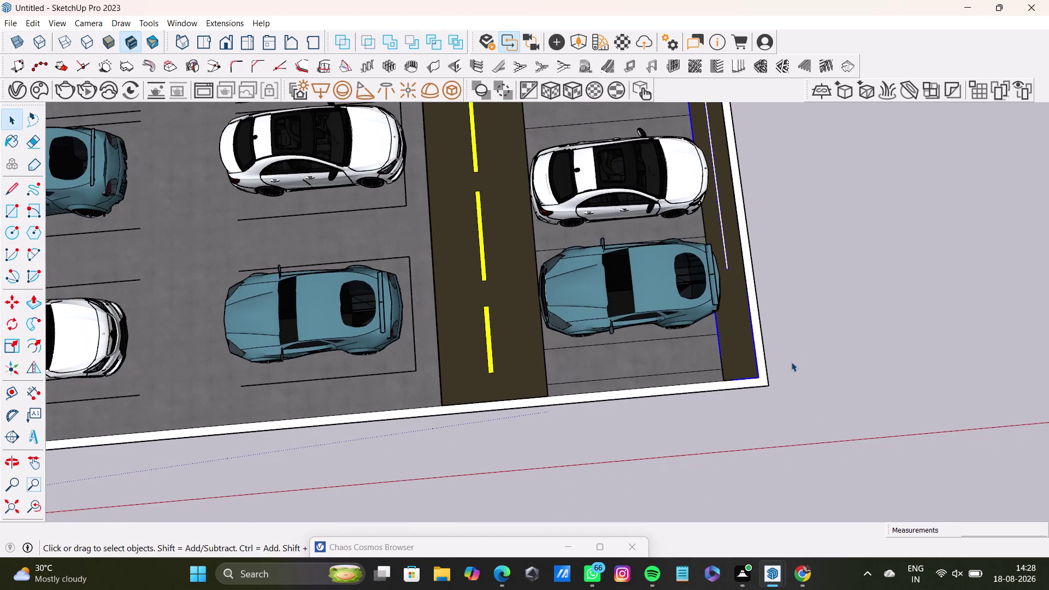
scroll(down, 3)
click(842, 305)
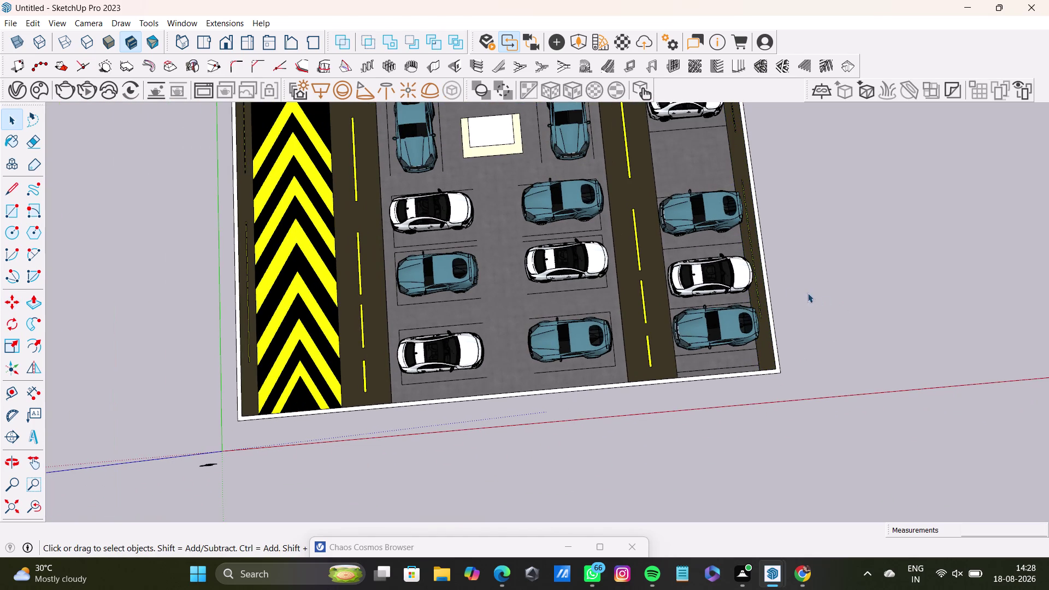
click(727, 375)
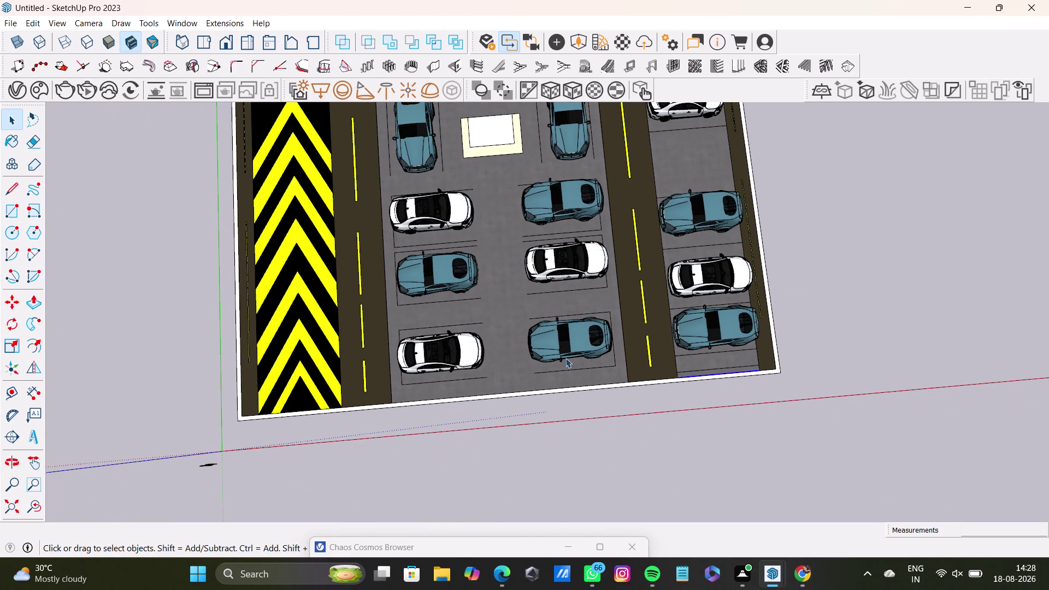
scroll(up, 3)
click(650, 375)
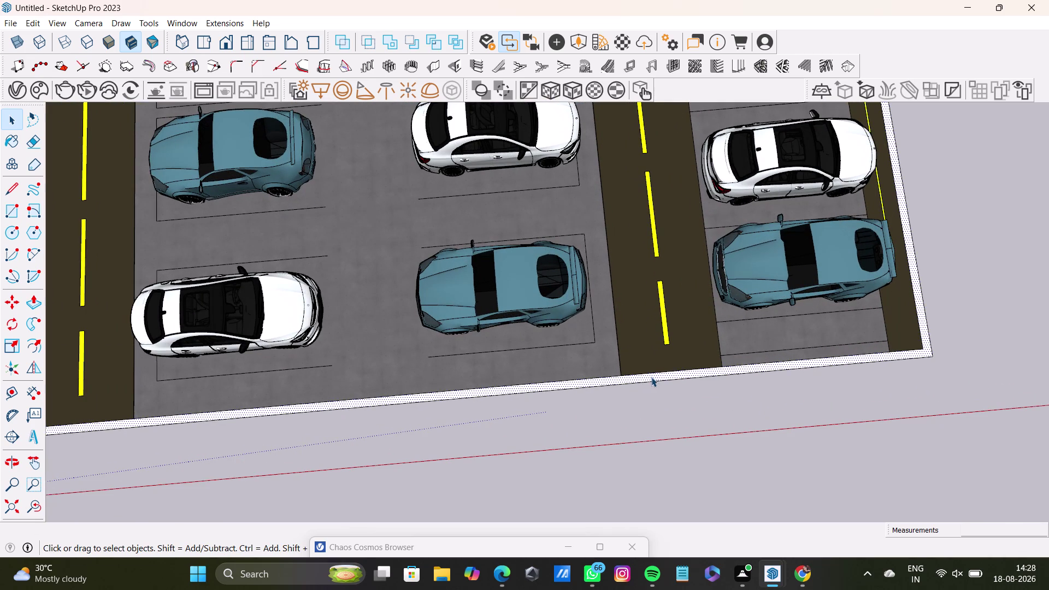
click(15, 142)
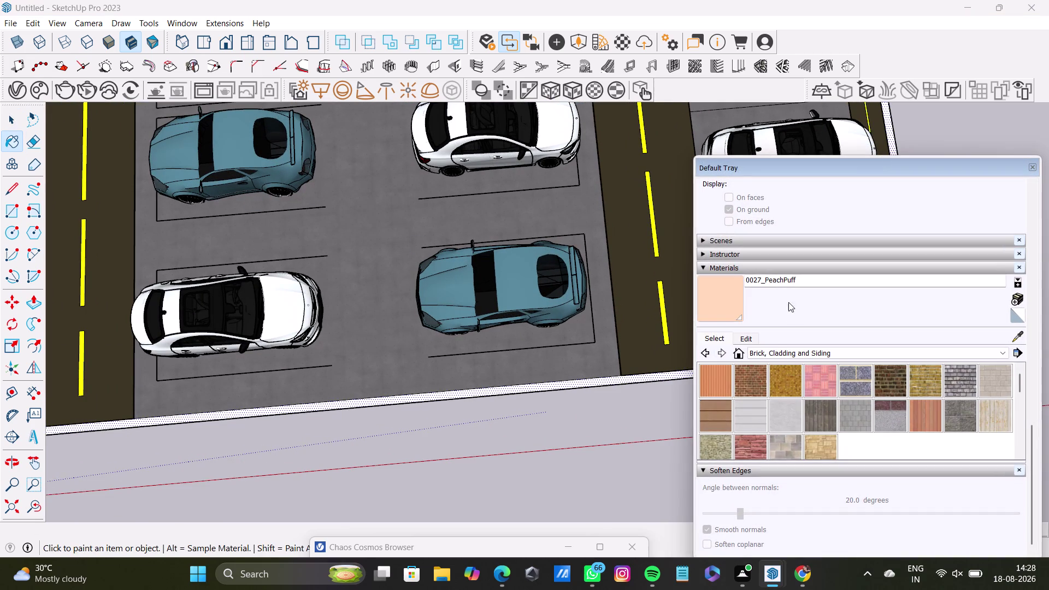
click(713, 304)
click(657, 380)
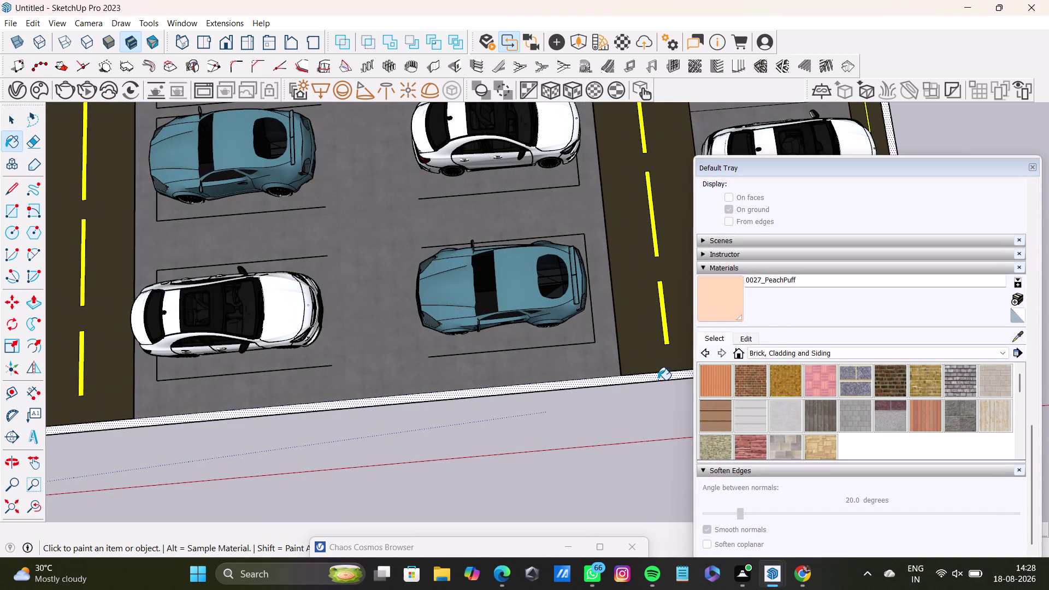
click(659, 377)
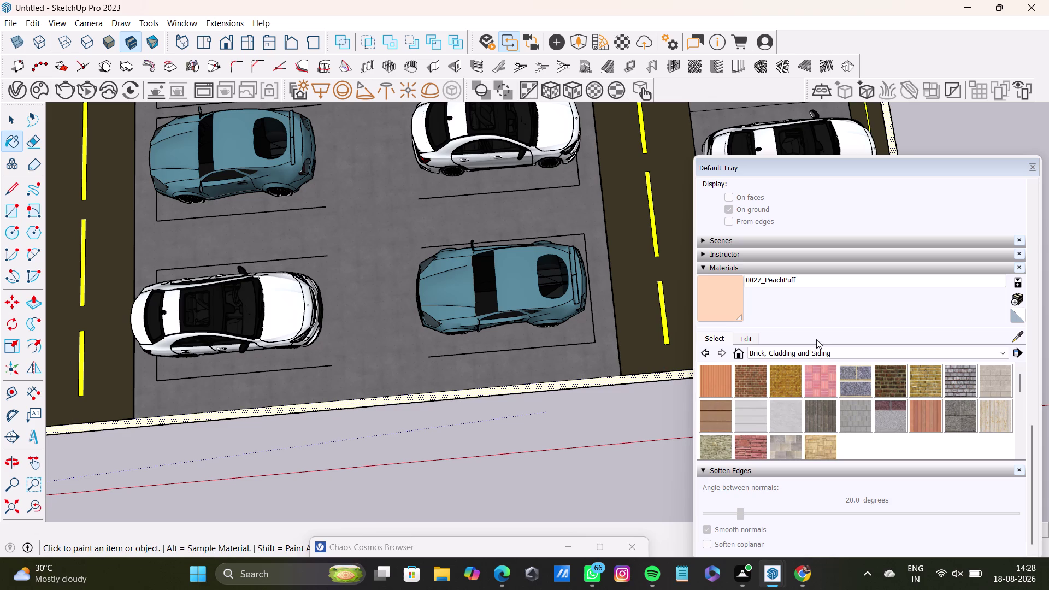
click(1034, 165)
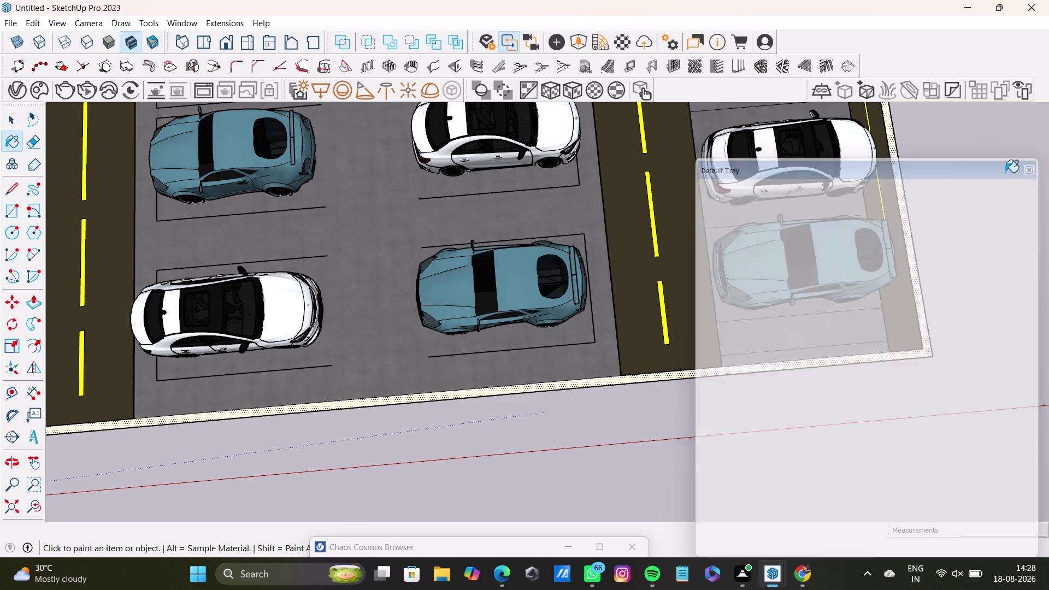
scroll(down, 3)
key(space)
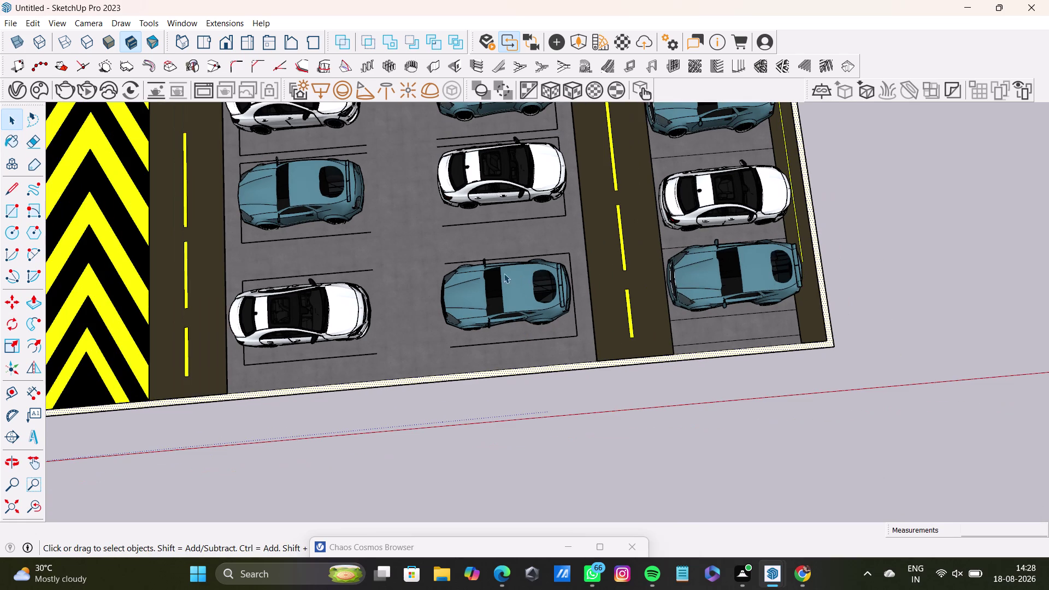
scroll(down, 3)
middle_drag(493, 184, 526, 425)
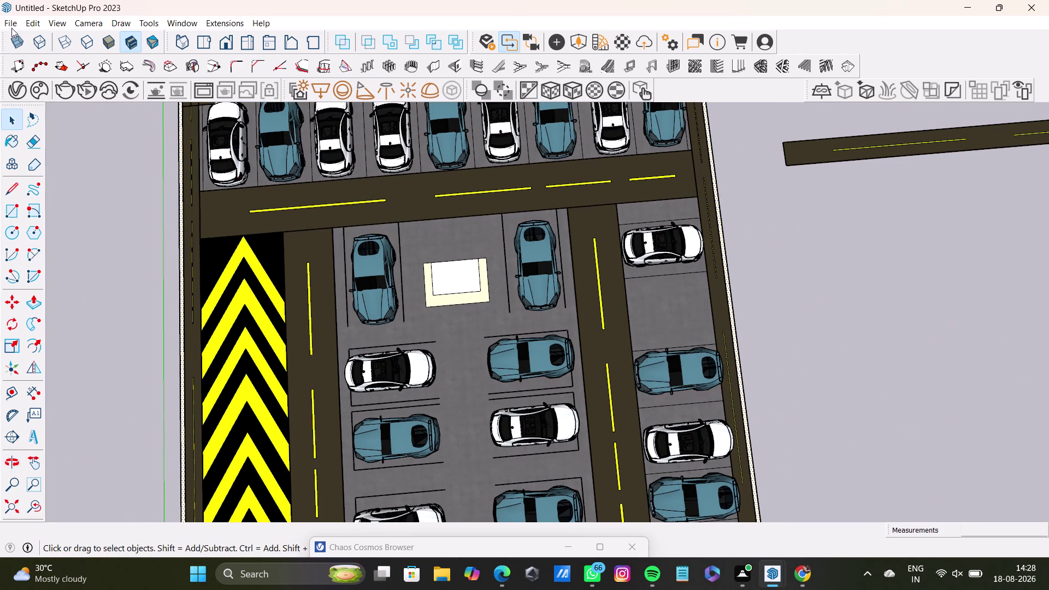
Import the LIFT .skp from Downloads and place it right of the lot.
click(11, 27)
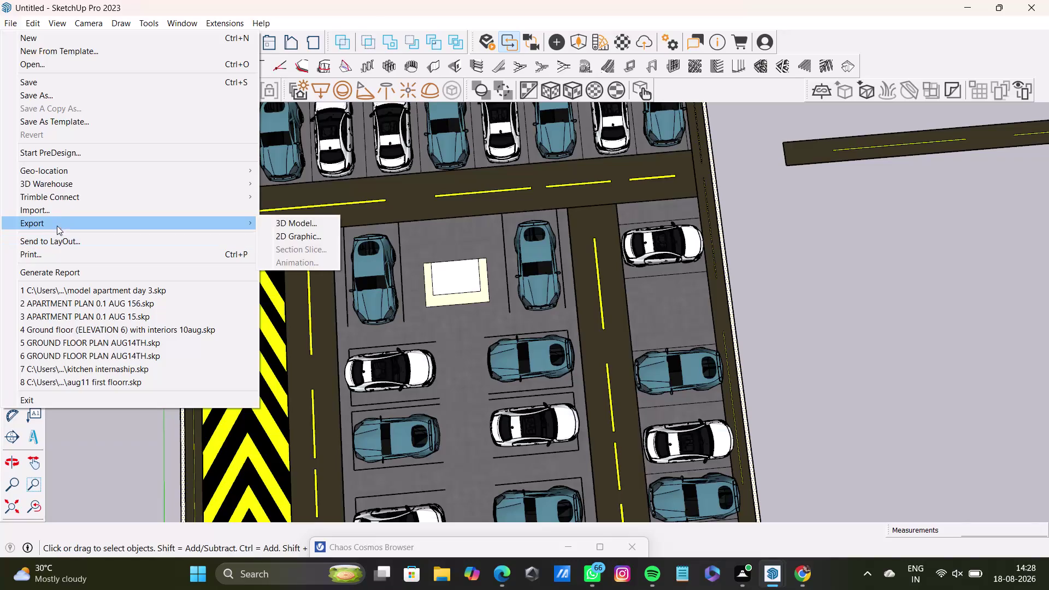
click(58, 215)
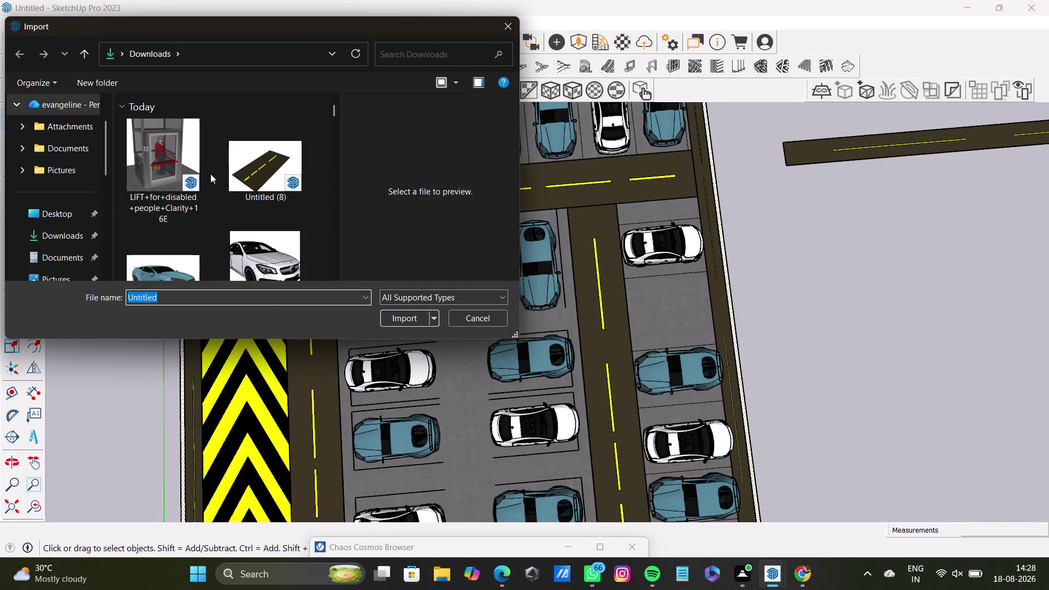
click(169, 172)
click(412, 318)
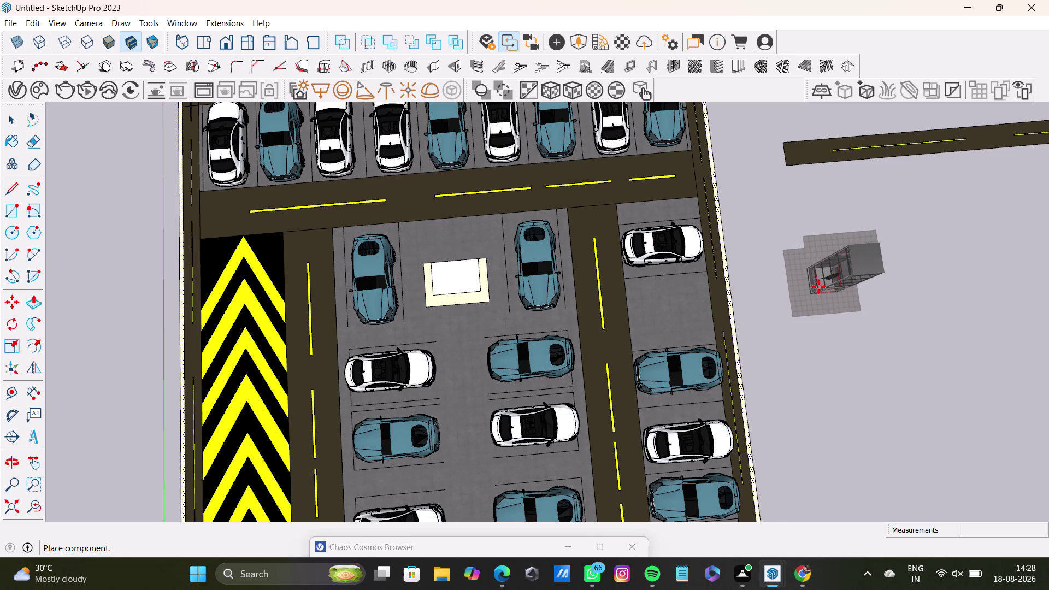
click(818, 287)
Orbit around the imported lift and select the whole model.
key(space)
middle_drag(841, 368, 721, 332)
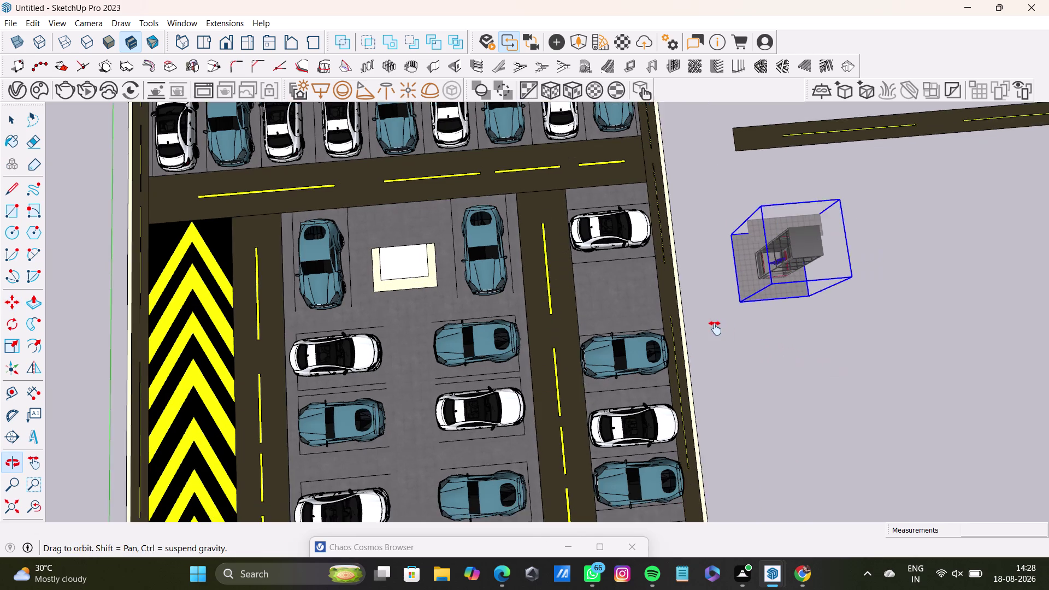
middle_drag(721, 332, 695, 321)
click(785, 217)
middle_drag(731, 239, 722, 157)
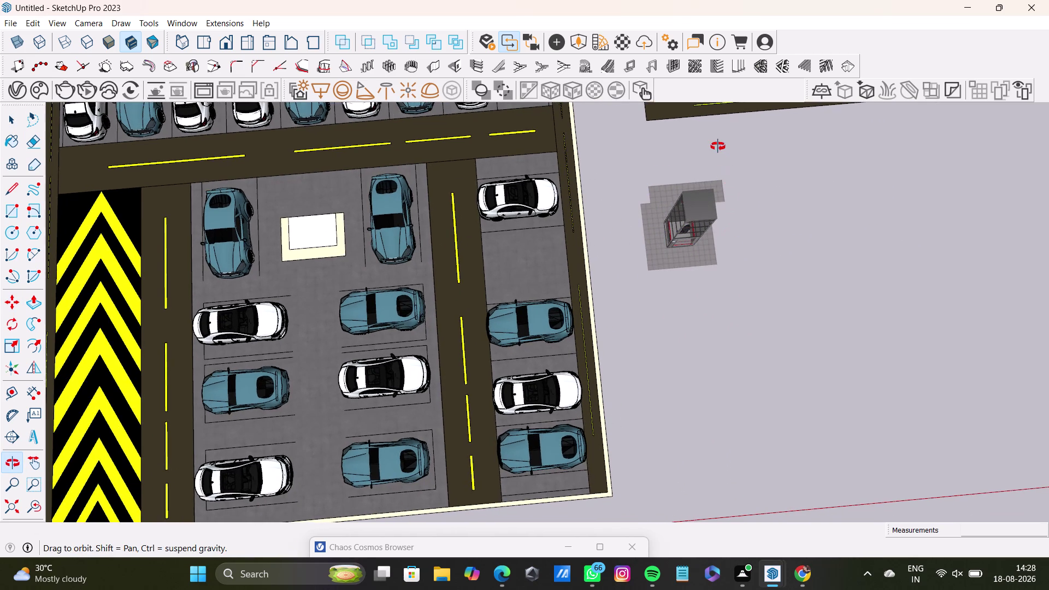
middle_drag(722, 158, 716, 143)
scroll(up, 3)
click(694, 209)
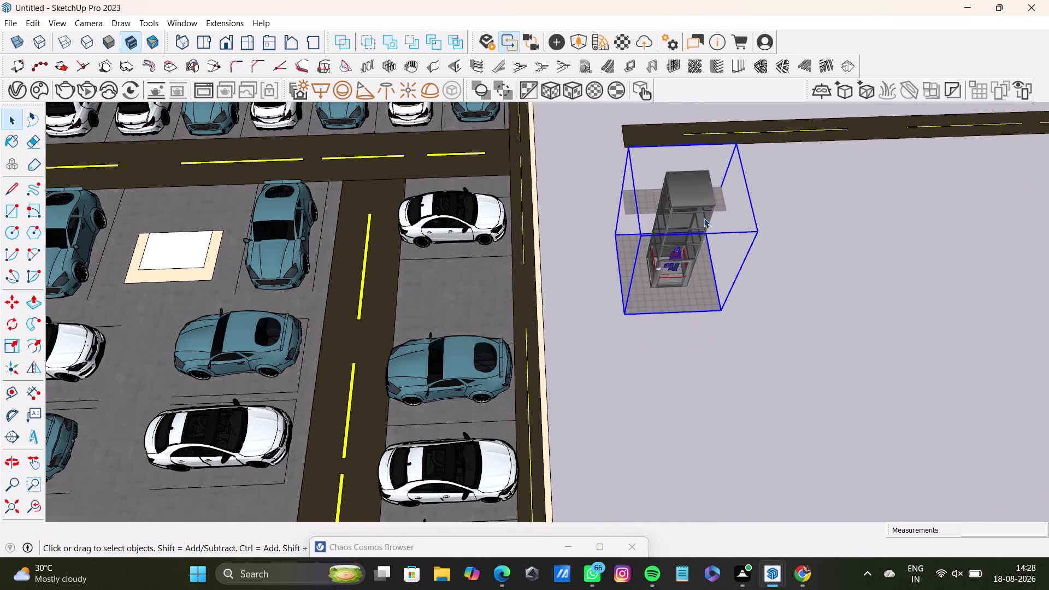
triple_click(697, 210)
Scale the lift model up to size.
drag(644, 171, 726, 319)
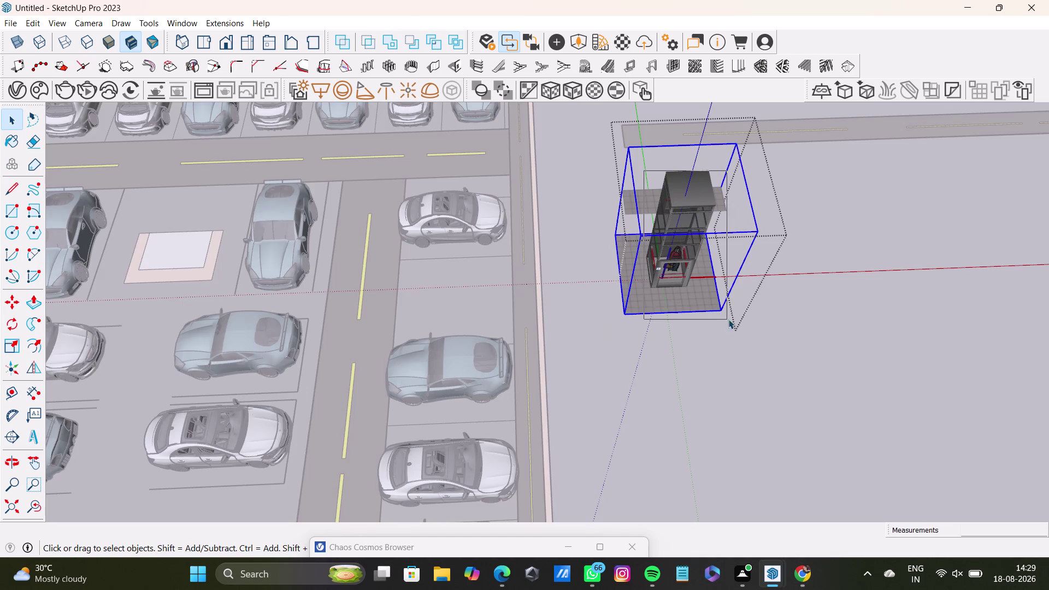
drag(727, 319, 730, 318)
click(709, 200)
click(719, 300)
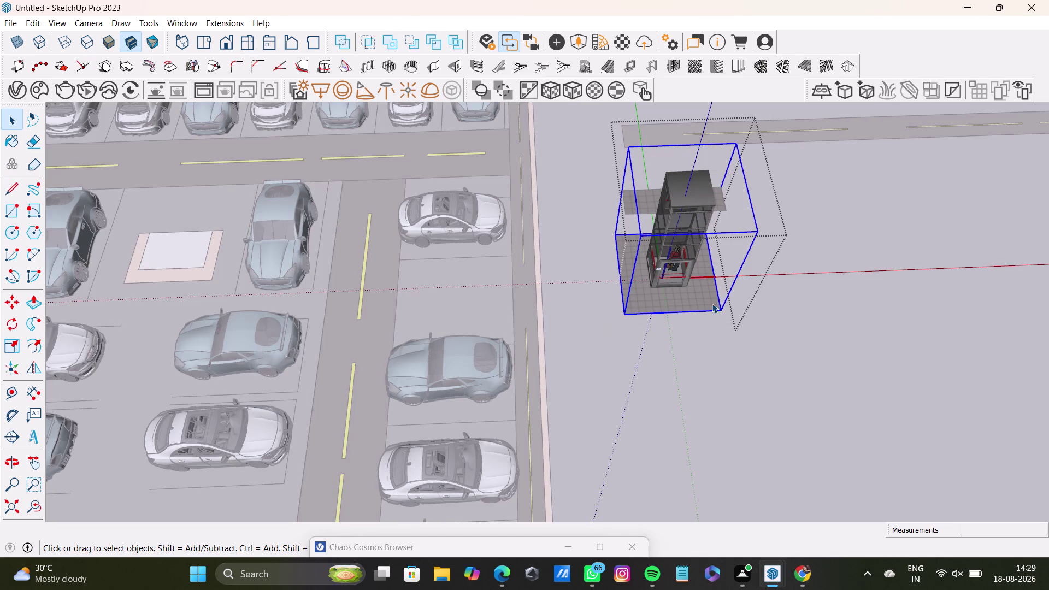
double_click(709, 304)
click(709, 301)
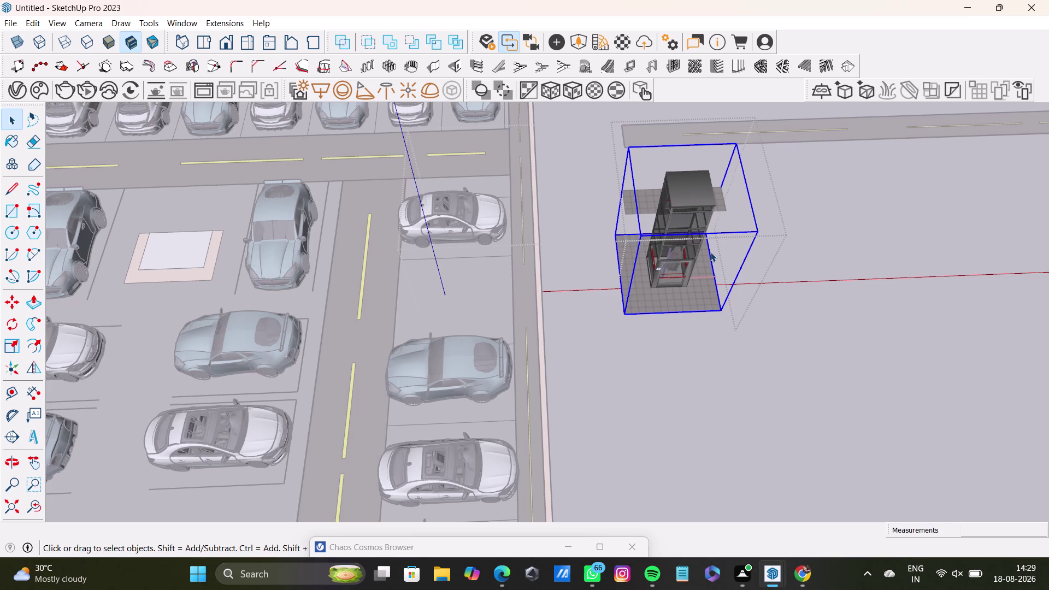
Move the lift tower by its bottom corner onto the square pad.
middle_drag(710, 252, 634, 118)
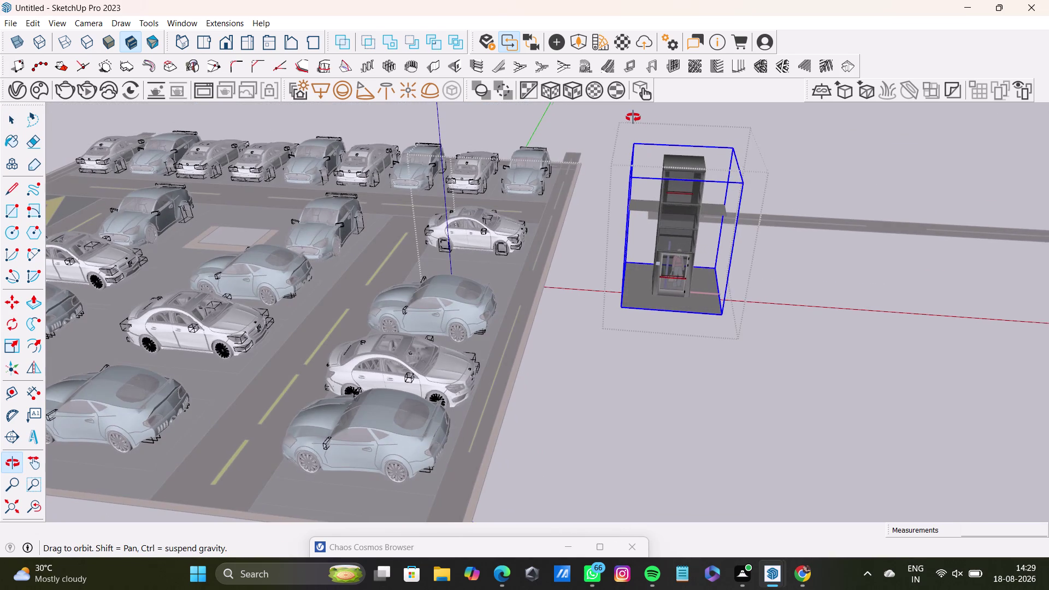
middle_drag(634, 118, 627, 141)
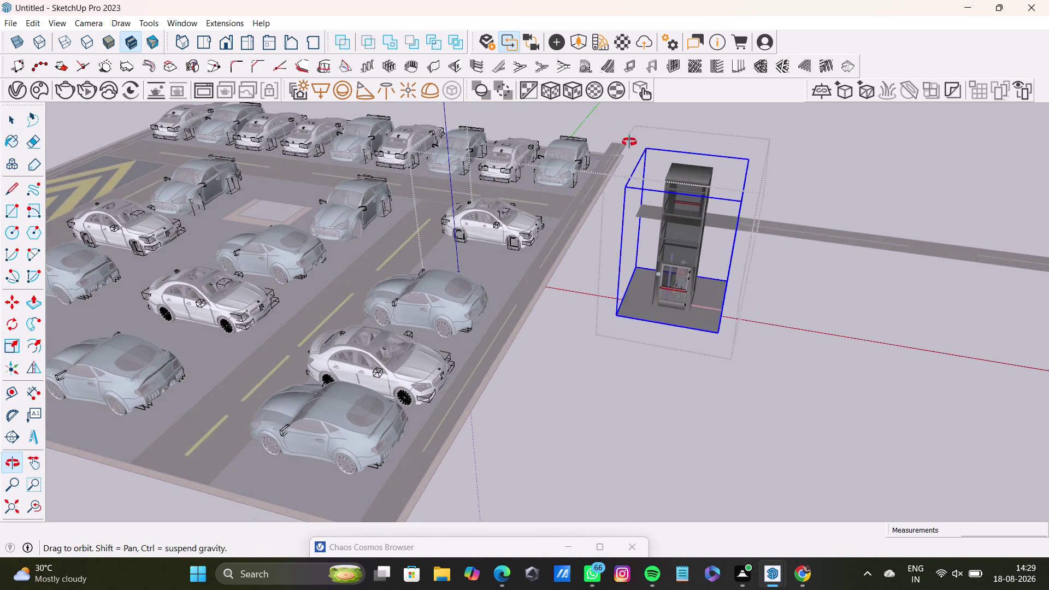
middle_drag(628, 142, 655, 152)
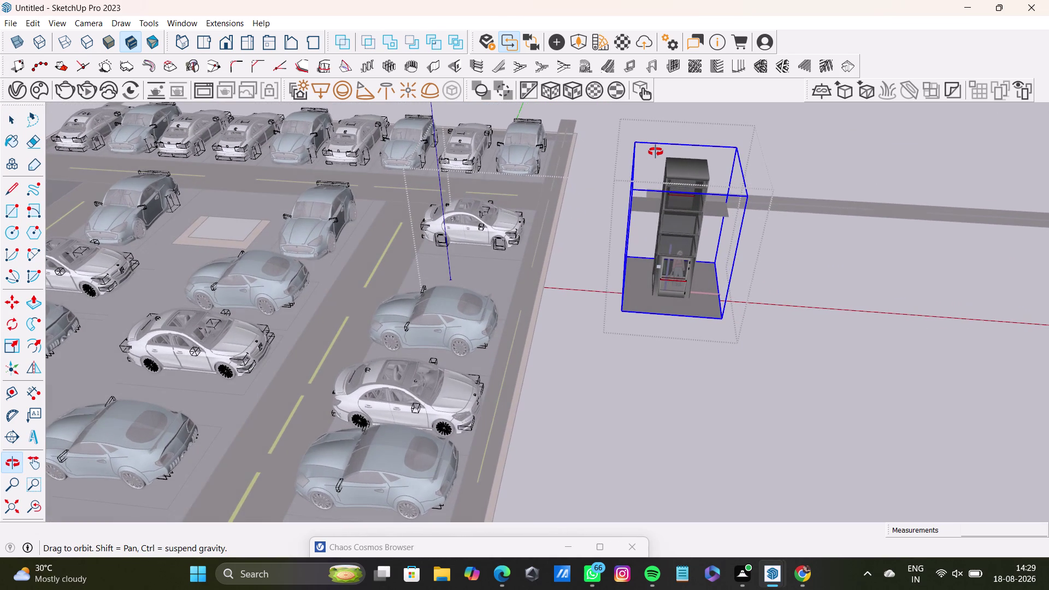
middle_drag(656, 152, 656, 156)
key(m)
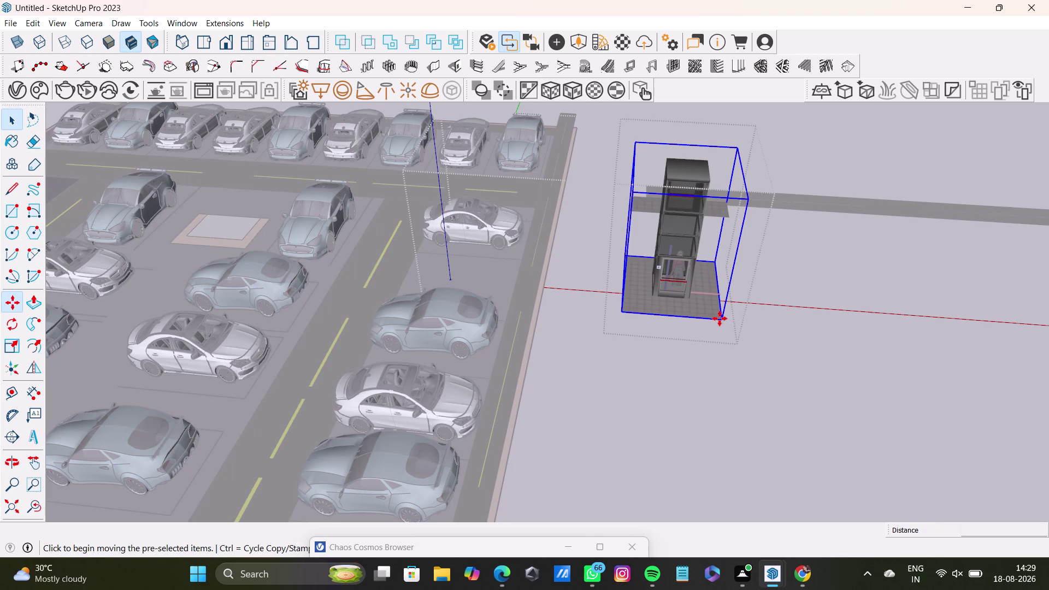
click(721, 319)
scroll(up, 3)
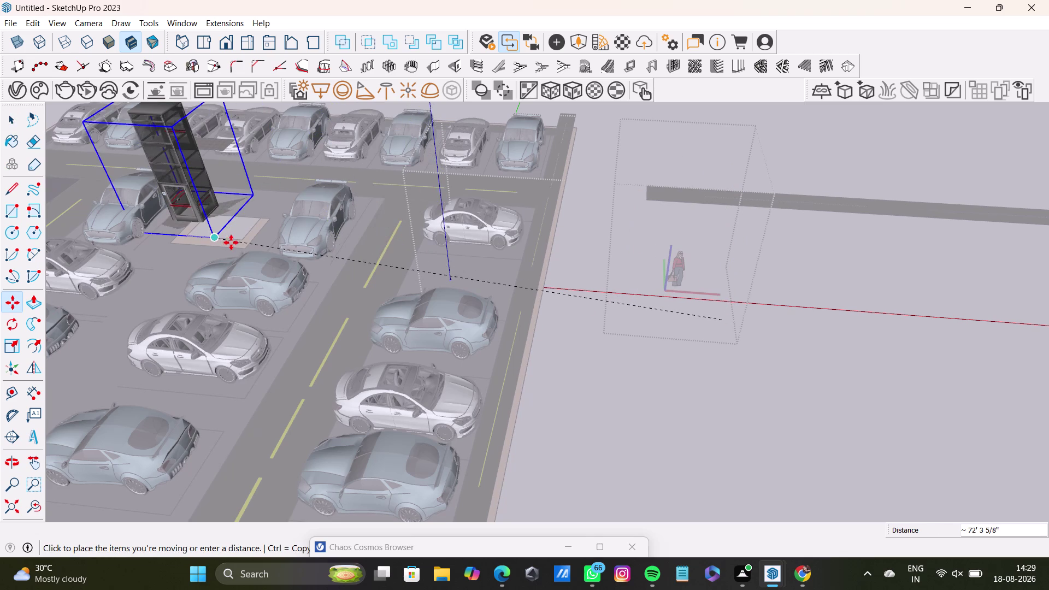
scroll(up, 3)
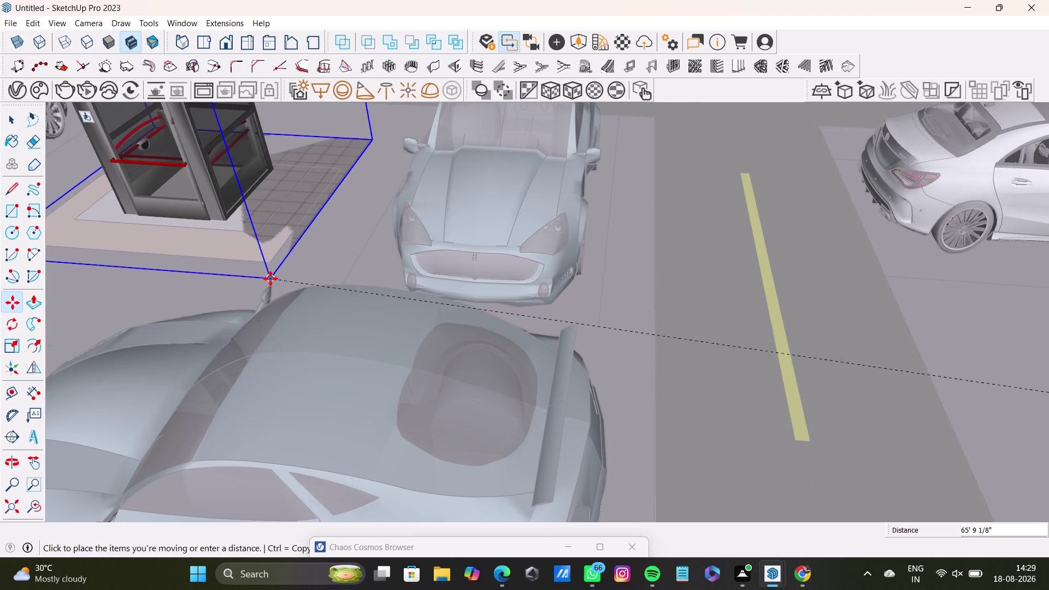
click(266, 280)
key(space)
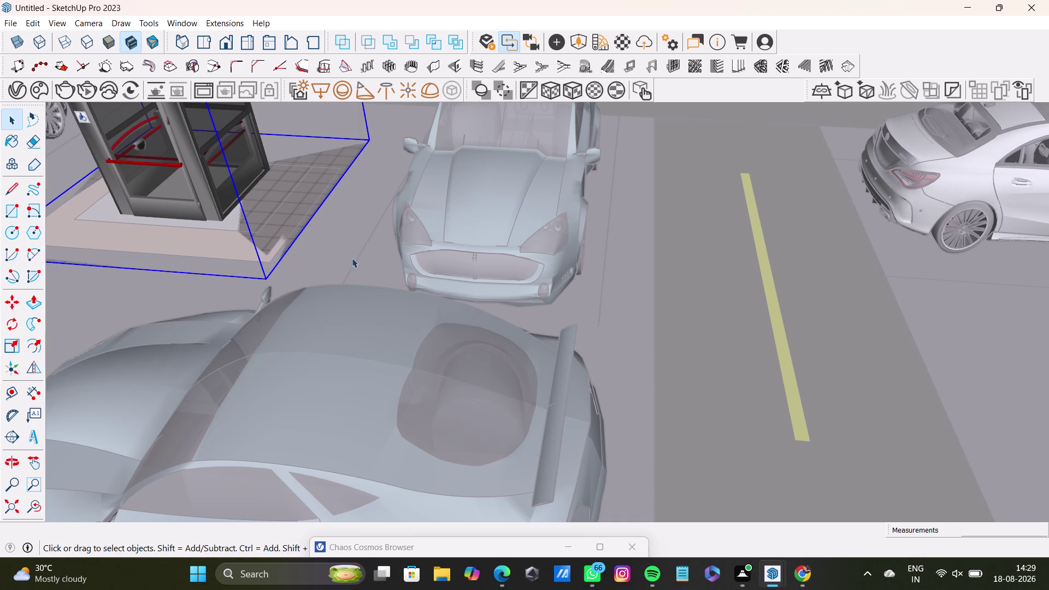
Deselect the tower and turn off X-ray face display.
scroll(down, 3)
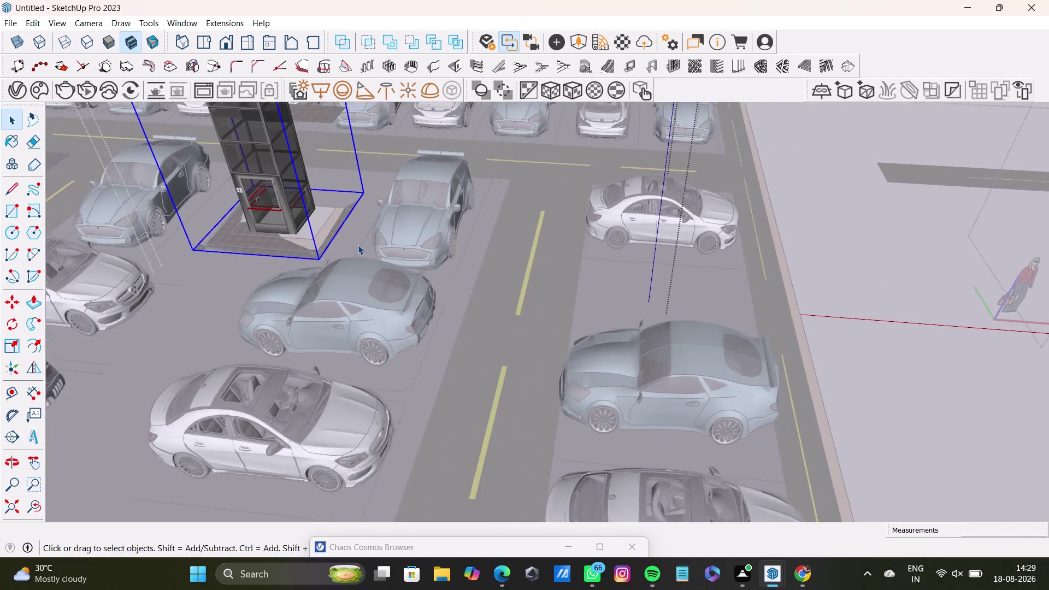
click(724, 235)
click(723, 235)
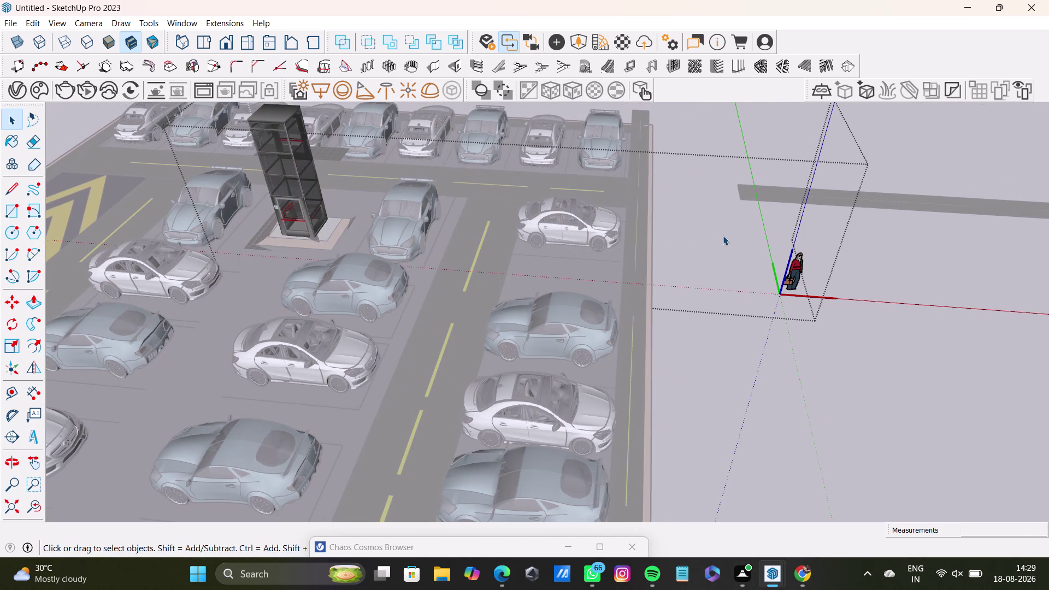
click(671, 221)
key(space)
click(673, 221)
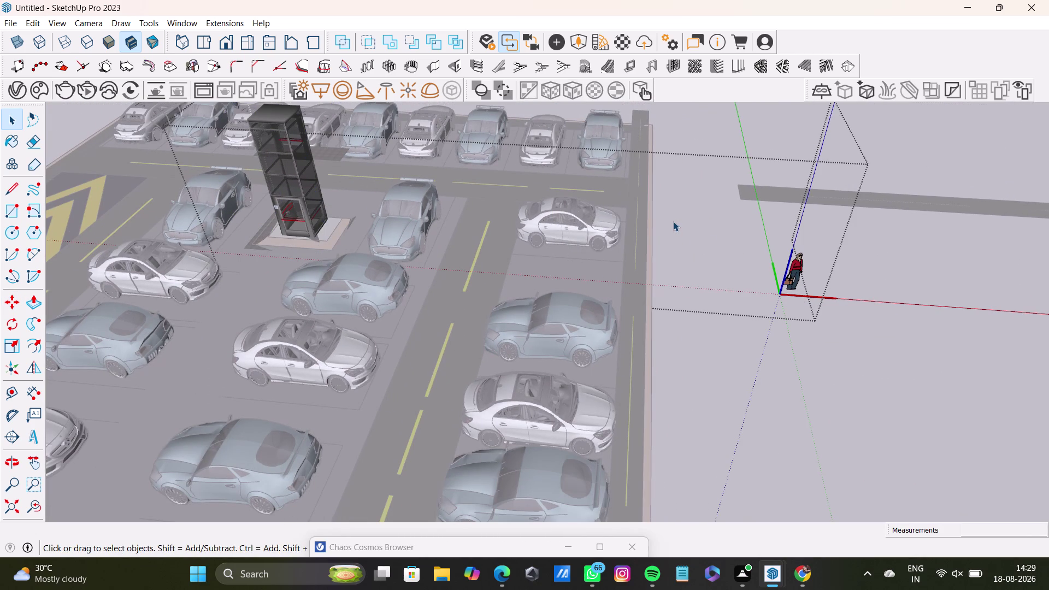
click(673, 221)
click(683, 232)
double_click(688, 234)
double_click(690, 234)
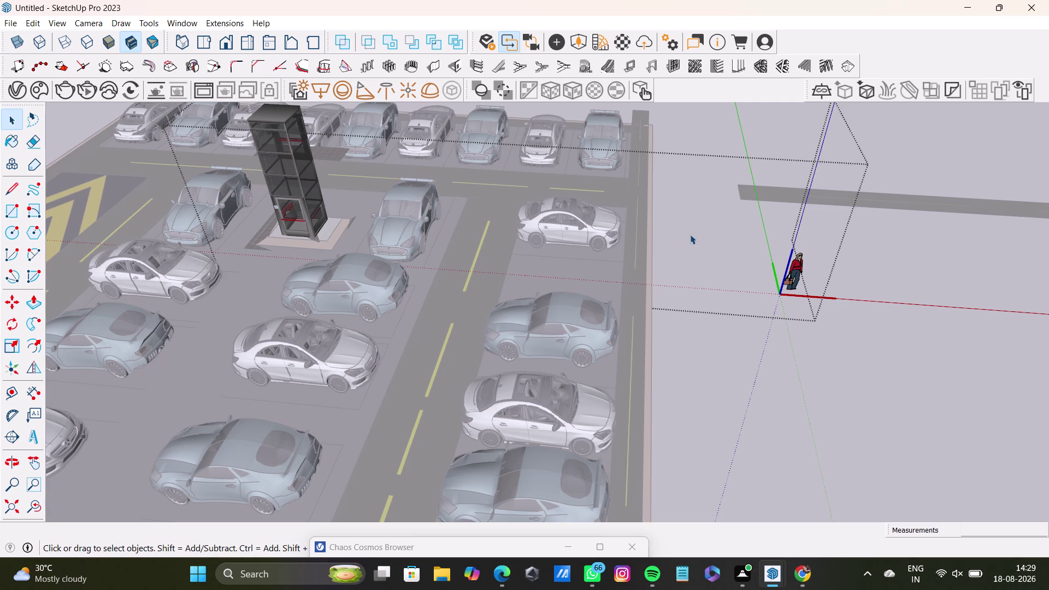
click(694, 225)
key(space)
key(ctrl+s)
key(ctrl+s)
key(ctrl+s)
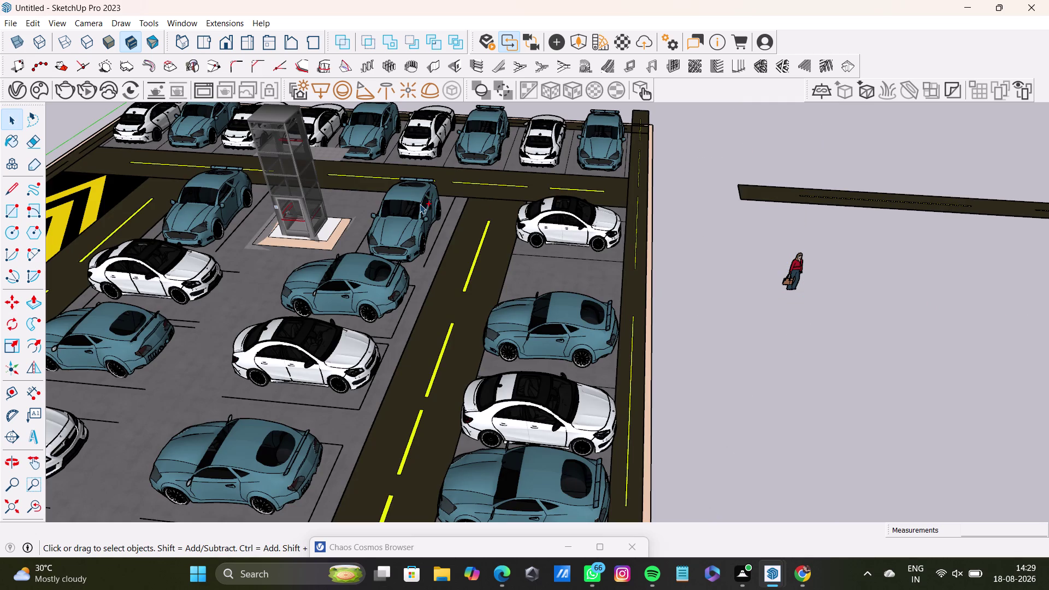
Replace the default Untitled file name with 'ARCH PLAN DAY 1' and confirm the save.
drag(158, 244, 113, 245)
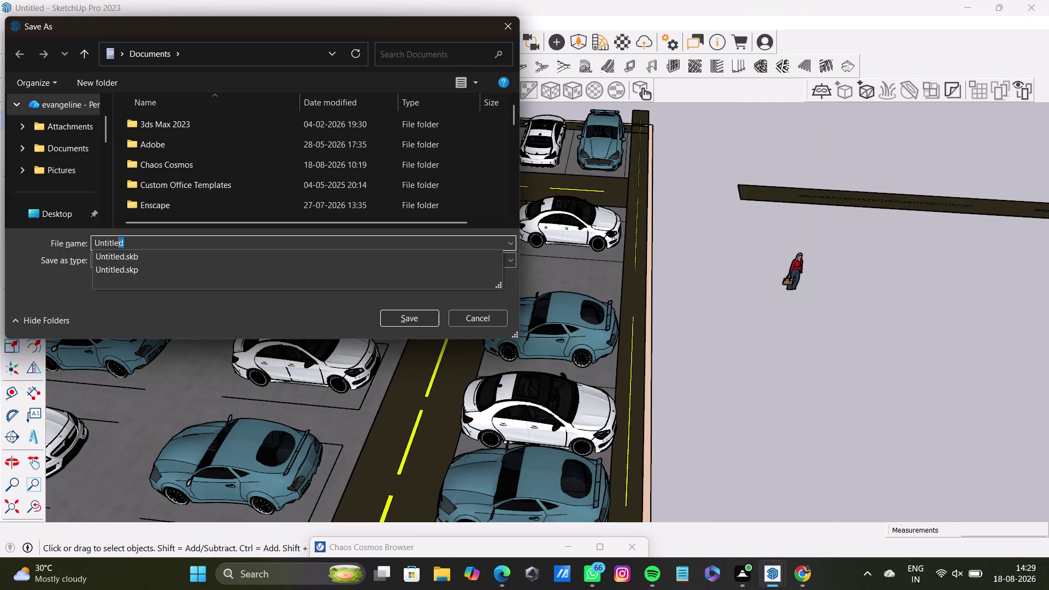
drag(113, 245, 72, 245)
key(BackSpace)
key(space)
text(A)
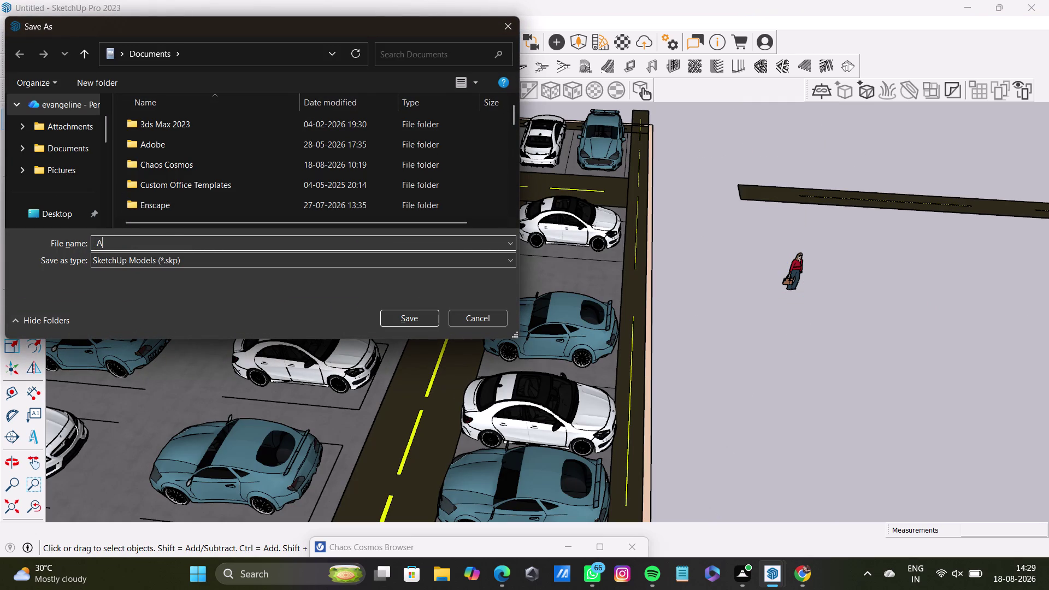
text(RCH)
key(space)
text(PLAN DAY)
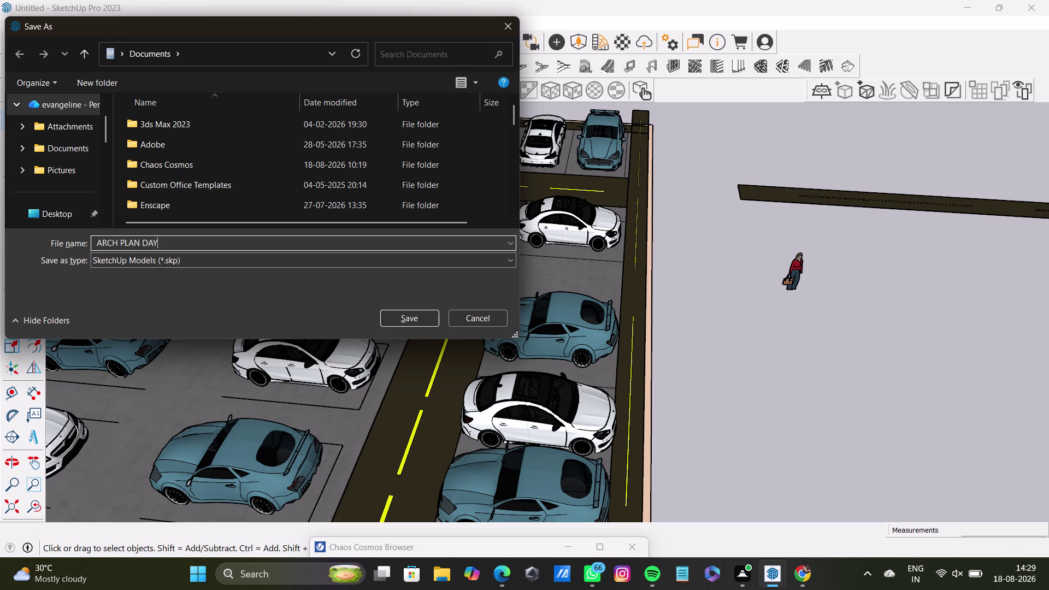
key(space)
text(1)
key(Return)
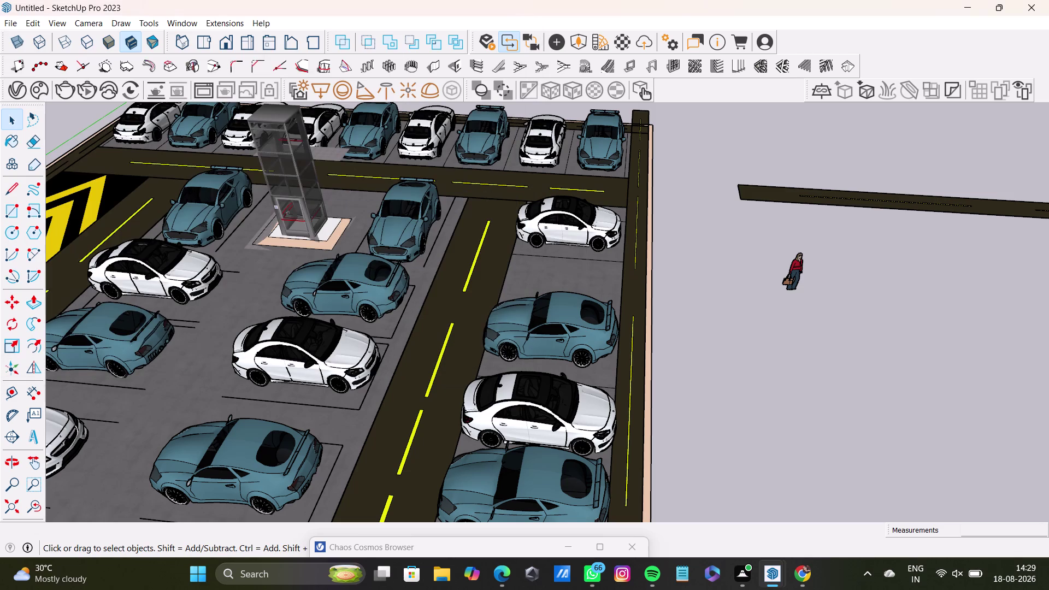
key(space)
click(704, 221)
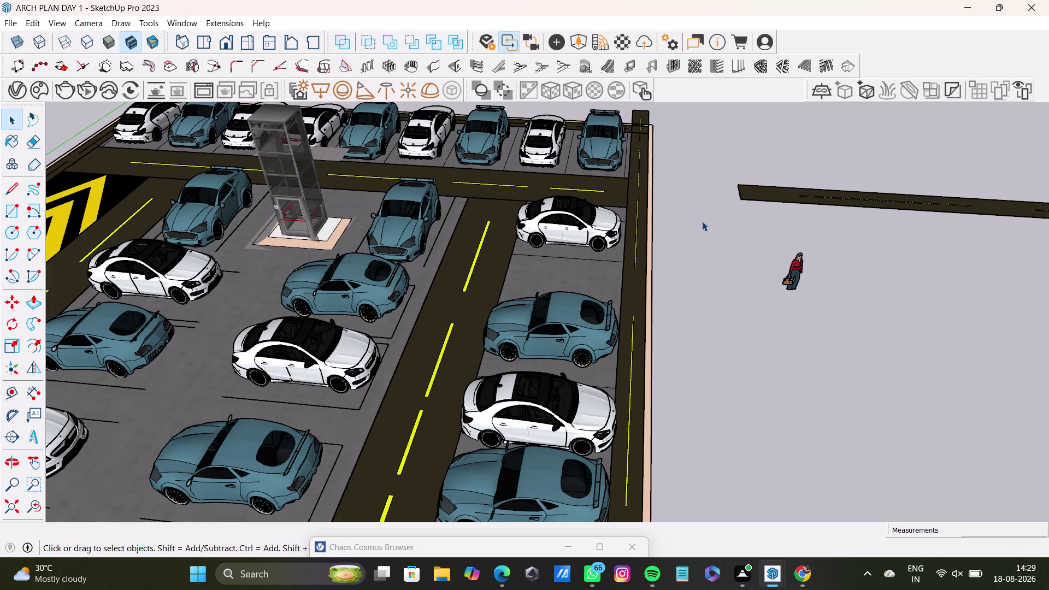
scroll(down, 3)
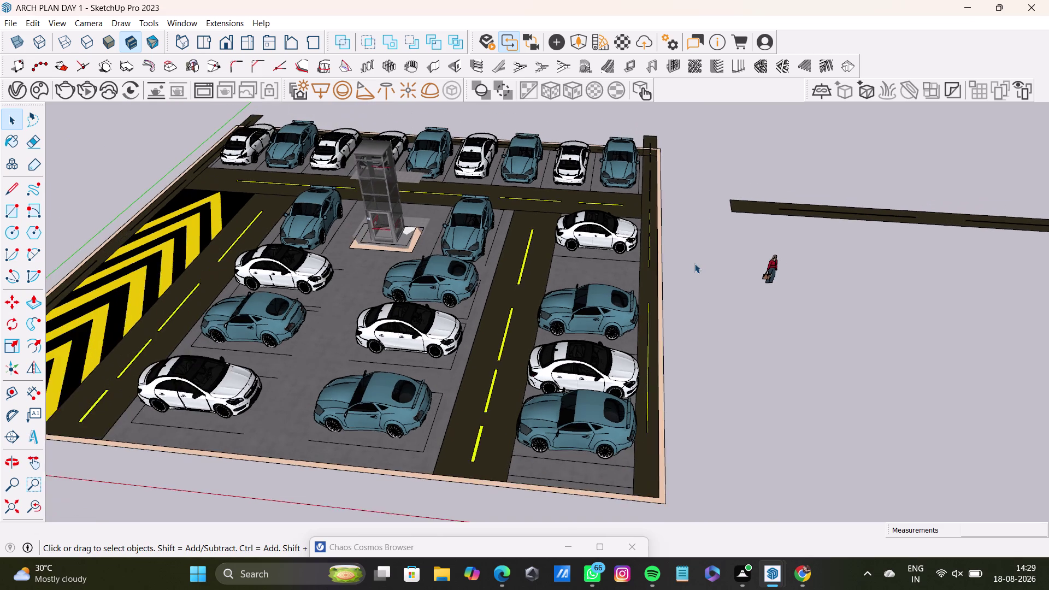
Scale the right-edge road strip lengthwise so its end fits flush against the lot corner.
scroll(down, 3)
middle_drag(706, 264, 589, 299)
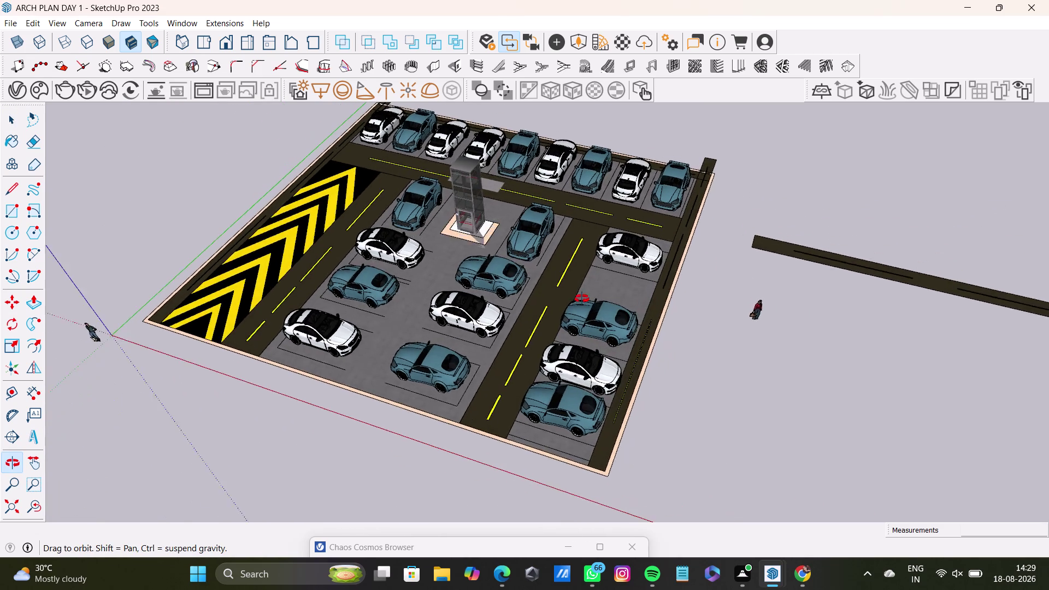
middle_drag(589, 299, 544, 300)
scroll(up, 3)
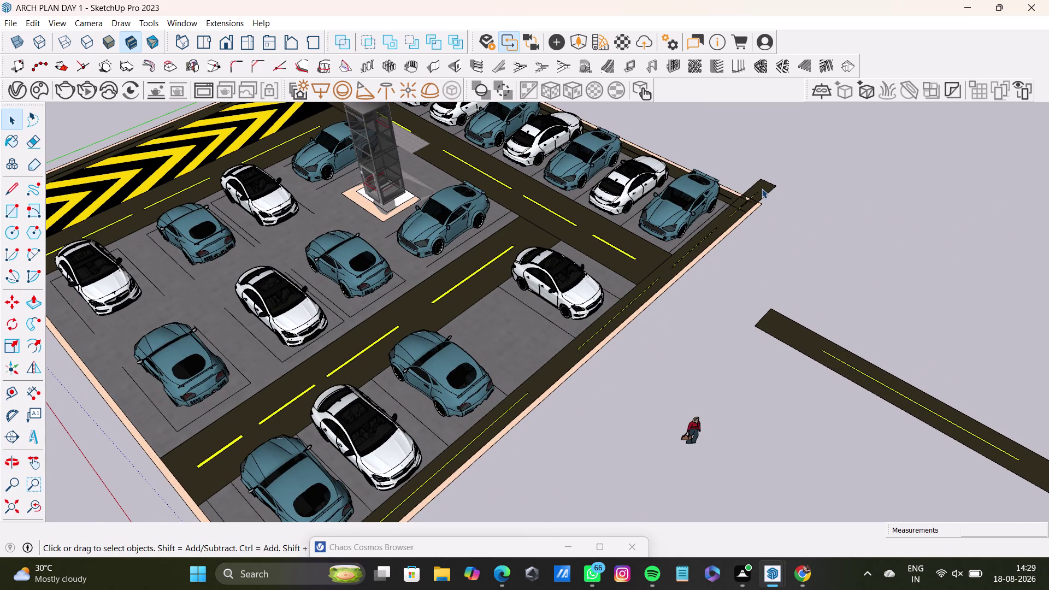
click(762, 189)
key(s)
scroll(up, 3)
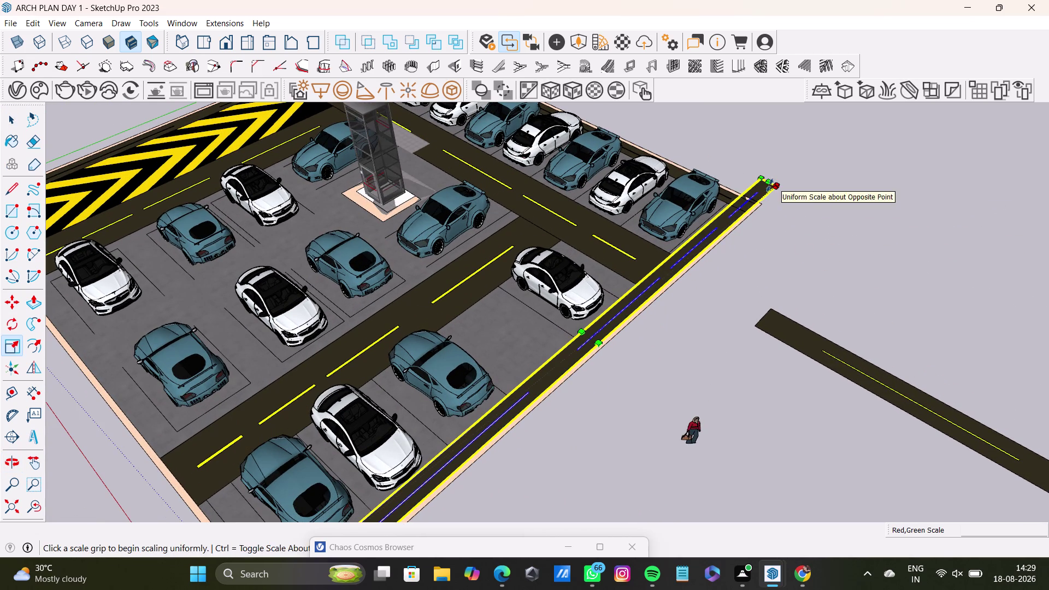
drag(768, 182, 733, 211)
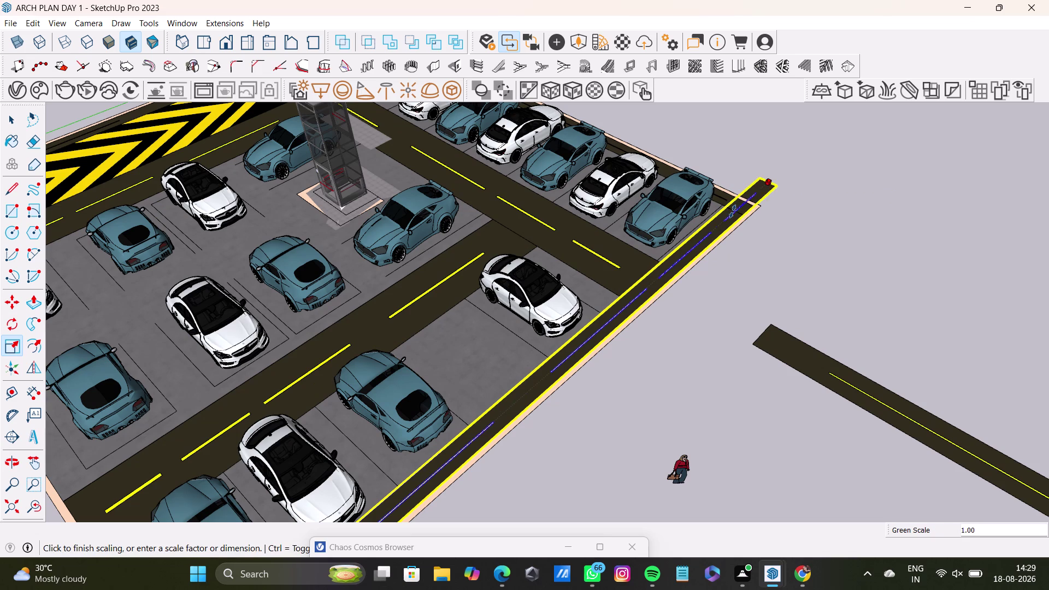
drag(732, 211, 732, 213)
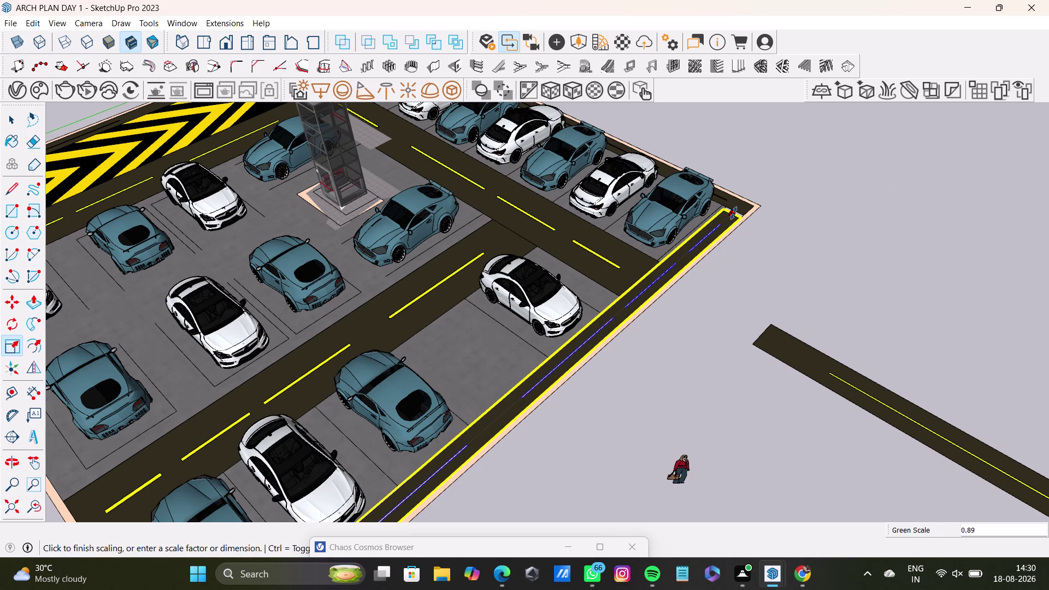
drag(733, 213, 736, 211)
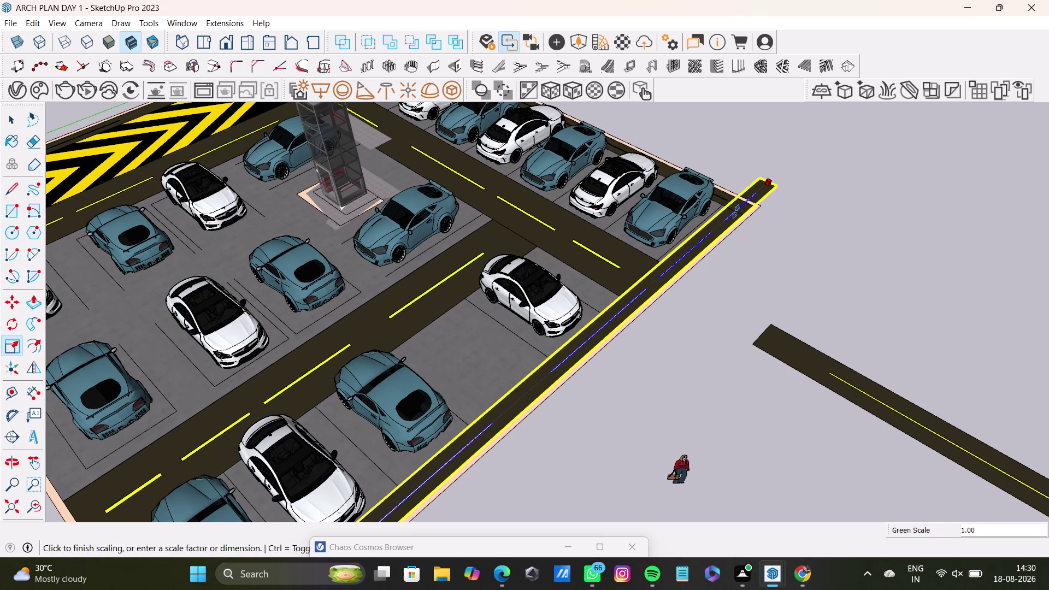
drag(735, 211, 732, 212)
scroll(up, 3)
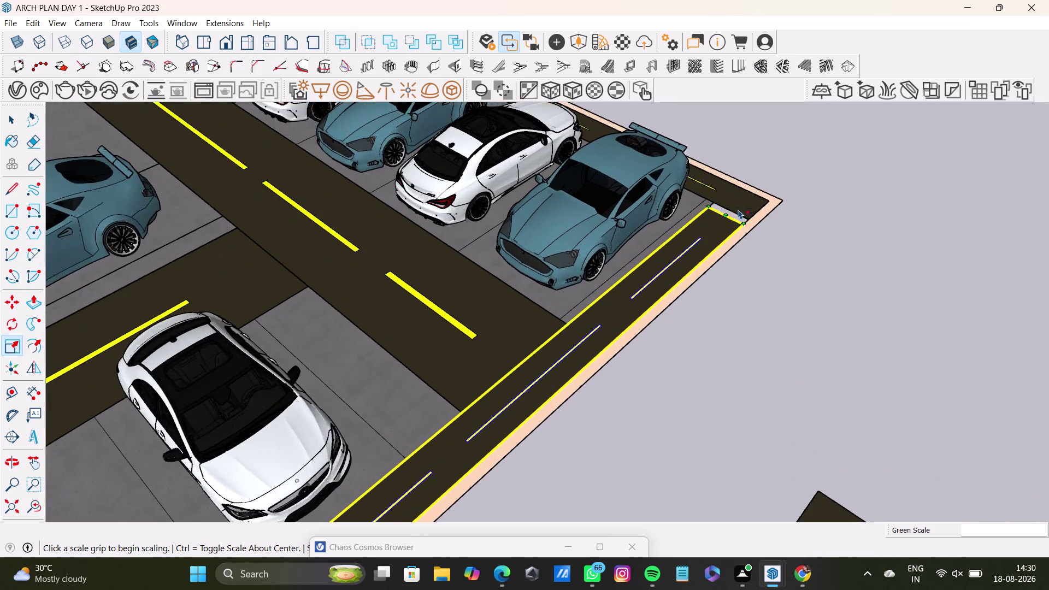
scroll(up, 3)
drag(716, 220, 726, 214)
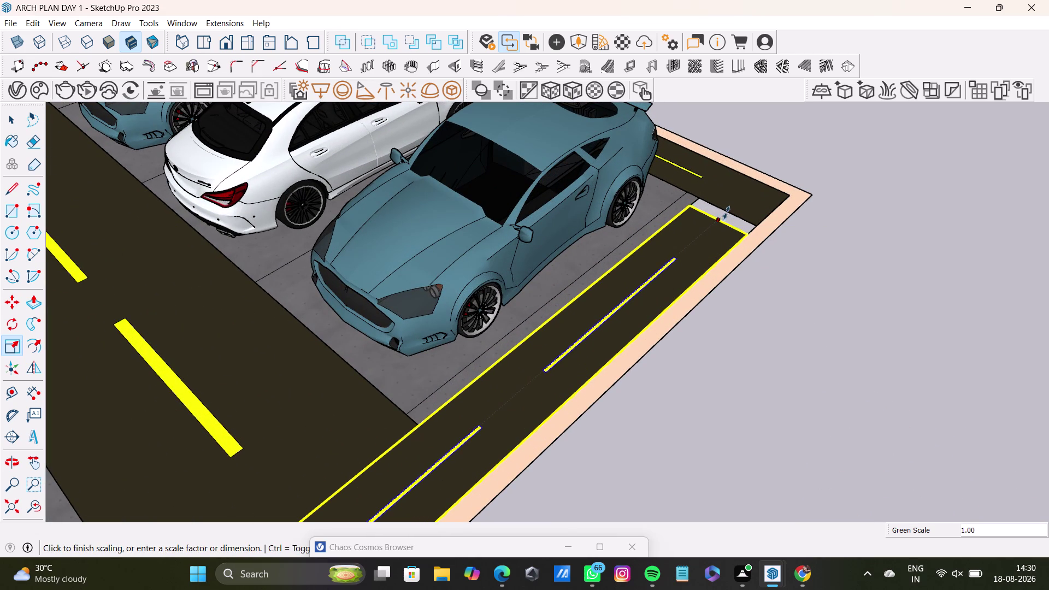
drag(726, 214, 726, 213)
key(space)
click(840, 204)
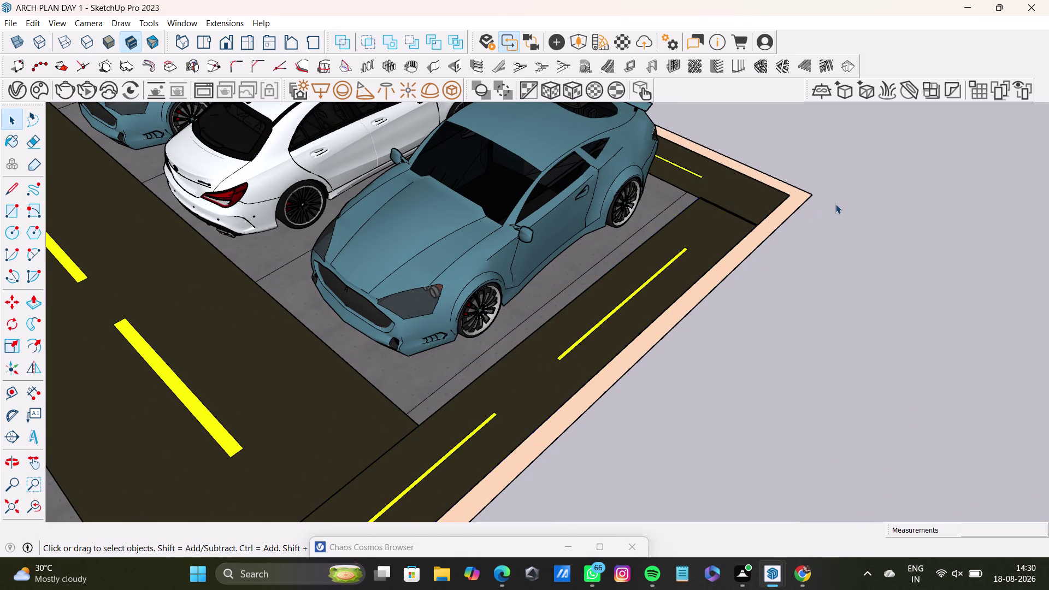
scroll(down, 3)
Scale the thin strip at the top-left lot edge to 0.96 of its length.
middle_drag(418, 179, 684, 375)
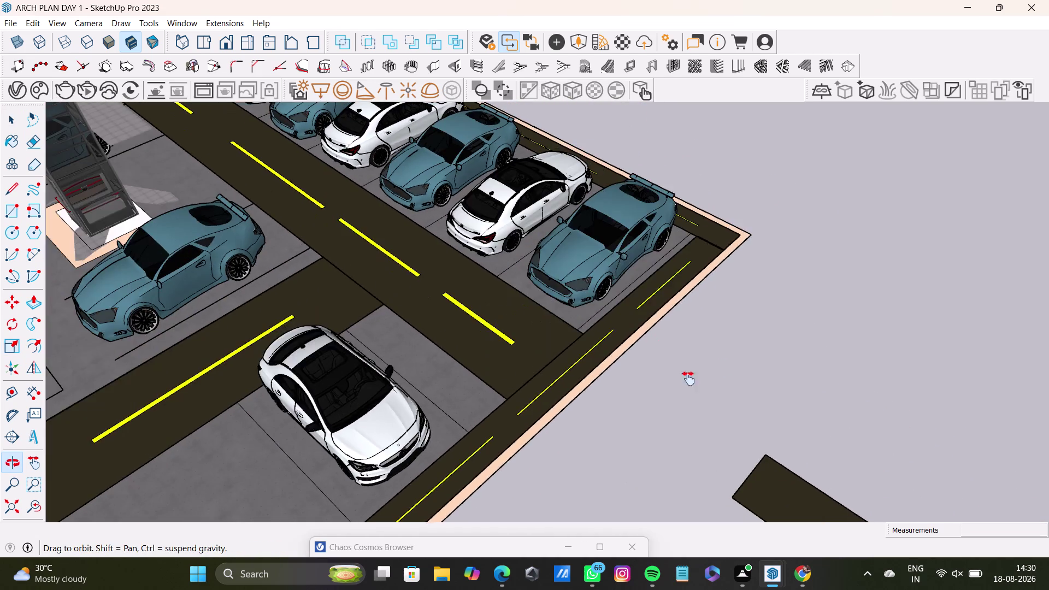
middle_drag(684, 374, 762, 417)
scroll(up, 3)
middle_drag(270, 122, 417, 247)
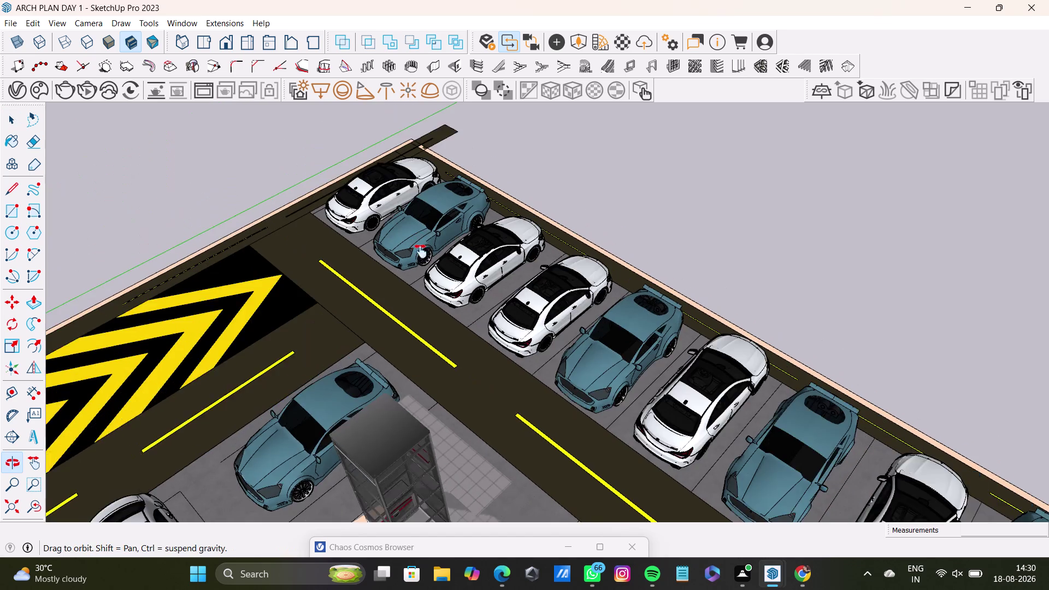
middle_drag(418, 246, 443, 307)
click(499, 216)
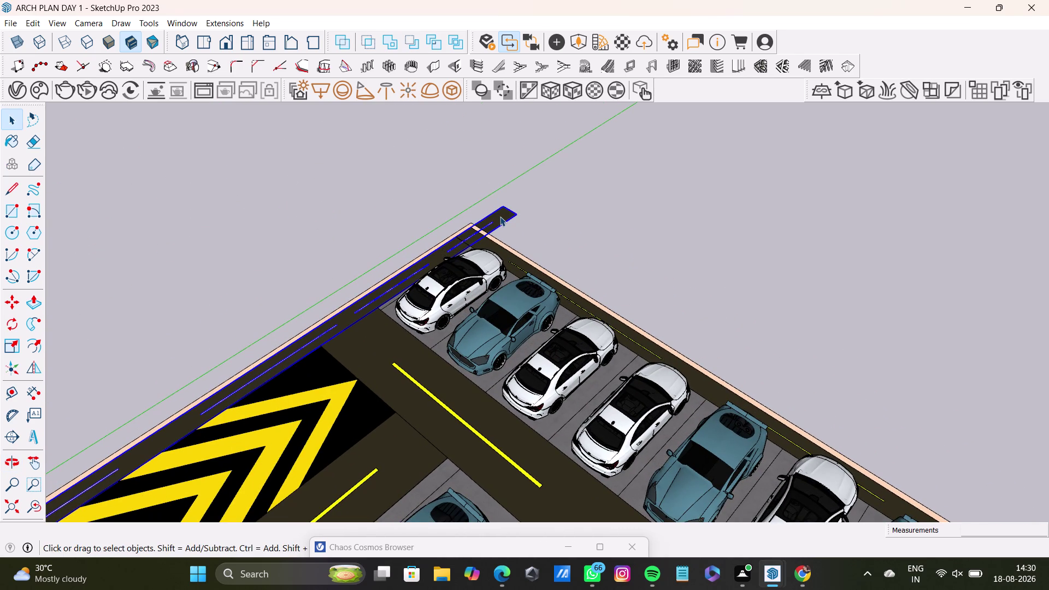
key(s)
drag(512, 207, 485, 223)
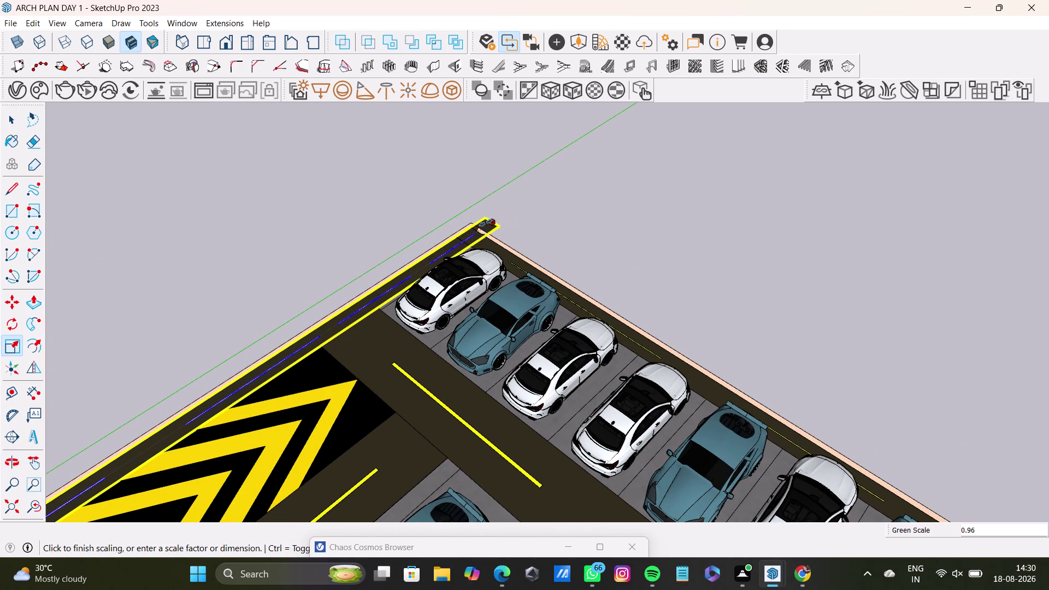
drag(485, 223, 476, 230)
key(space)
click(631, 213)
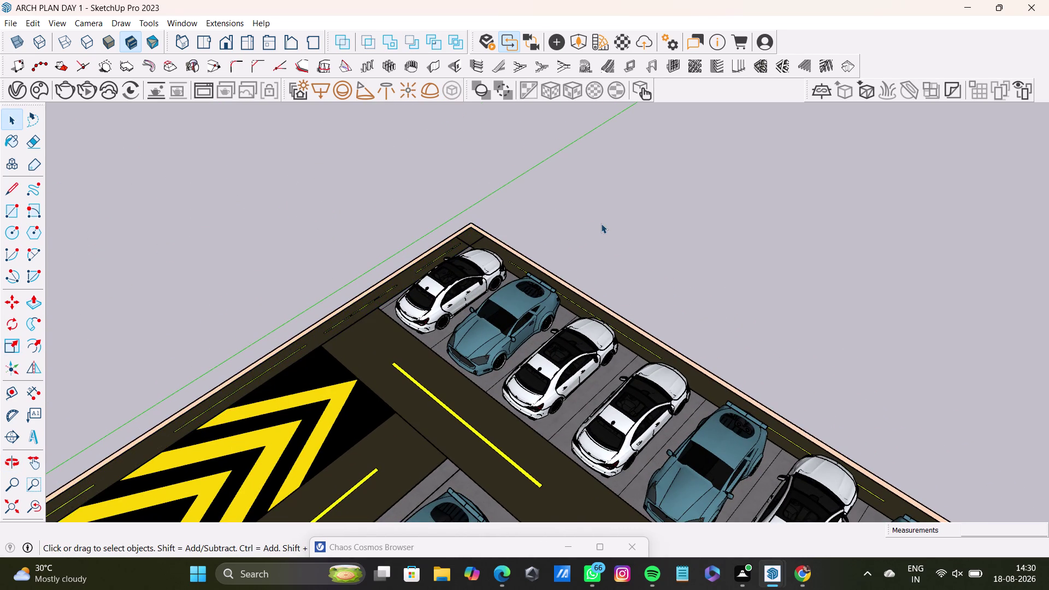
scroll(down, 3)
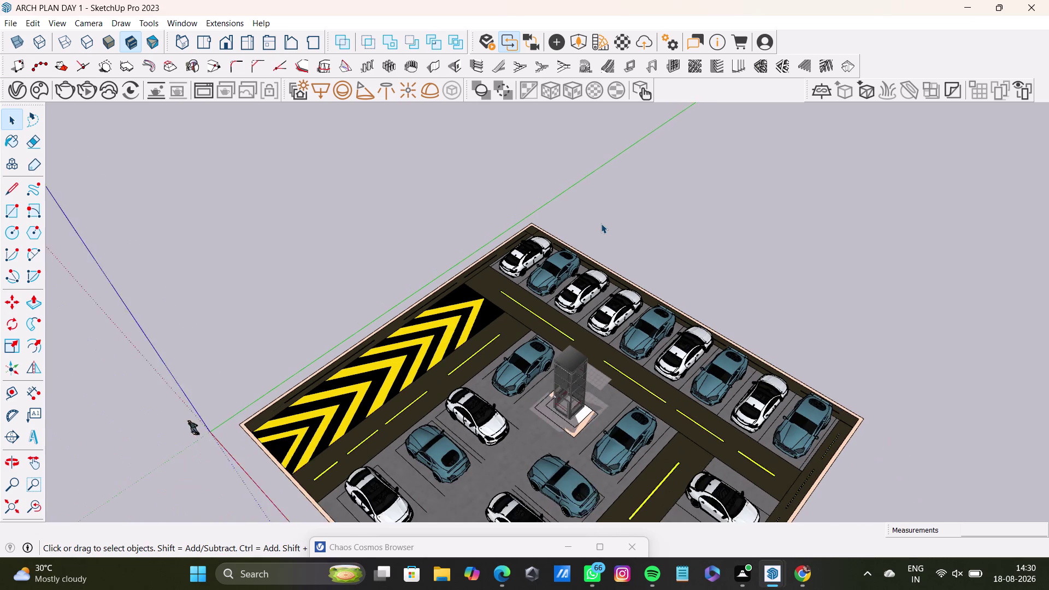
middle_drag(690, 248, 608, 295)
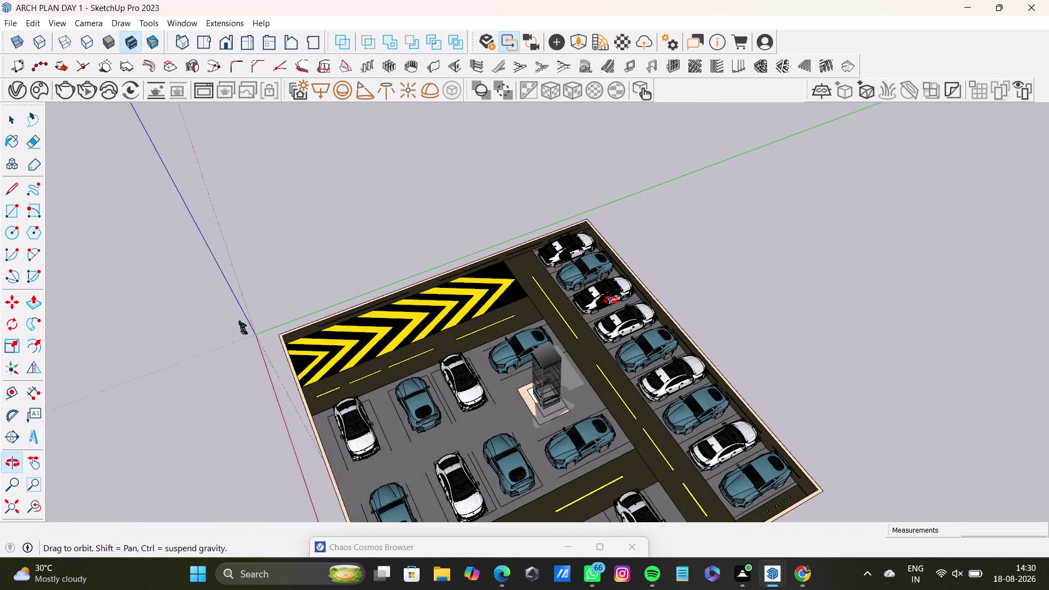
middle_drag(607, 295, 728, 308)
scroll(up, 3)
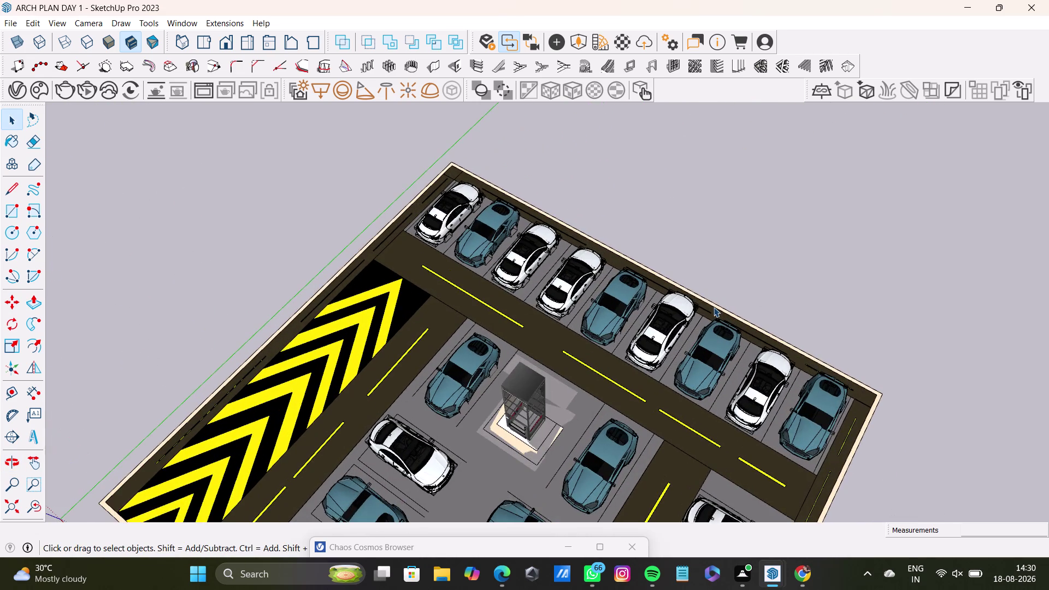
scroll(down, 3)
scroll(up, 3)
scroll(down, 3)
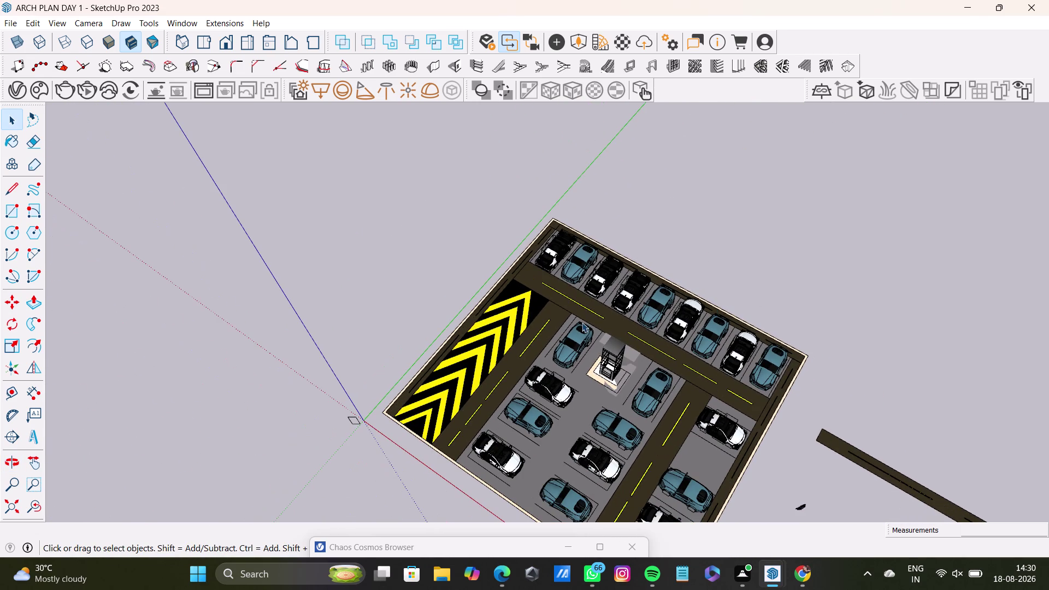
middle_drag(645, 340, 736, 299)
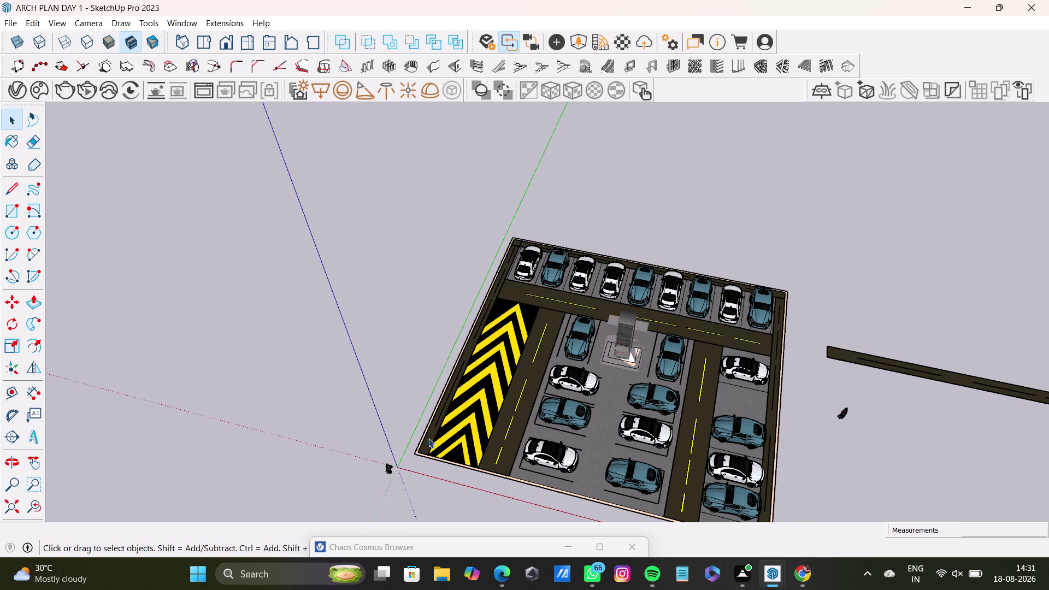
scroll(up, 3)
scroll(up, 3)
middle_drag(469, 410, 504, 414)
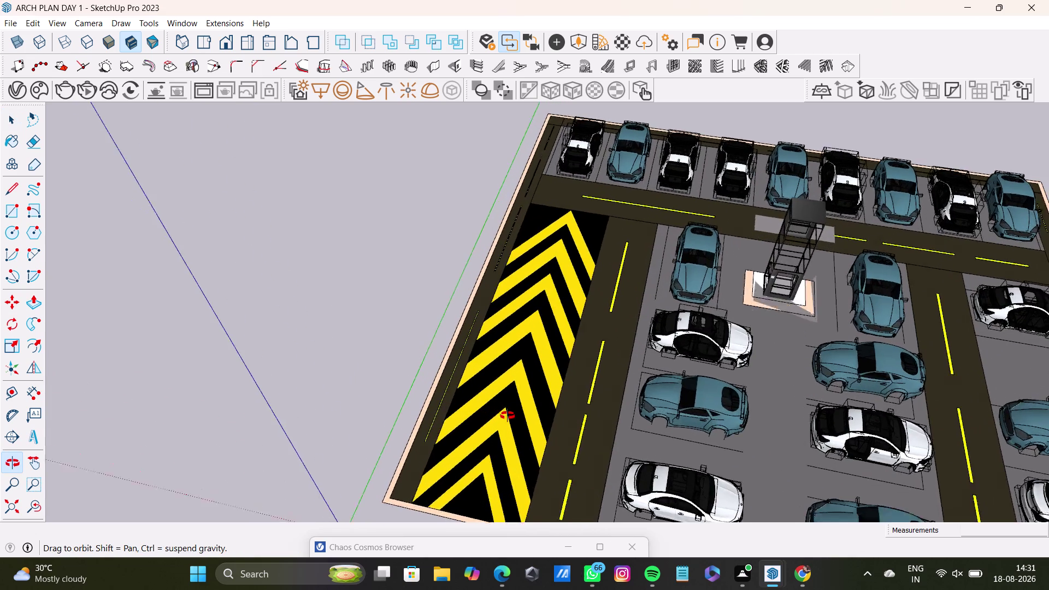
middle_drag(504, 414, 532, 435)
scroll(up, 3)
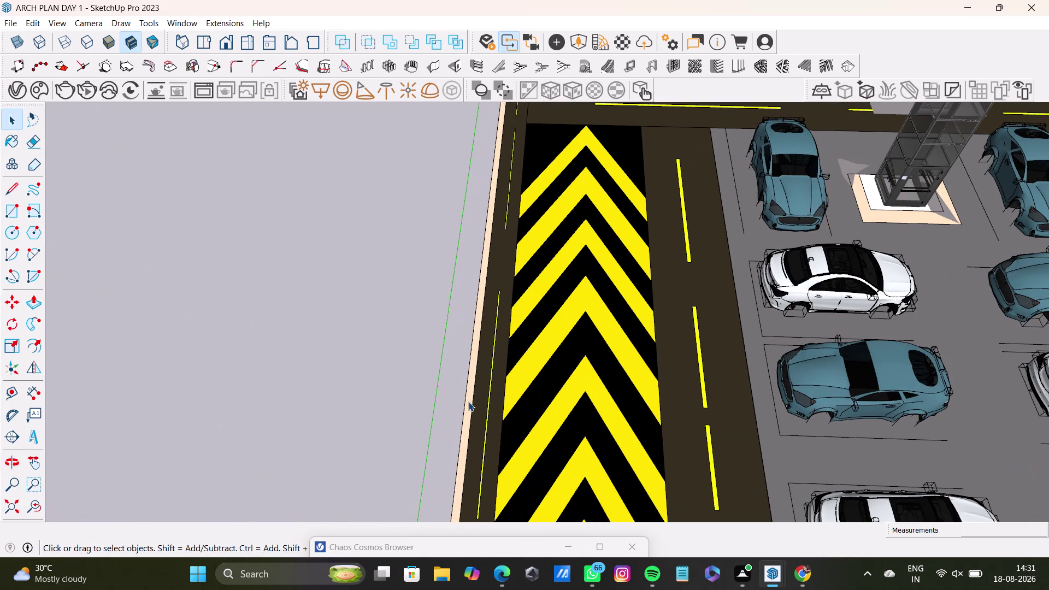
Push/Pull the lot's outer border face upward 10' to form the walls.
click(468, 402)
key(p)
drag(468, 402, 435, 253)
text(10')
key(Return)
Orbit around the walled lot and select the loose strip beside it.
scroll(down, 3)
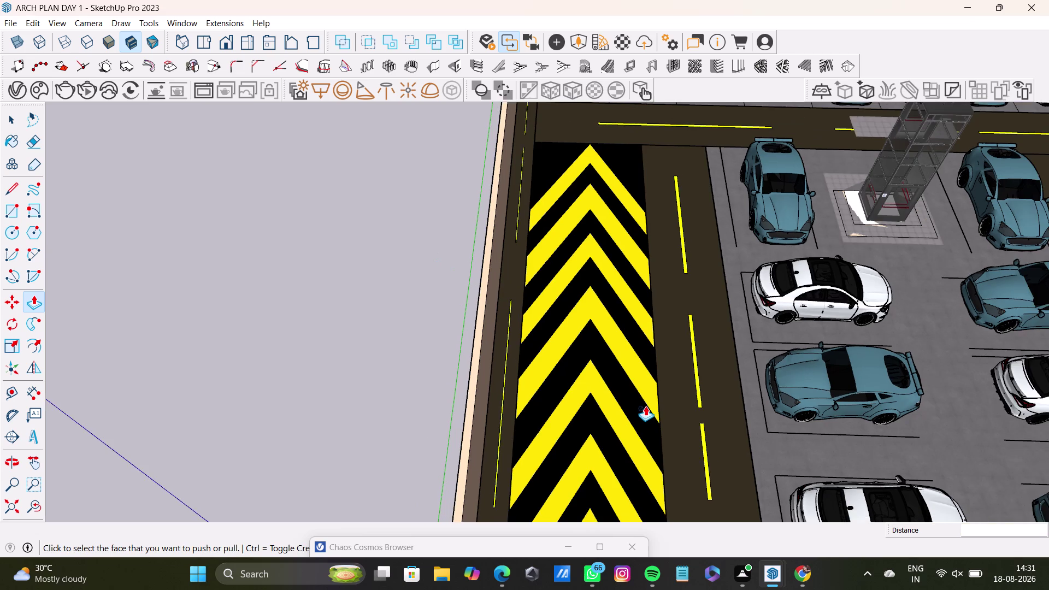
scroll(down, 3)
middle_drag(676, 398, 470, 374)
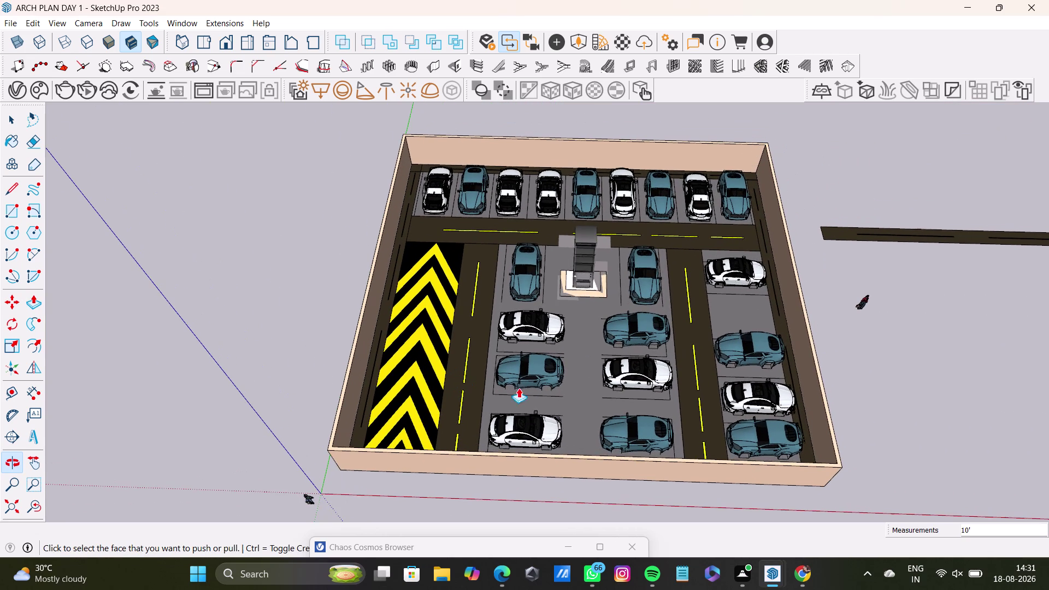
key(space)
middle_drag(901, 303, 845, 314)
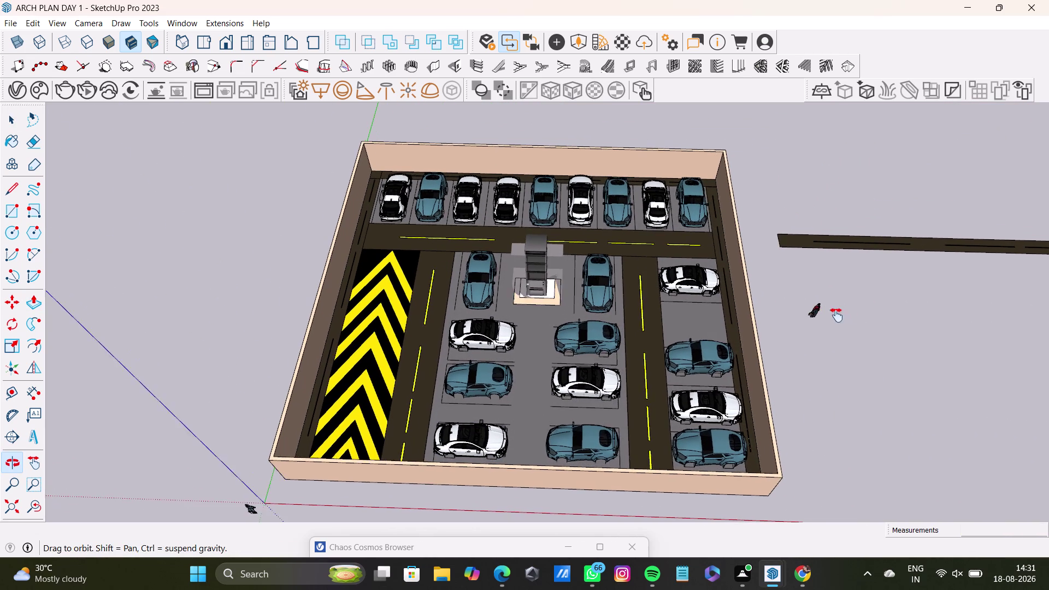
middle_drag(845, 313, 836, 315)
drag(782, 291, 831, 334)
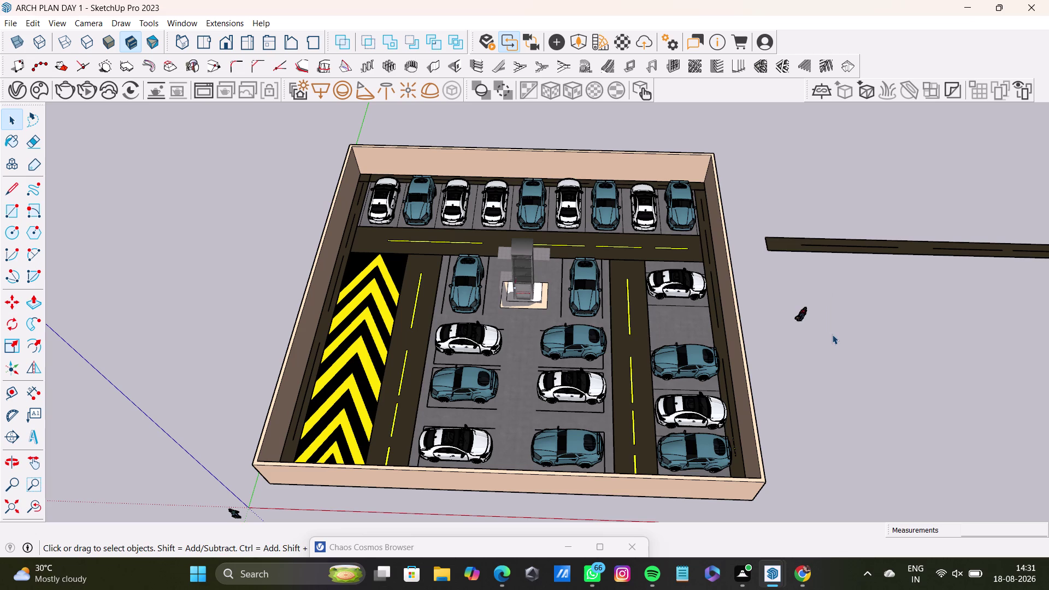
click(798, 313)
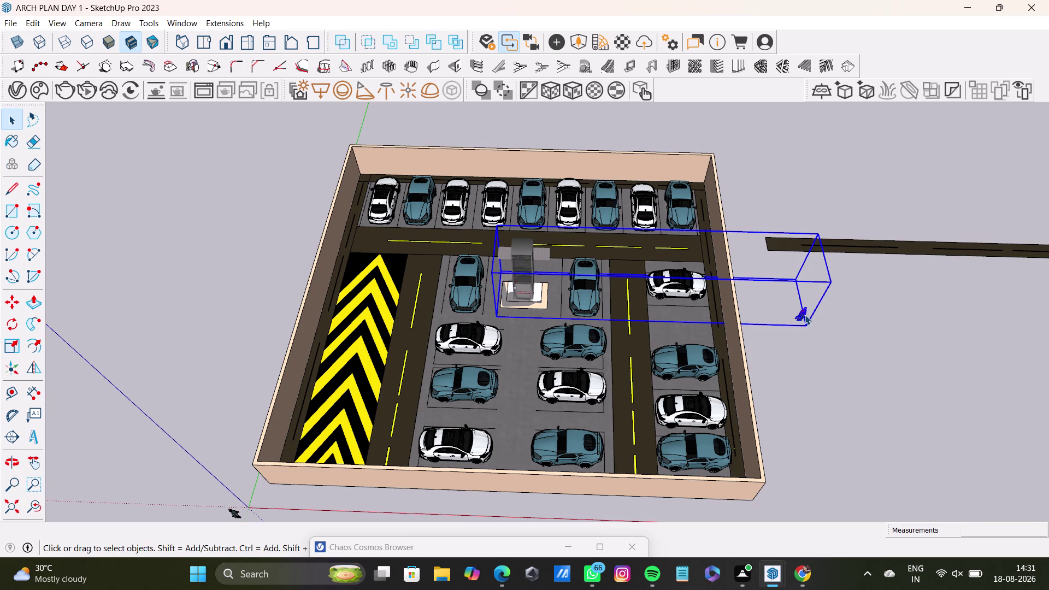
double_click(804, 314)
drag(781, 271, 839, 346)
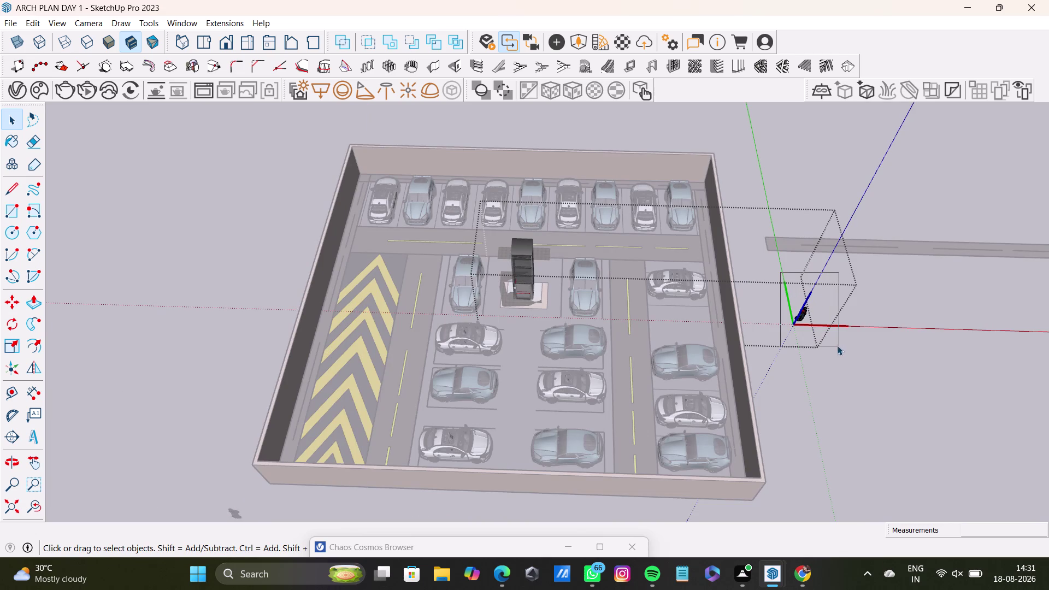
key(Delete)
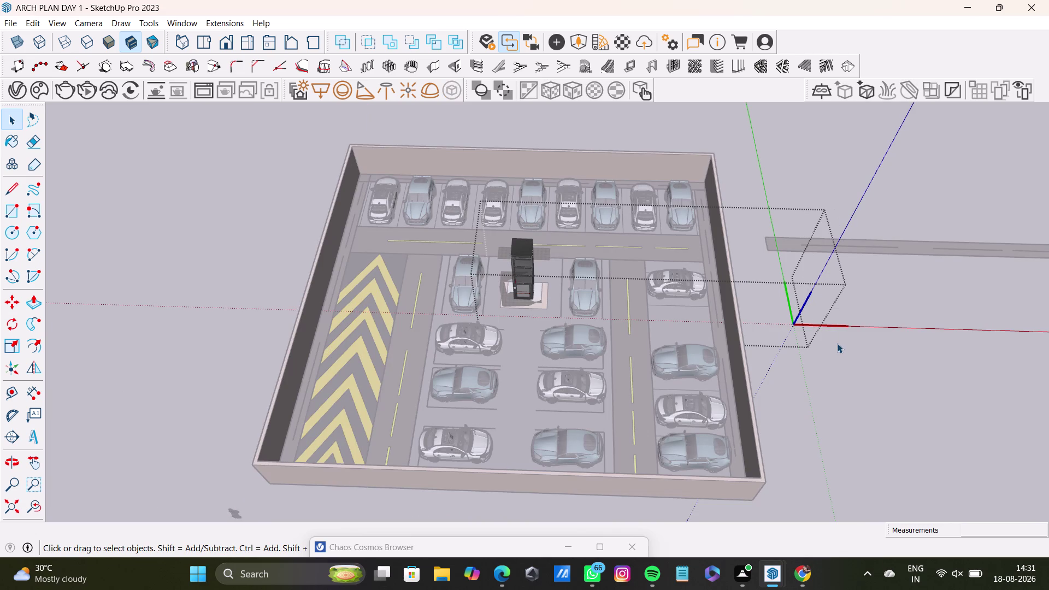
key(space)
click(862, 429)
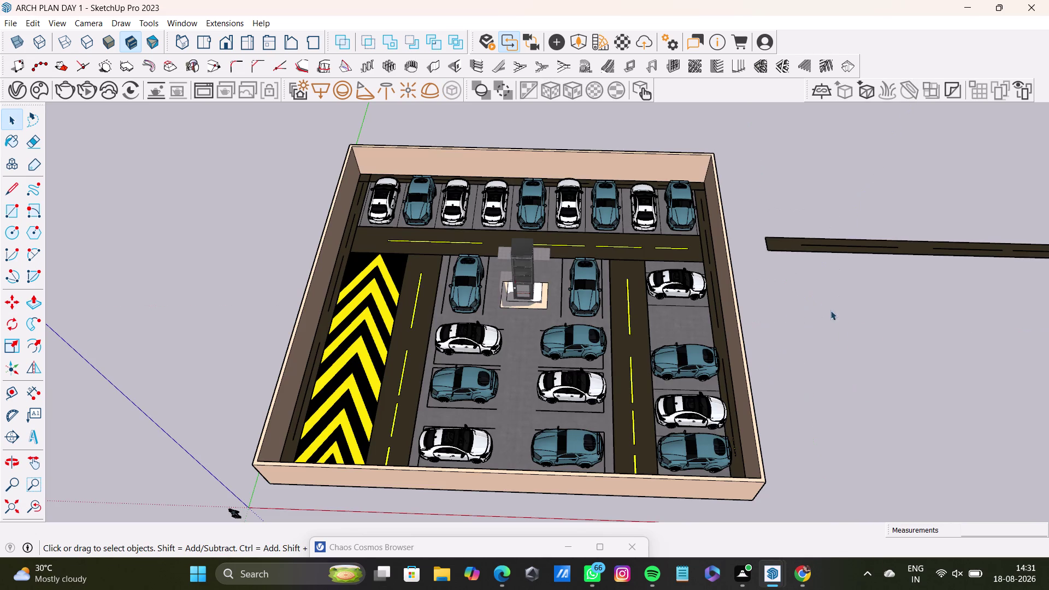
click(825, 247)
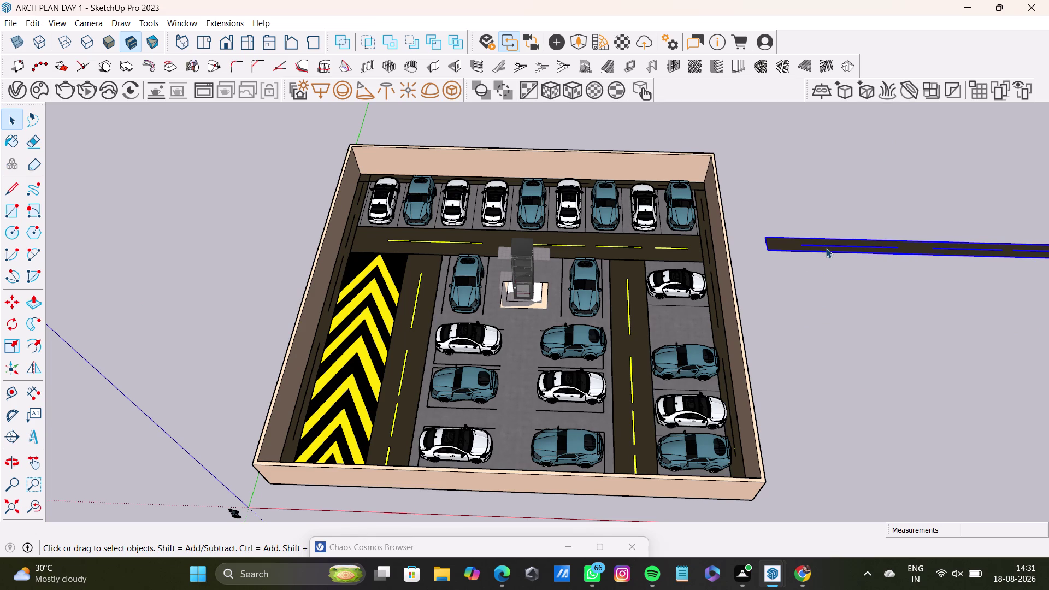
key(Delete)
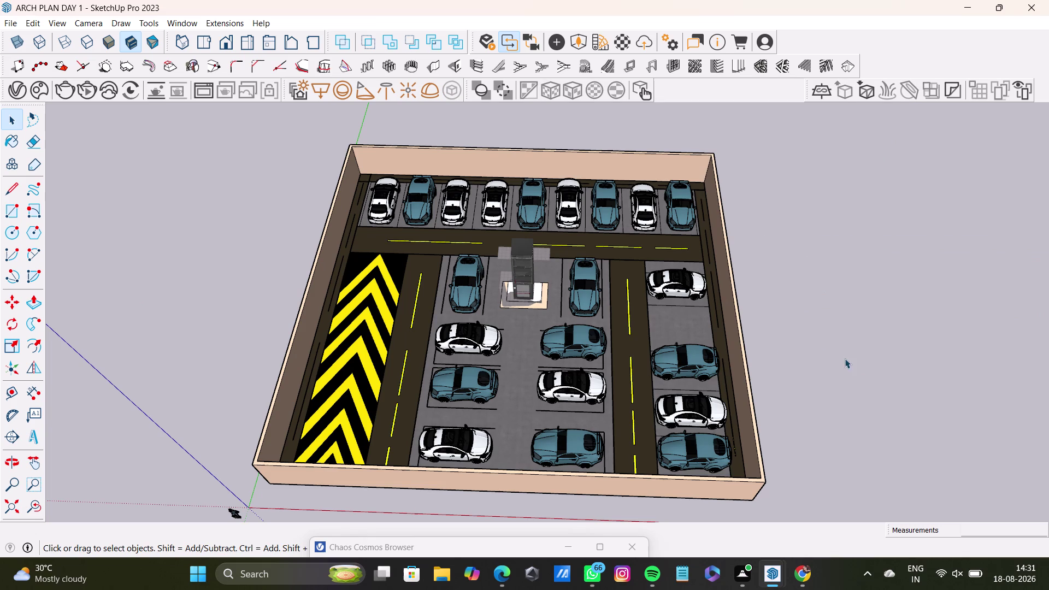
middle_drag(844, 368, 726, 335)
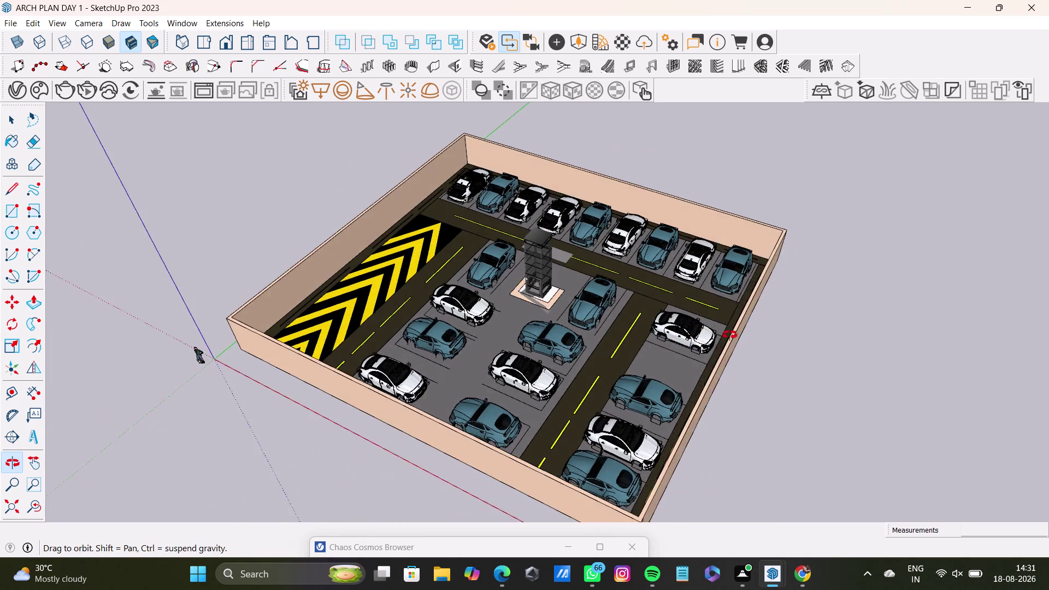
middle_drag(726, 334, 785, 385)
scroll(up, 3)
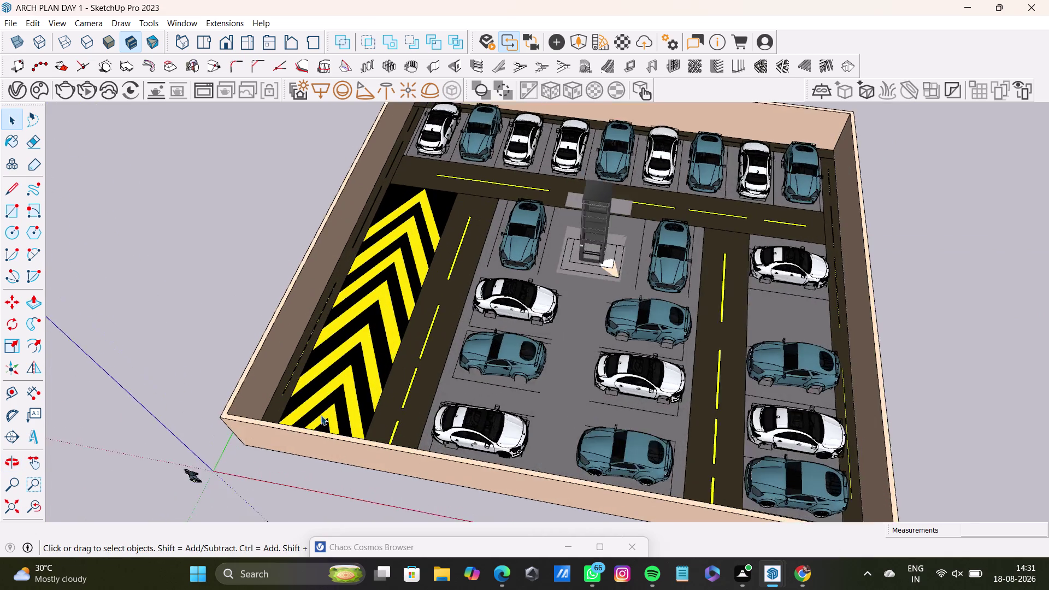
scroll(up, 3)
middle_drag(331, 421, 394, 340)
middle_drag(408, 365, 424, 401)
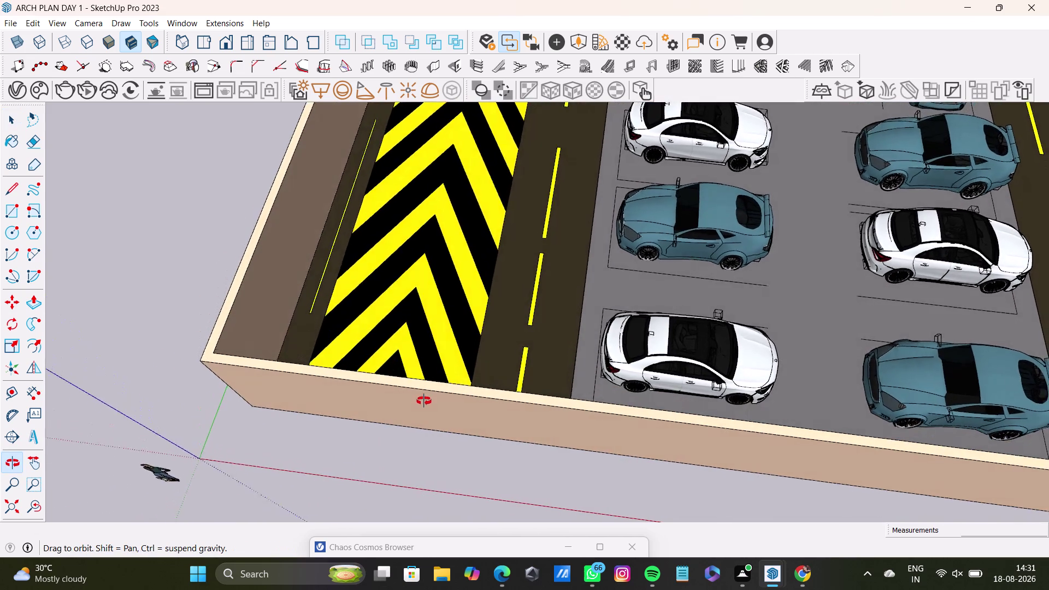
middle_drag(423, 401, 423, 496)
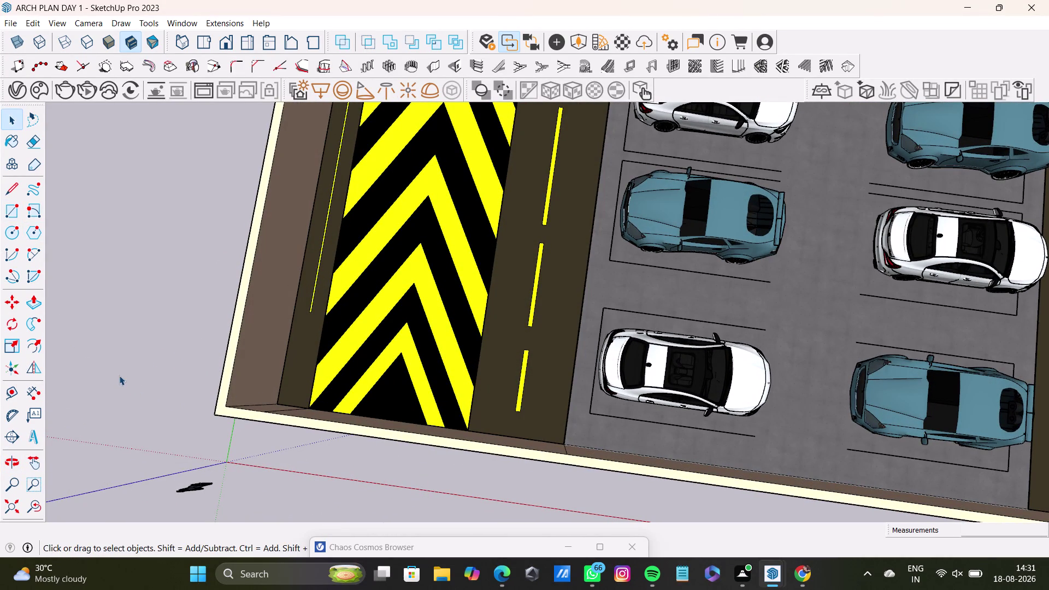
click(10, 187)
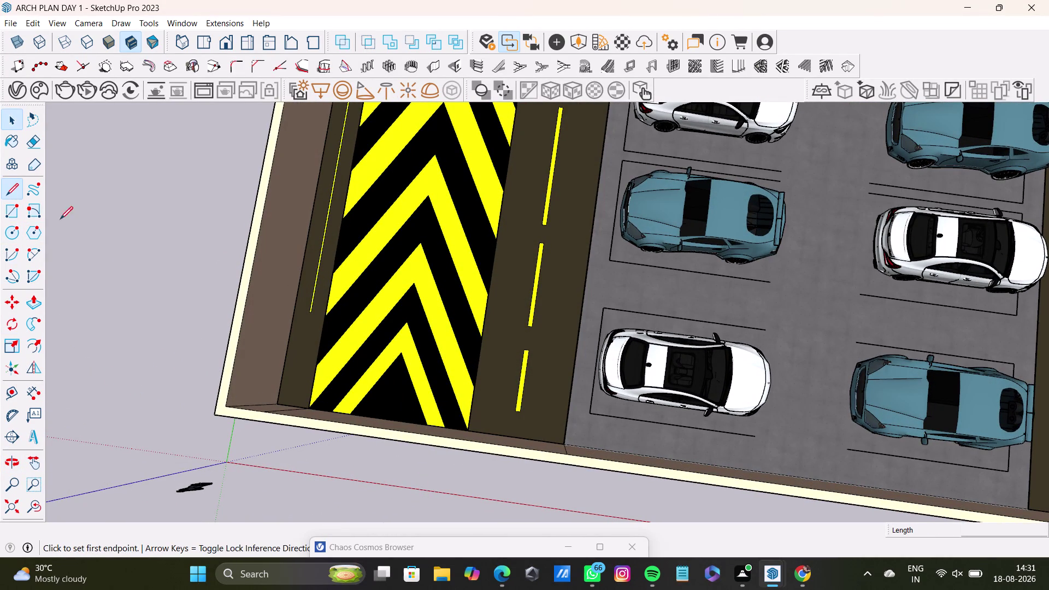
Draw a short line across the front wall top, undoing and redrawing it.
click(264, 413)
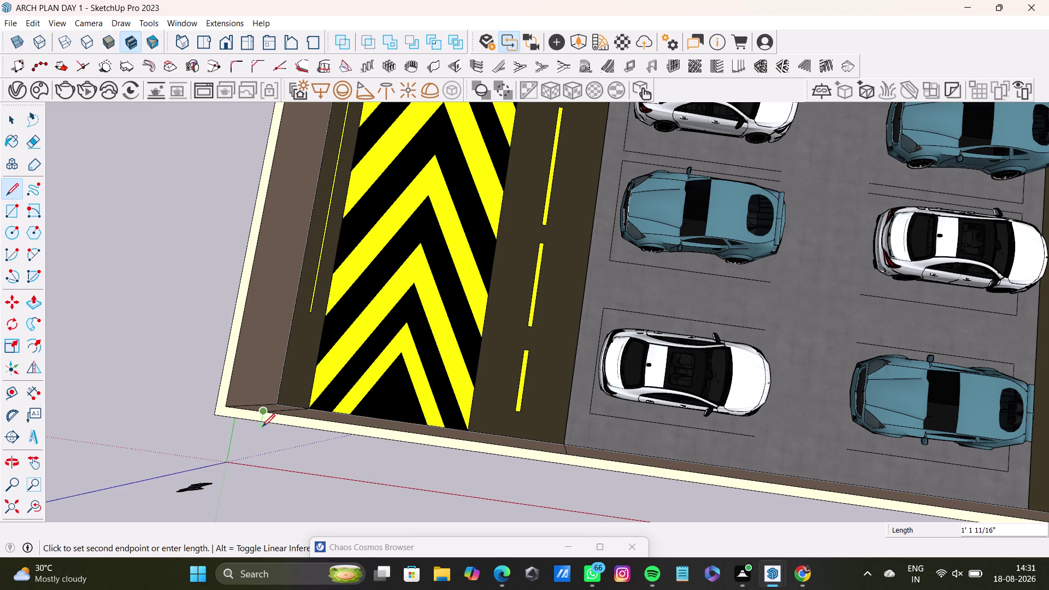
click(262, 426)
key(space)
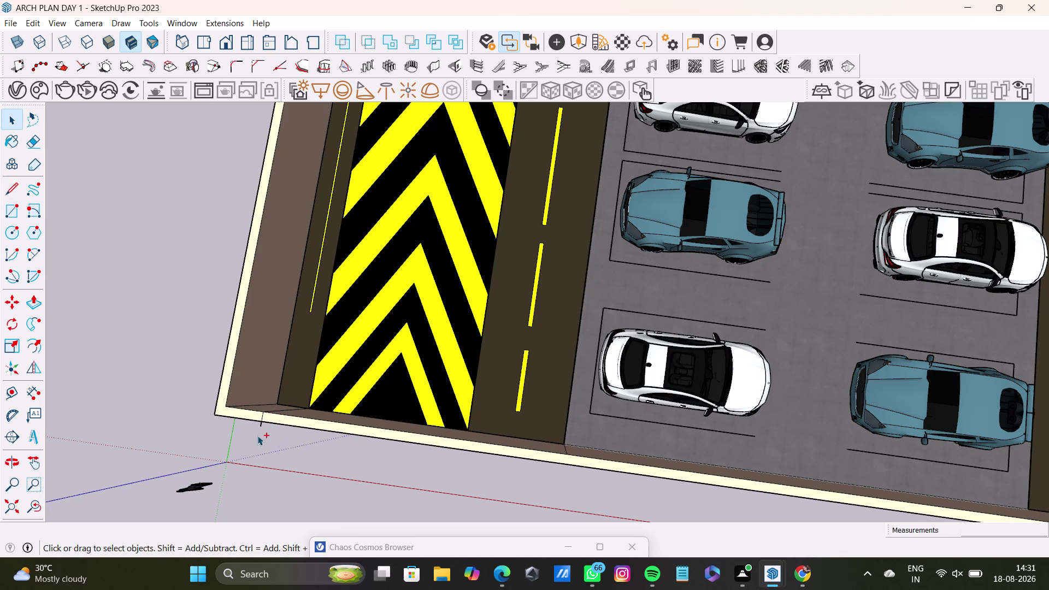
key(ctrl+z)
click(6, 190)
scroll(up, 3)
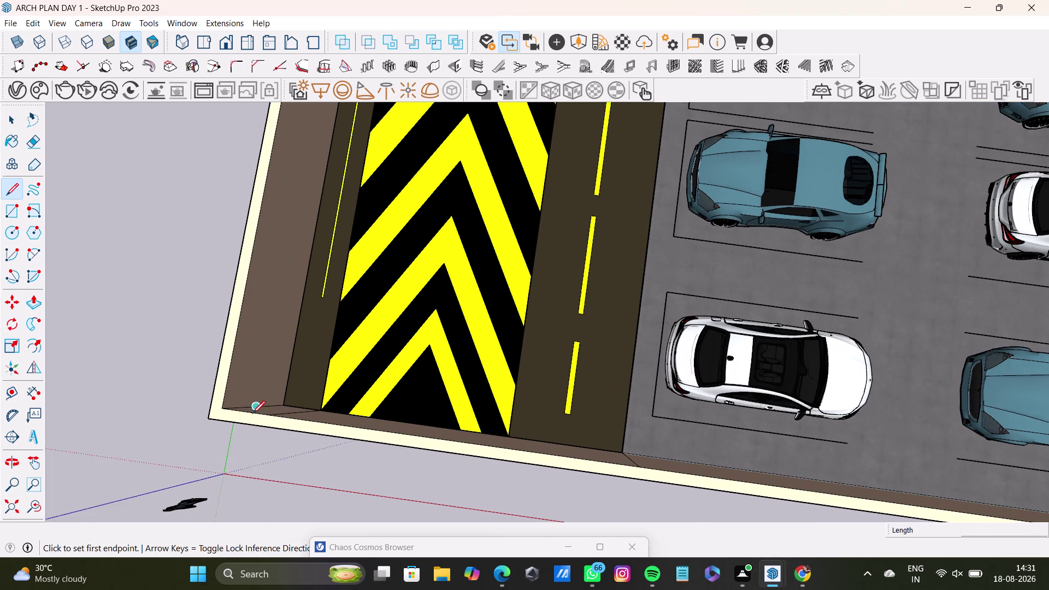
click(266, 416)
click(266, 427)
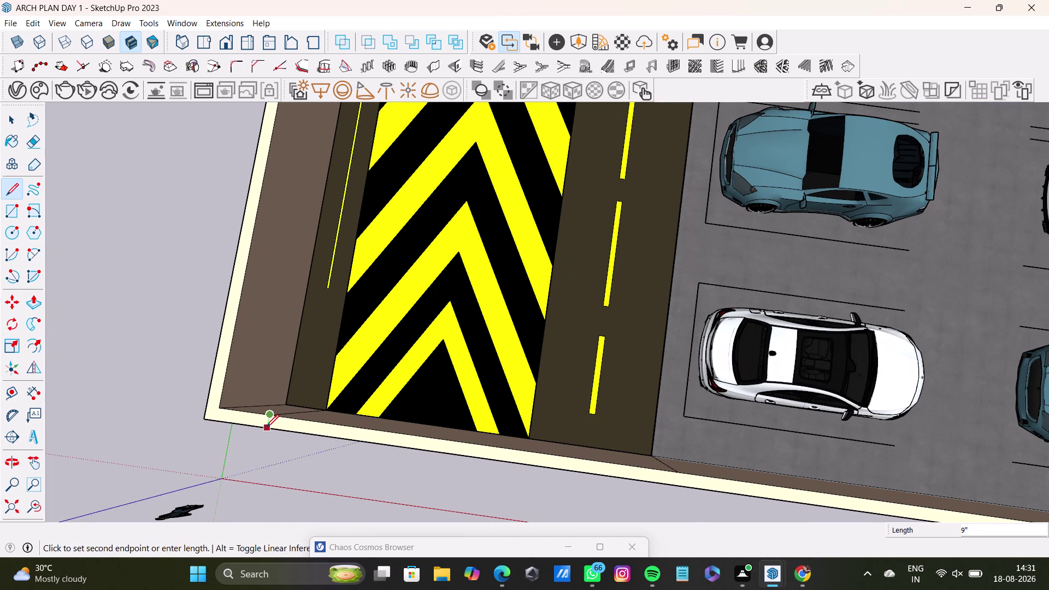
key(space)
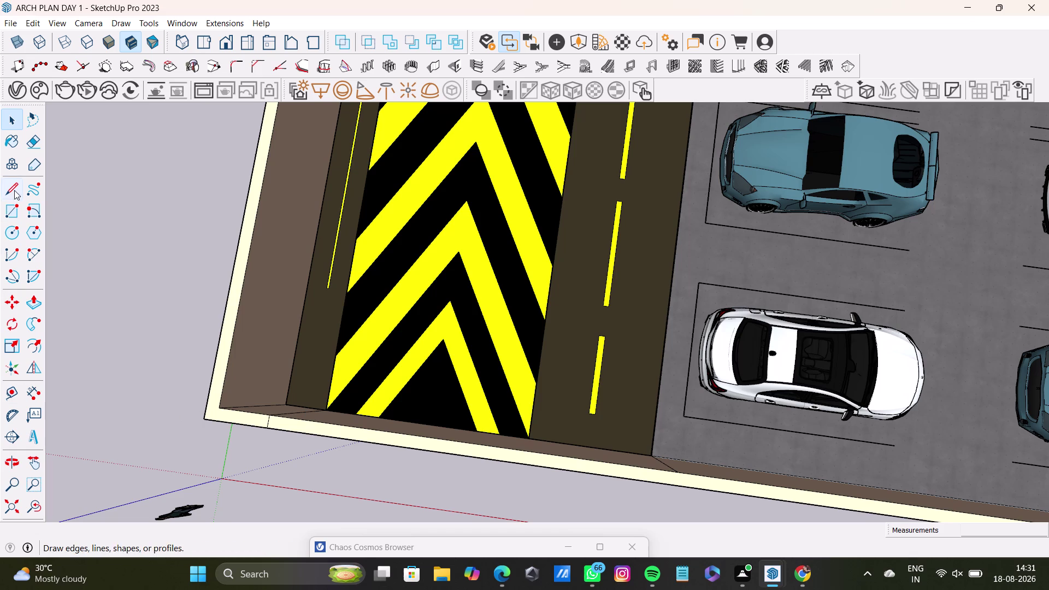
Draw the two edges across the front wall that bound the entrance.
drag(14, 190, 20, 191)
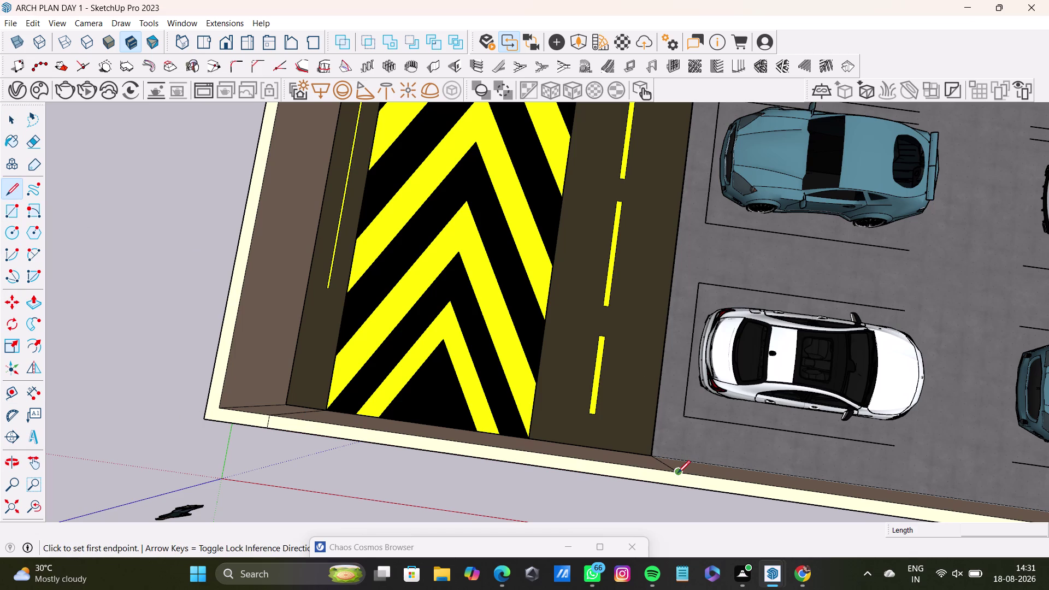
drag(680, 473, 683, 485)
click(682, 486)
key(space)
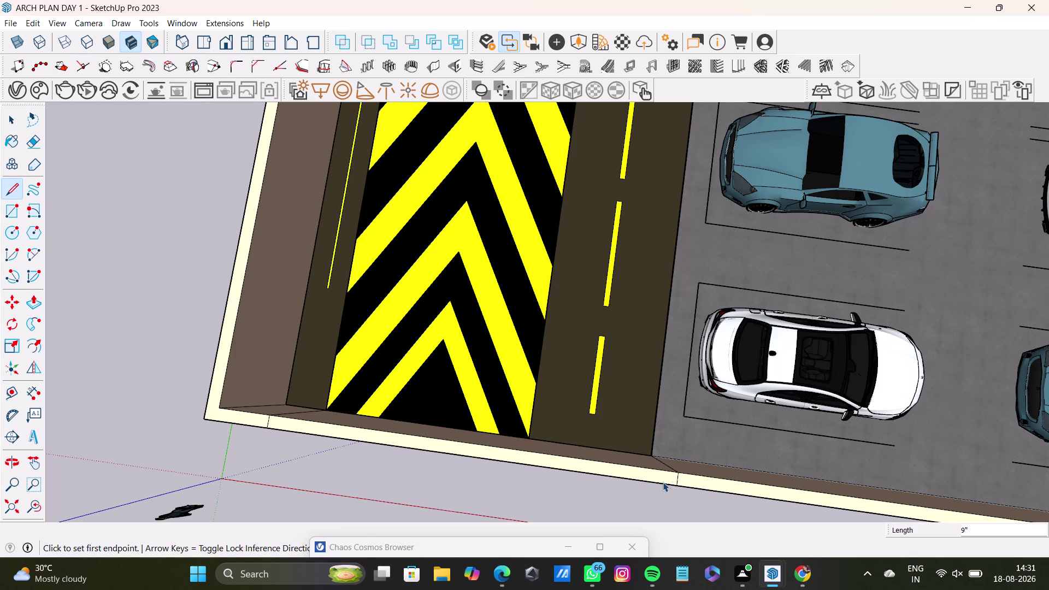
click(662, 482)
click(663, 478)
Push the wall strip between the two edges down to open the entrance.
key(p)
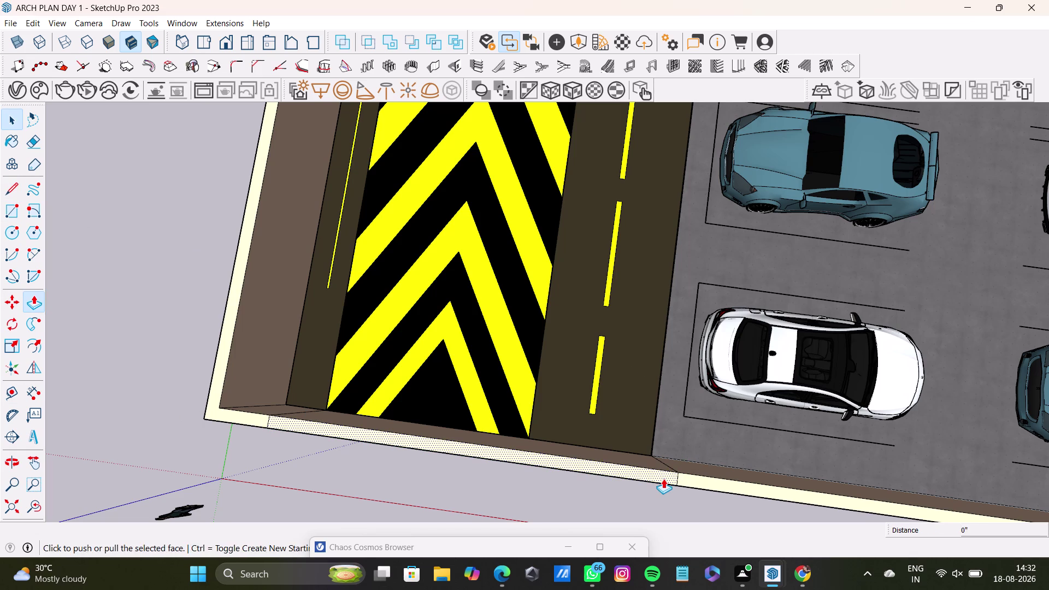
drag(663, 478, 641, 449)
key(space)
scroll(down, 3)
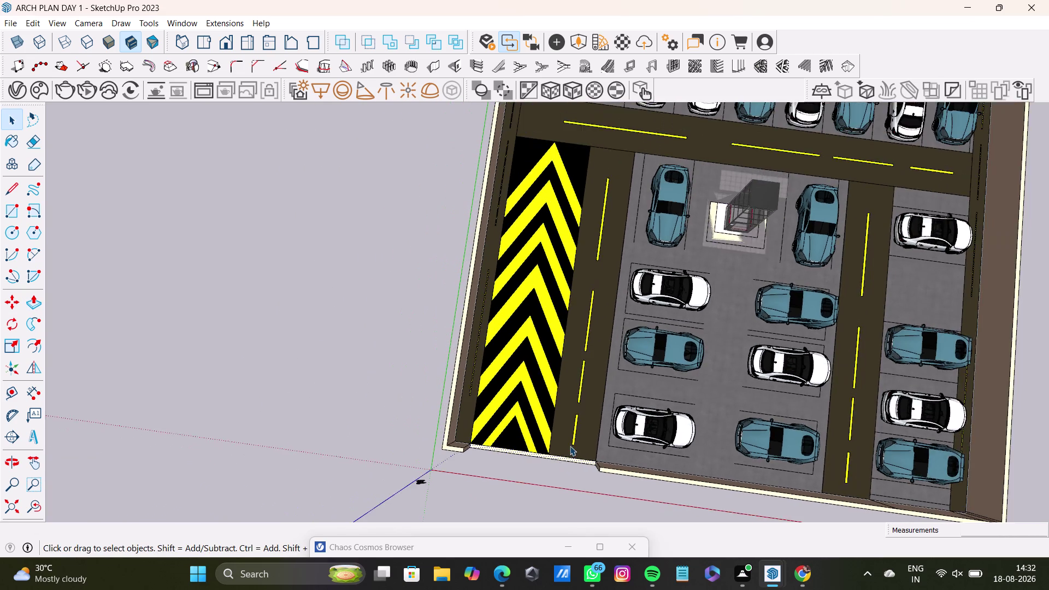
scroll(down, 3)
middle_drag(563, 379, 476, 375)
middle_drag(607, 412, 637, 384)
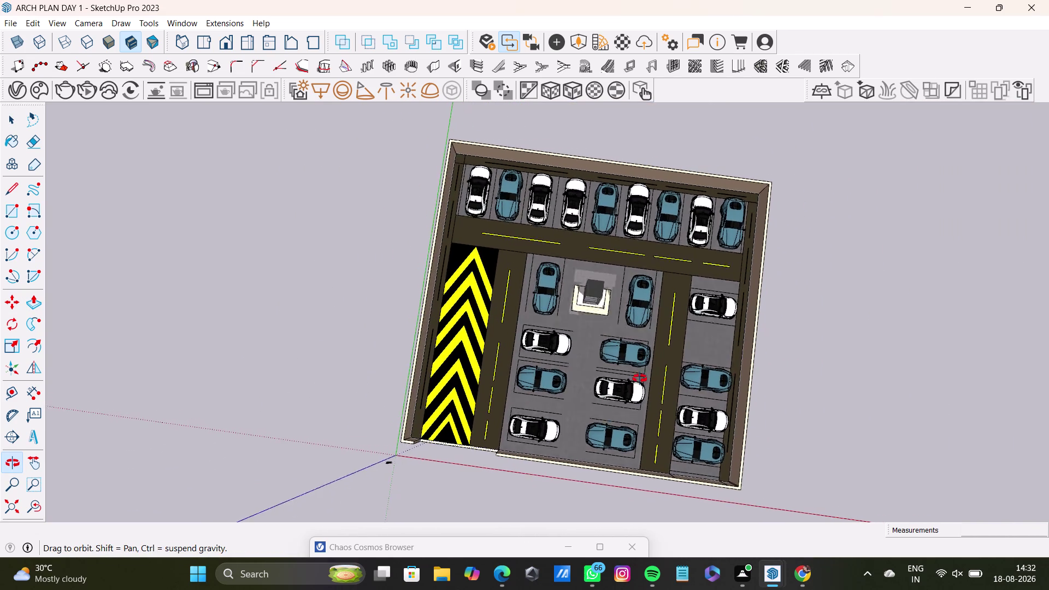
middle_drag(636, 384, 708, 245)
scroll(up, 3)
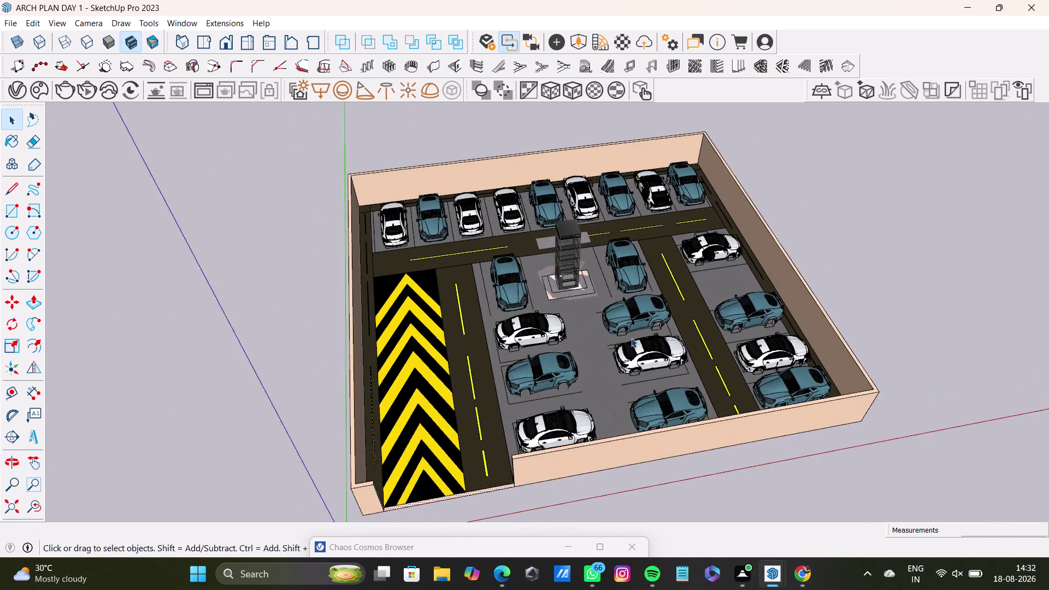
scroll(up, 3)
middle_drag(636, 337, 679, 278)
middle_drag(668, 313, 709, 288)
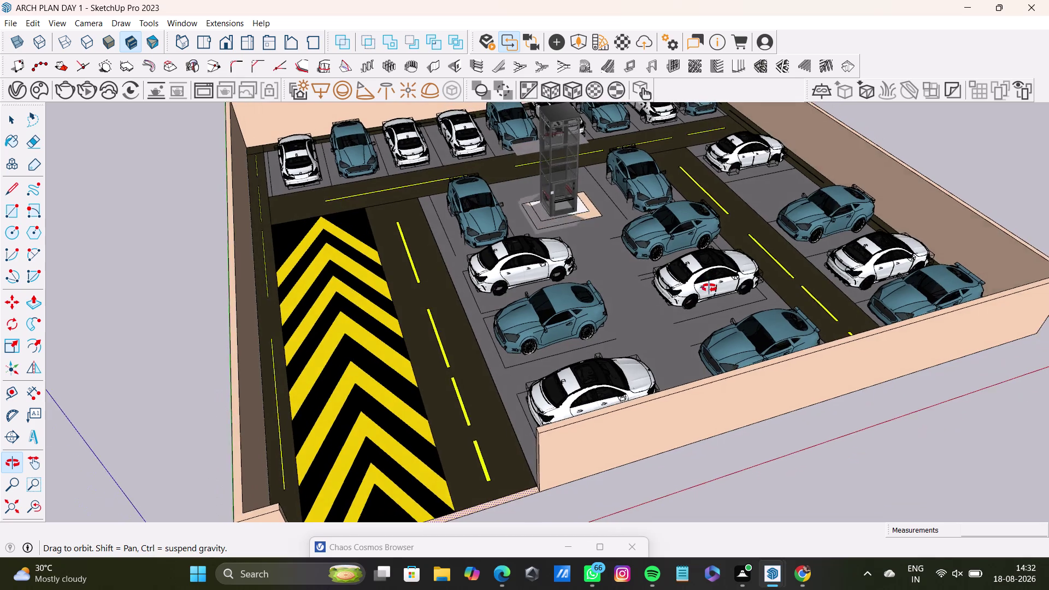
middle_drag(709, 288, 719, 320)
scroll(down, 3)
scroll(down, 3)
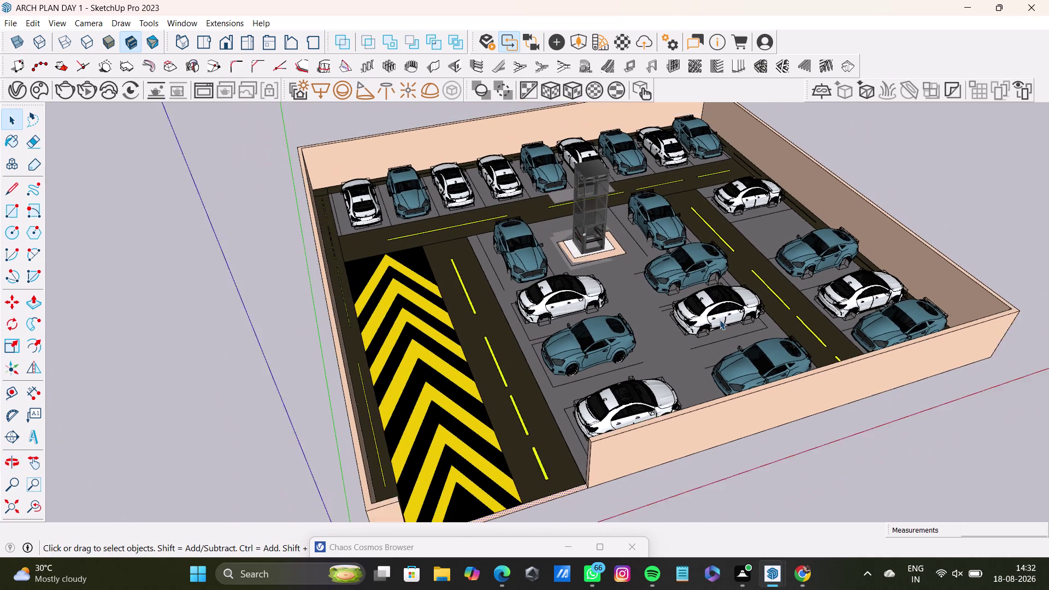
middle_drag(719, 319, 717, 331)
middle_drag(718, 331, 731, 305)
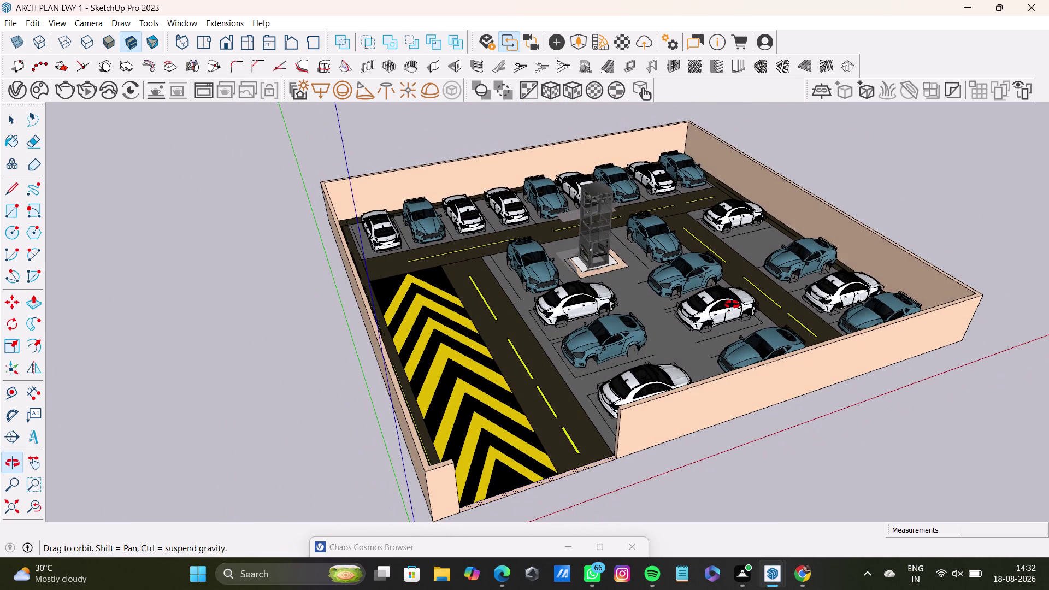
middle_drag(731, 305, 607, 319)
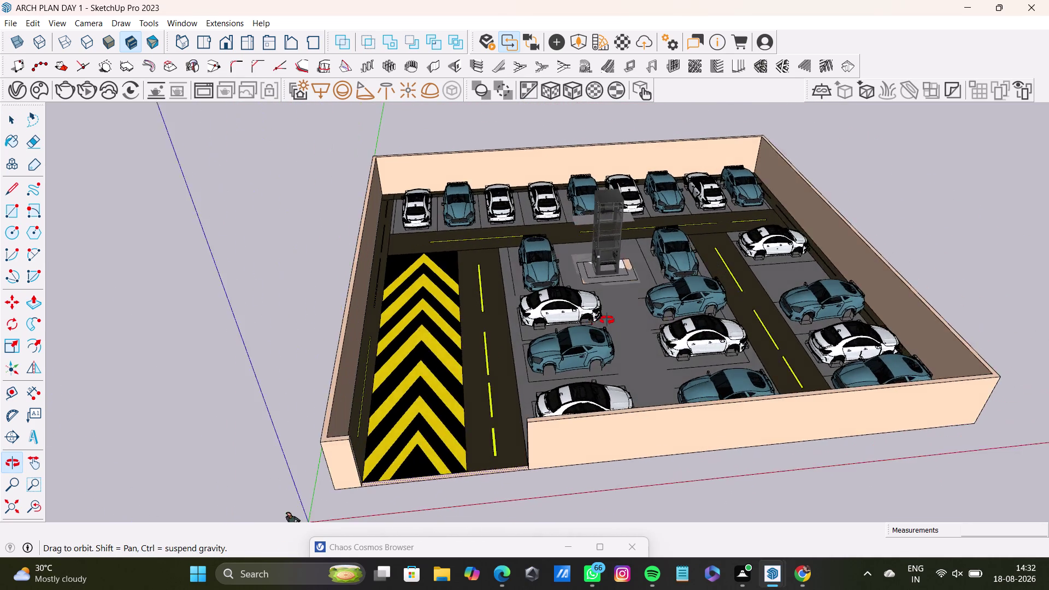
middle_drag(608, 319, 423, 335)
scroll(down, 3)
middle_drag(787, 392, 782, 395)
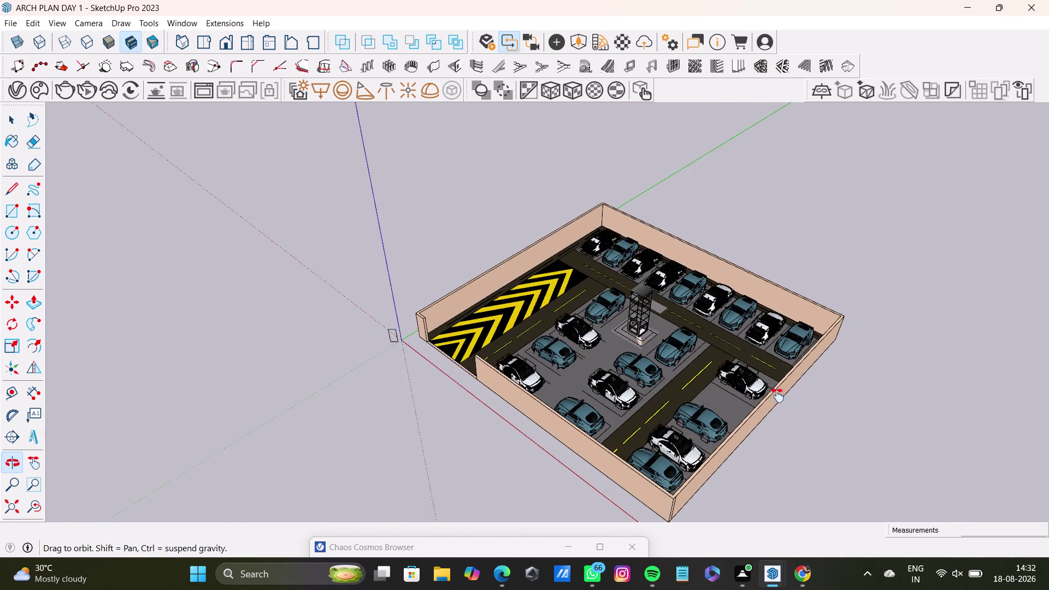
middle_drag(782, 395, 626, 387)
scroll(down, 3)
middle_drag(642, 371, 626, 470)
scroll(up, 3)
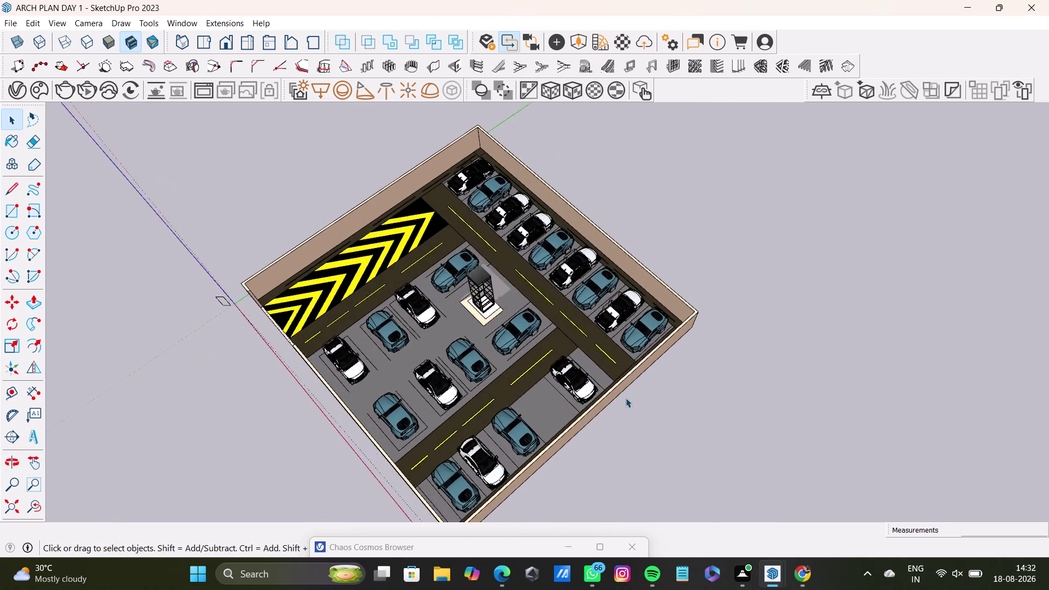
scroll(up, 3)
middle_drag(671, 373, 501, 442)
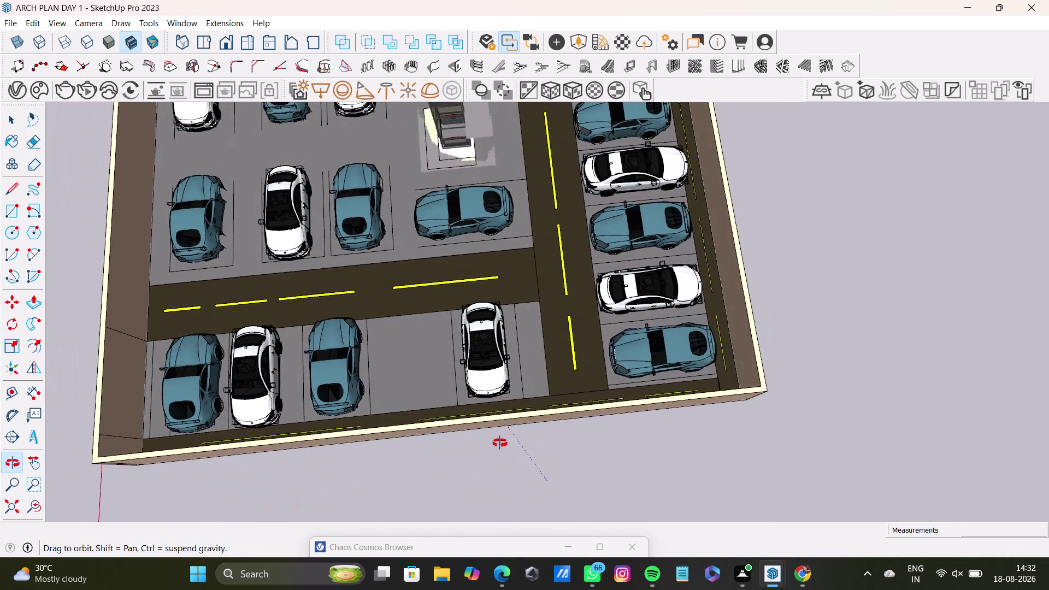
middle_drag(501, 443, 486, 473)
Draw two edges across the lower wall top where the right-hand vertical road ends.
click(6, 193)
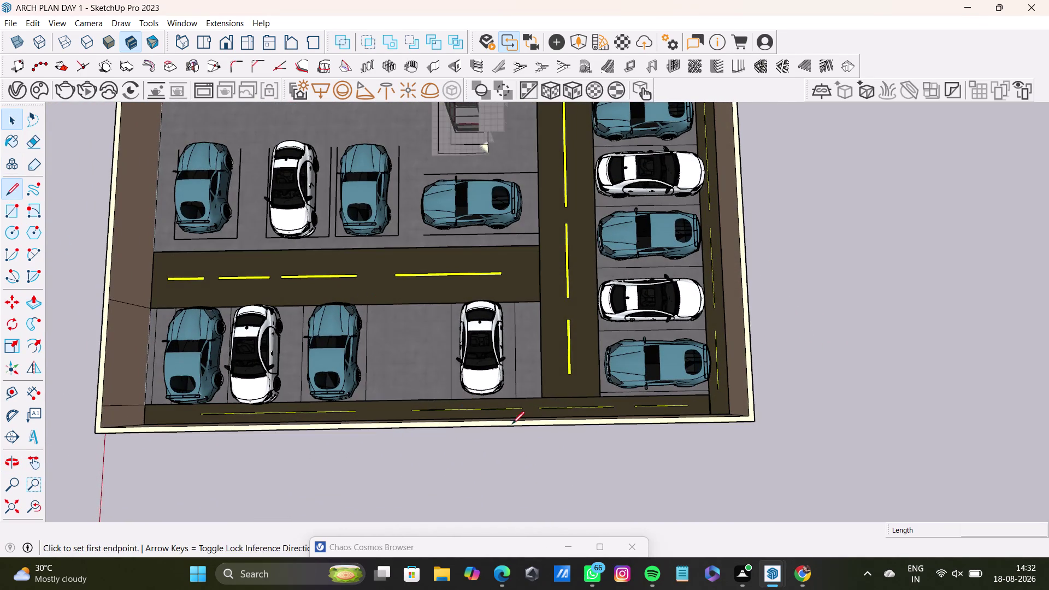
scroll(up, 3)
click(547, 414)
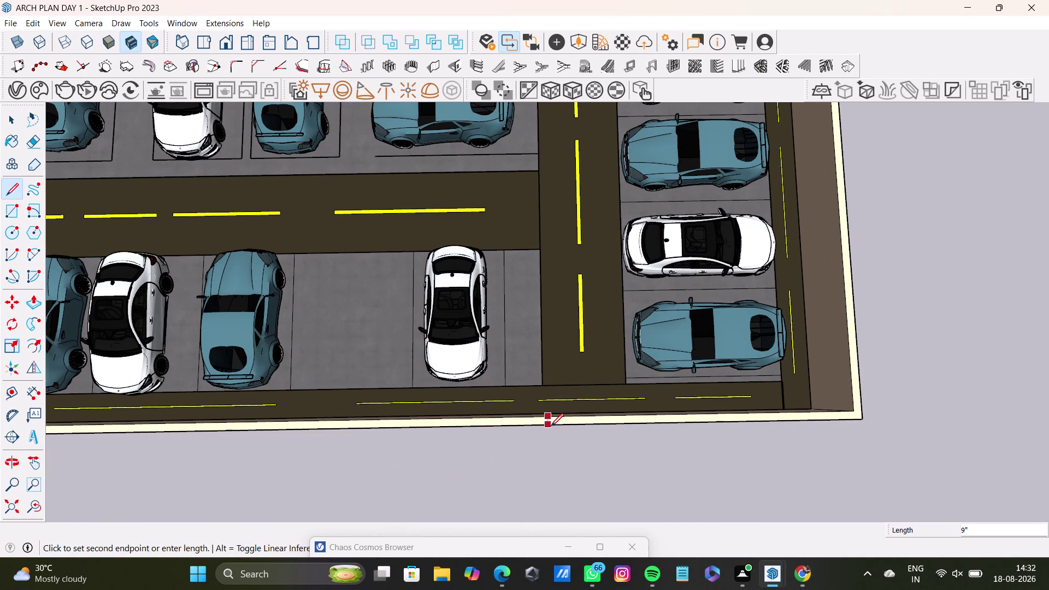
click(551, 427)
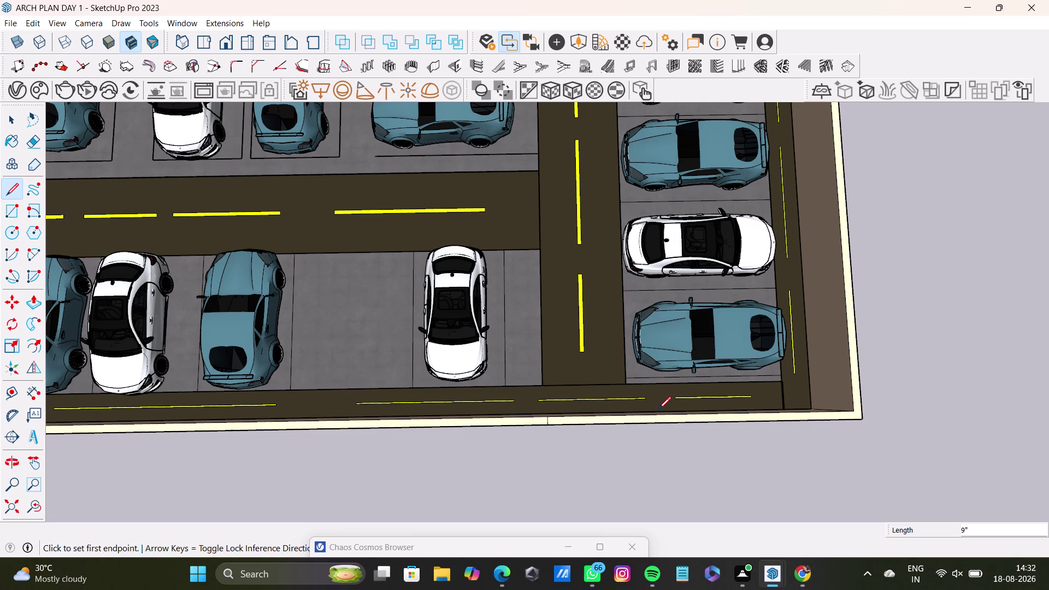
click(646, 411)
click(649, 423)
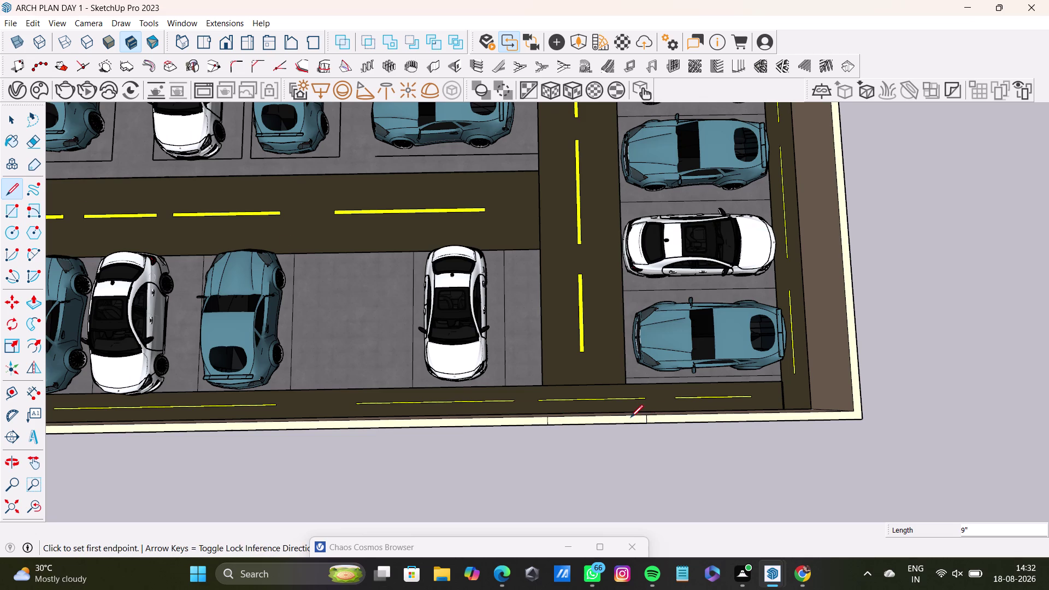
key(space)
Push the wall face between those edges down 10' to open the gap.
click(629, 419)
key(p)
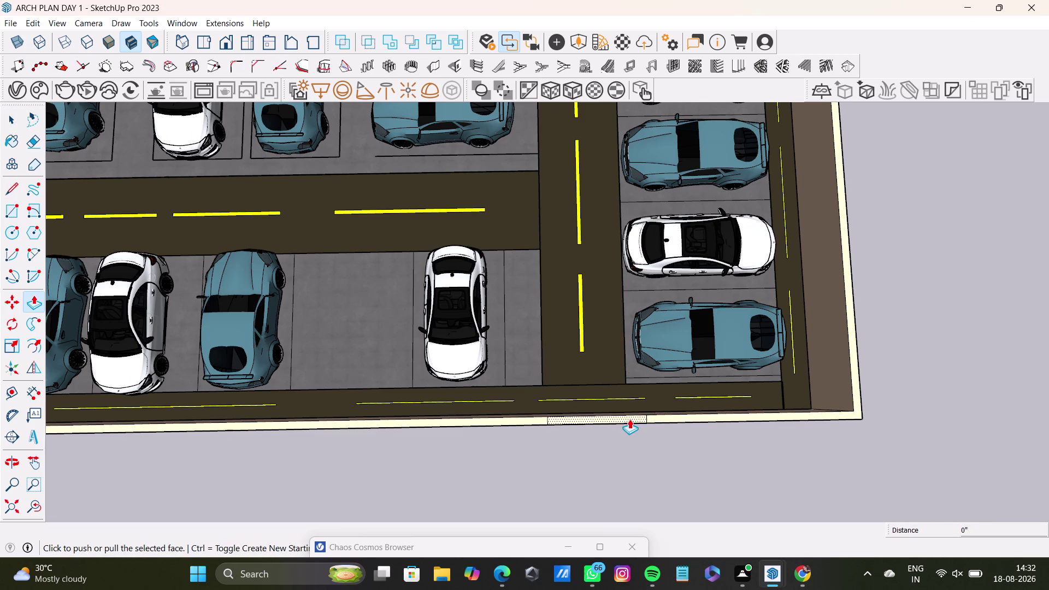
drag(629, 419, 614, 406)
key(space)
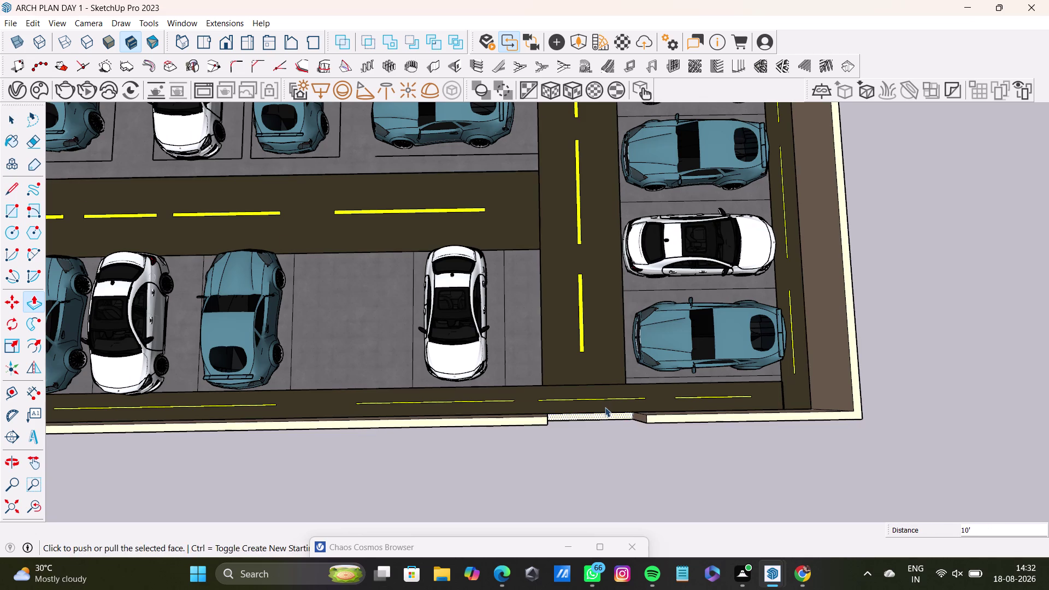
scroll(down, 3)
Orbit to the wall at the end of the lane beside the left-hand parking bays.
middle_drag(482, 379, 622, 324)
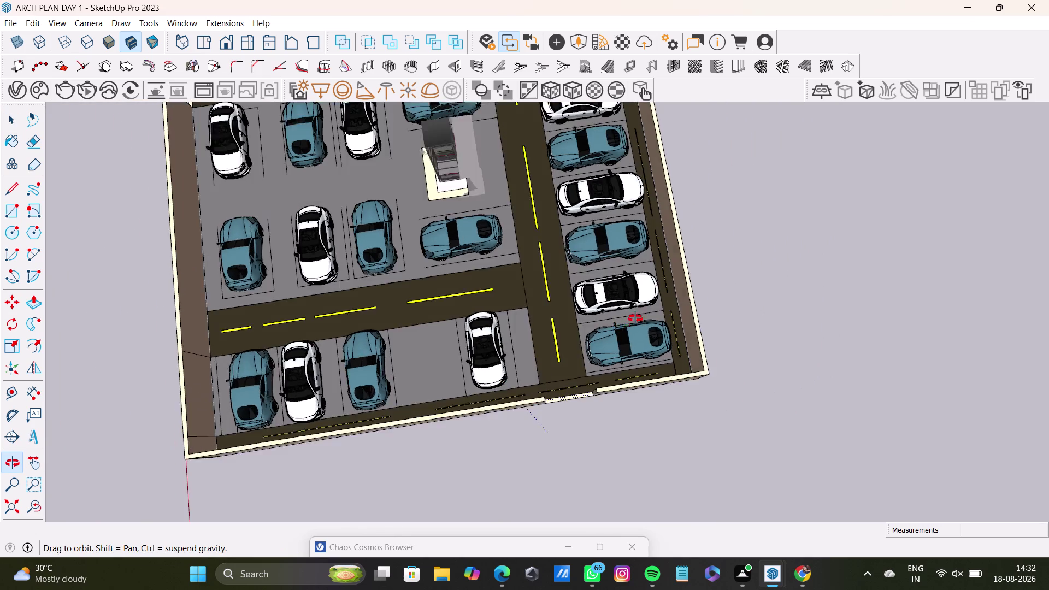
middle_drag(622, 324, 754, 245)
middle_drag(442, 263, 563, 405)
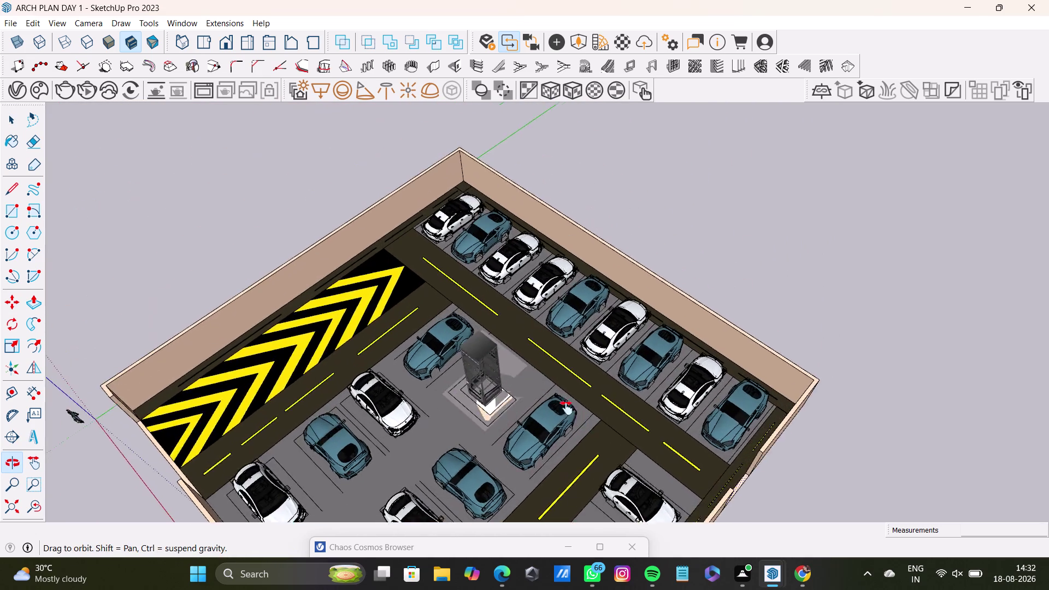
middle_drag(564, 406, 620, 451)
scroll(up, 3)
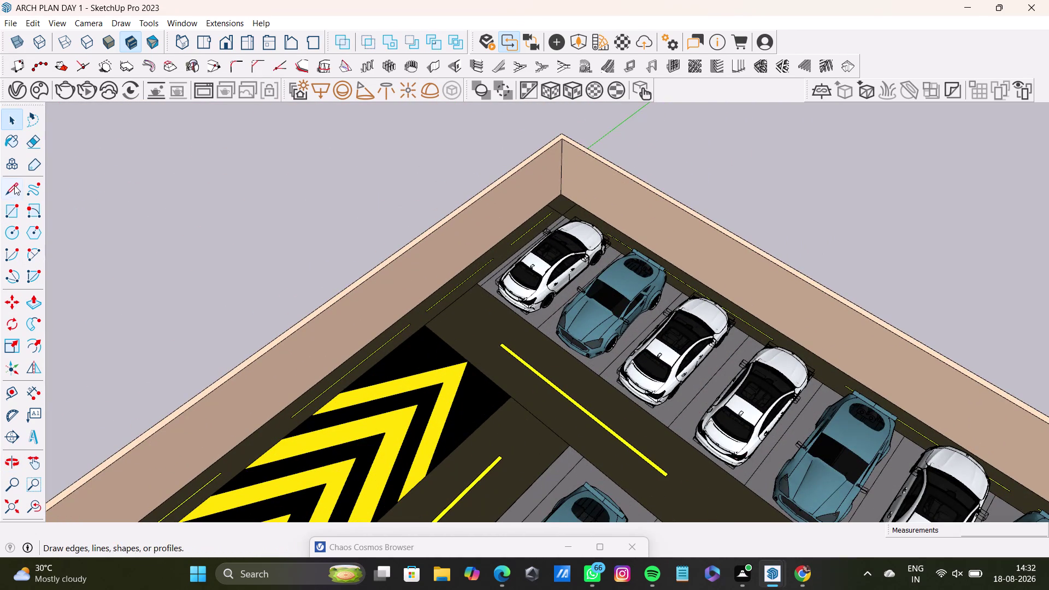
click(15, 185)
middle_drag(337, 332, 760, 340)
middle_drag(624, 409, 805, 392)
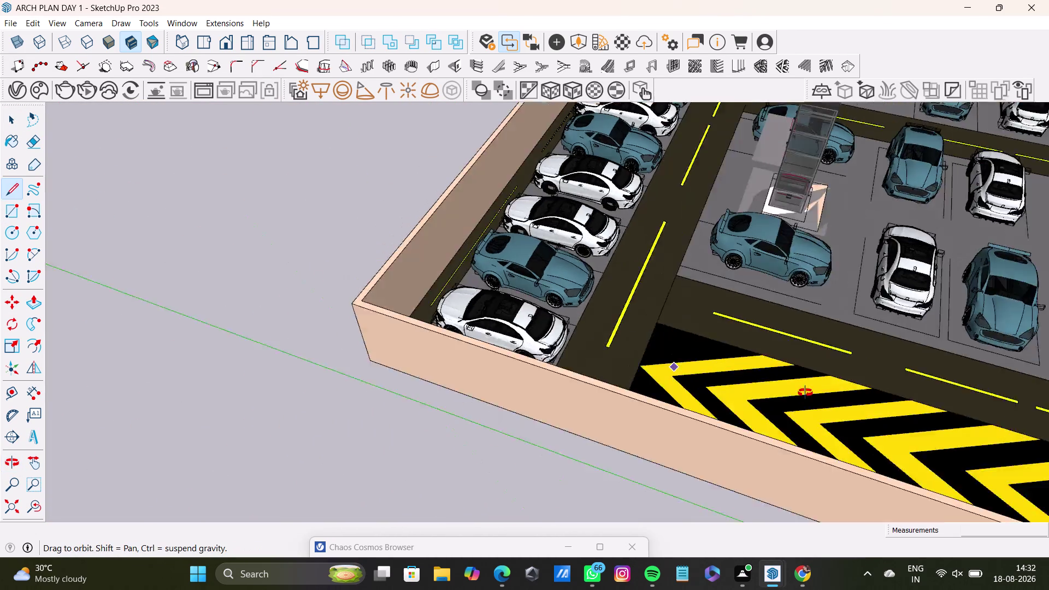
middle_drag(805, 393, 807, 466)
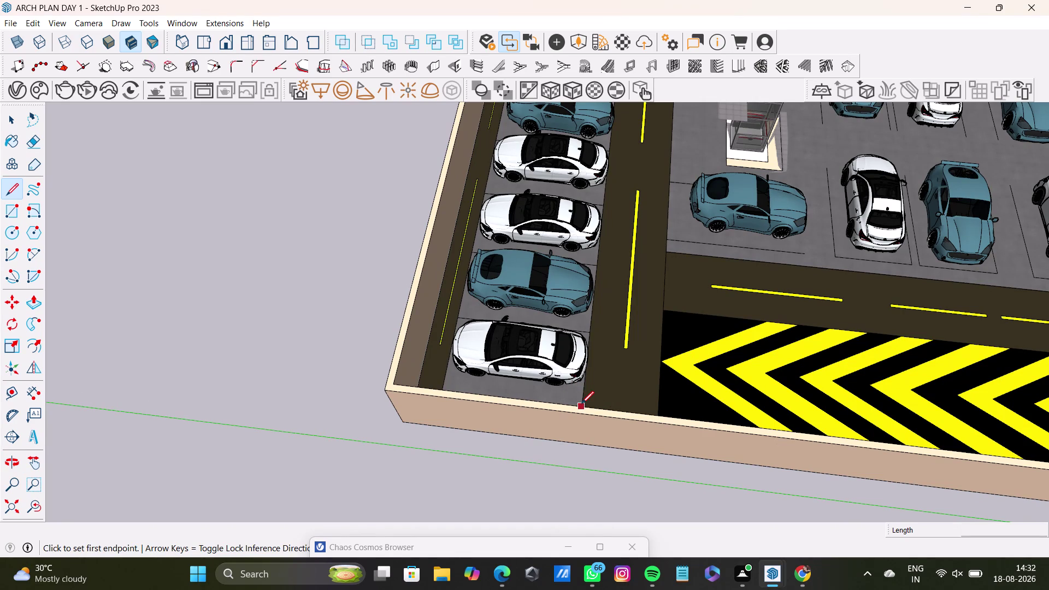
Draw two edges across that wall's top to mark the opening.
click(581, 403)
click(582, 411)
key(space)
click(1, 186)
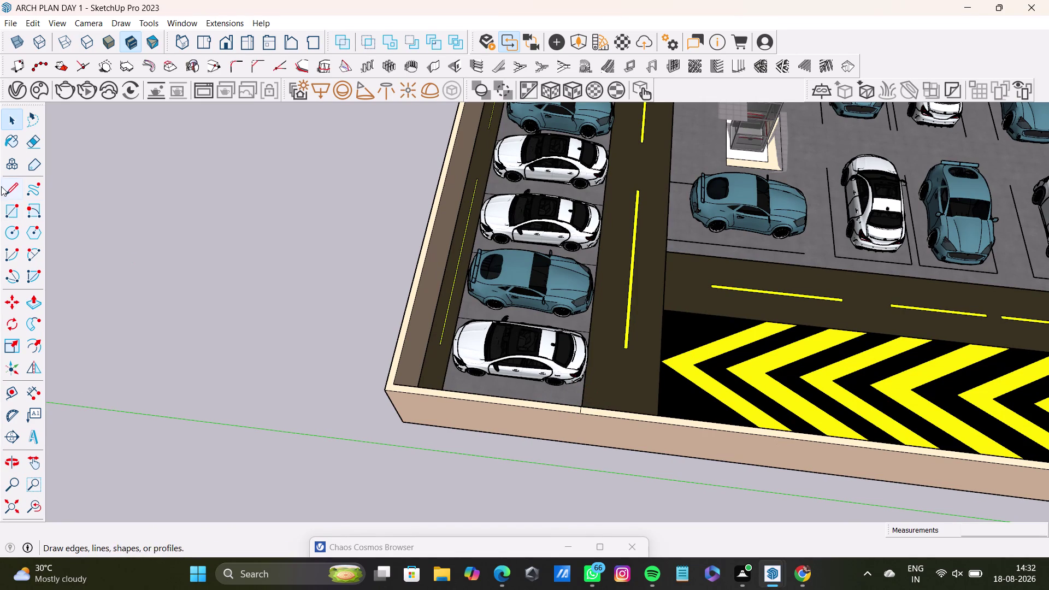
click(659, 415)
click(659, 424)
key(space)
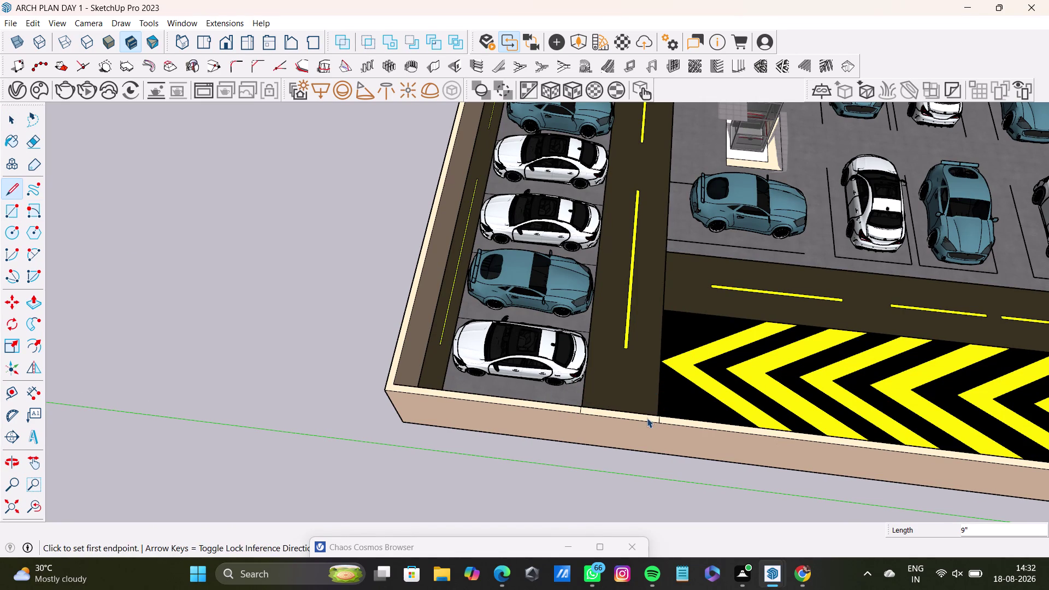
click(645, 415)
click(648, 419)
Push the marked wall strip down to cut the gap.
key(p)
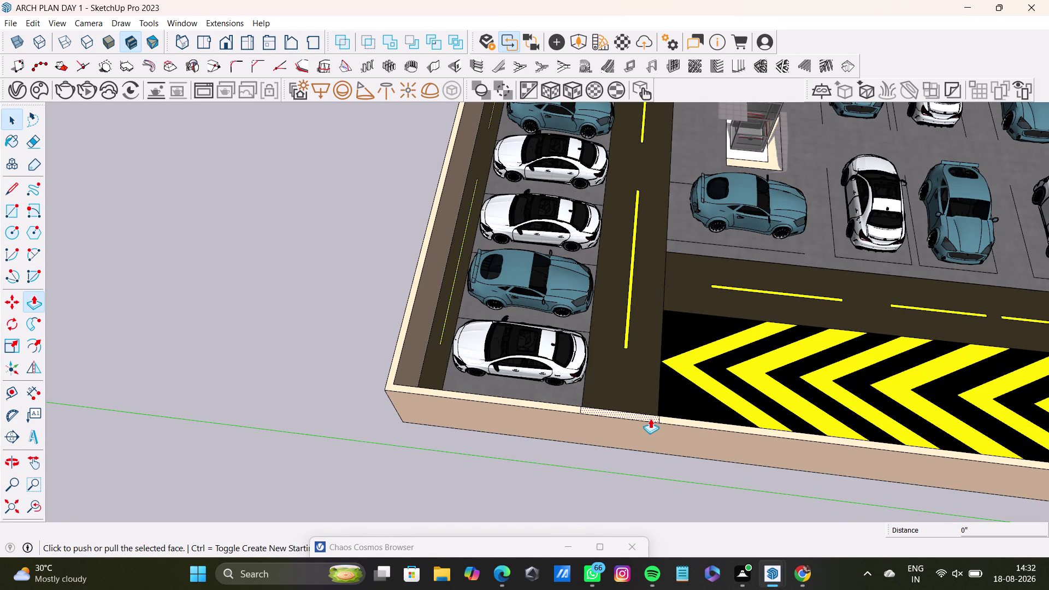
drag(647, 414, 644, 465)
key(space)
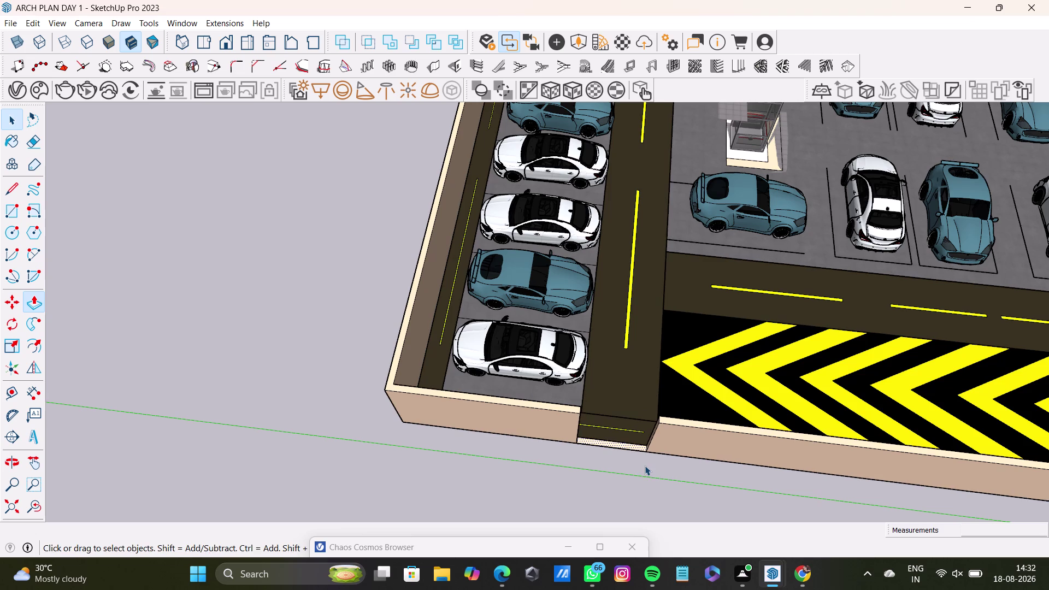
scroll(down, 3)
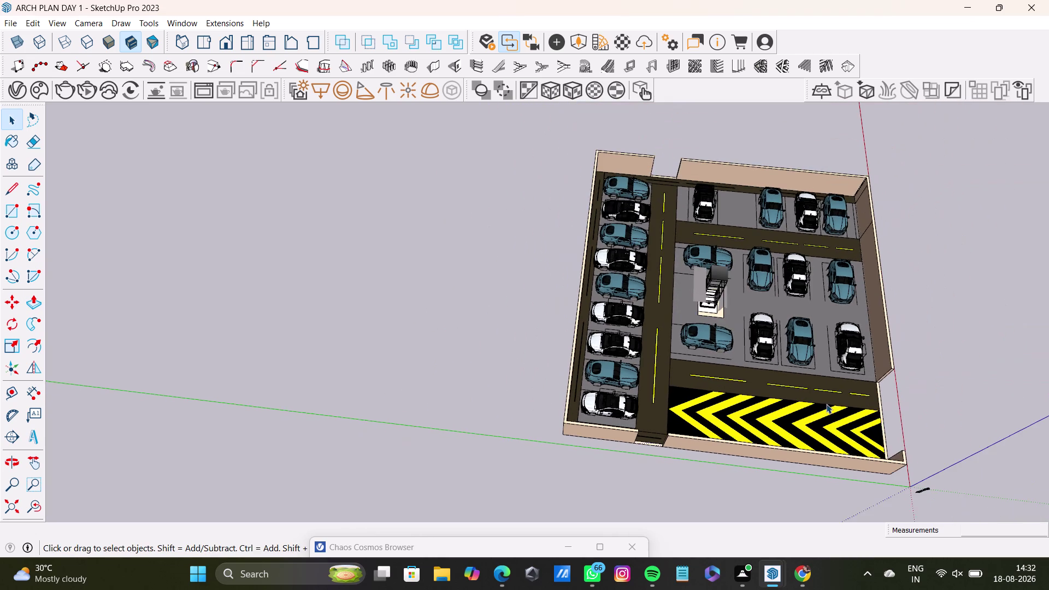
Orbit to view the wall openings, then Edit > Unhide the staircase beside the right parking row.
middle_drag(826, 404, 709, 381)
middle_drag(789, 381, 437, 309)
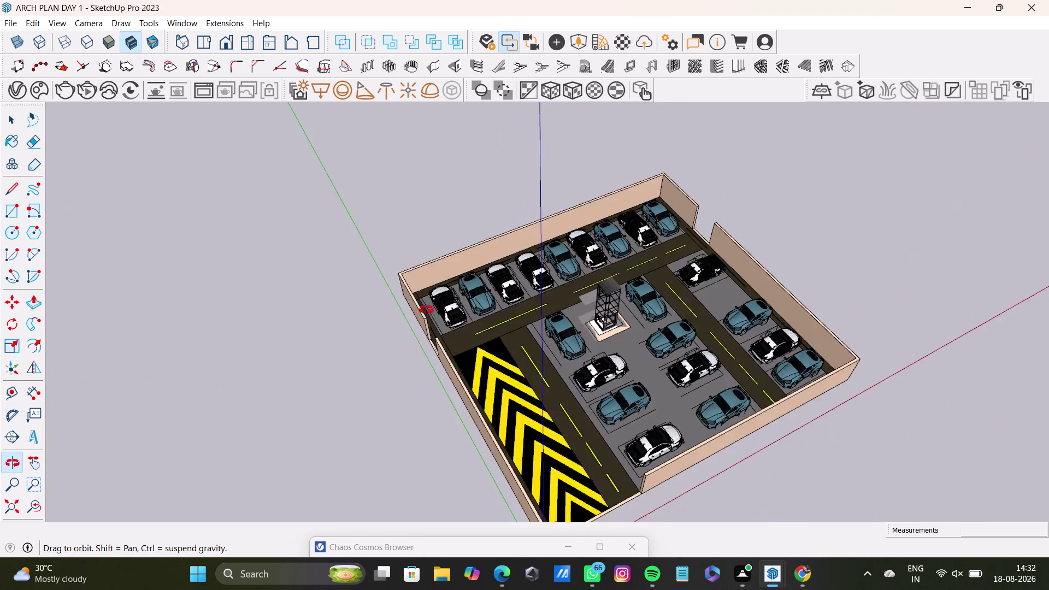
middle_drag(438, 310, 386, 312)
click(4, 23)
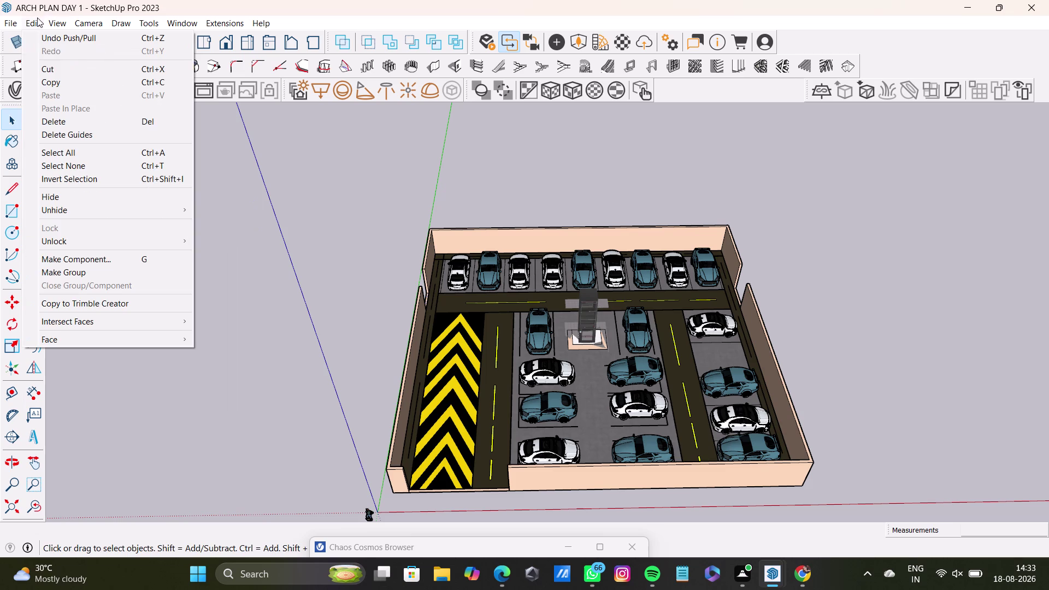
click(69, 208)
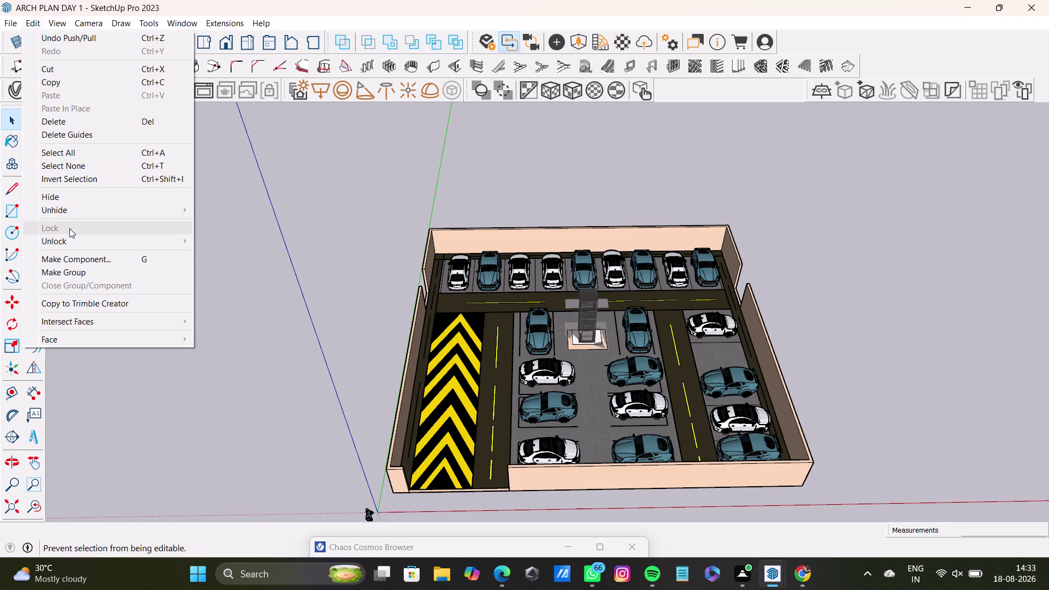
click(70, 205)
click(212, 235)
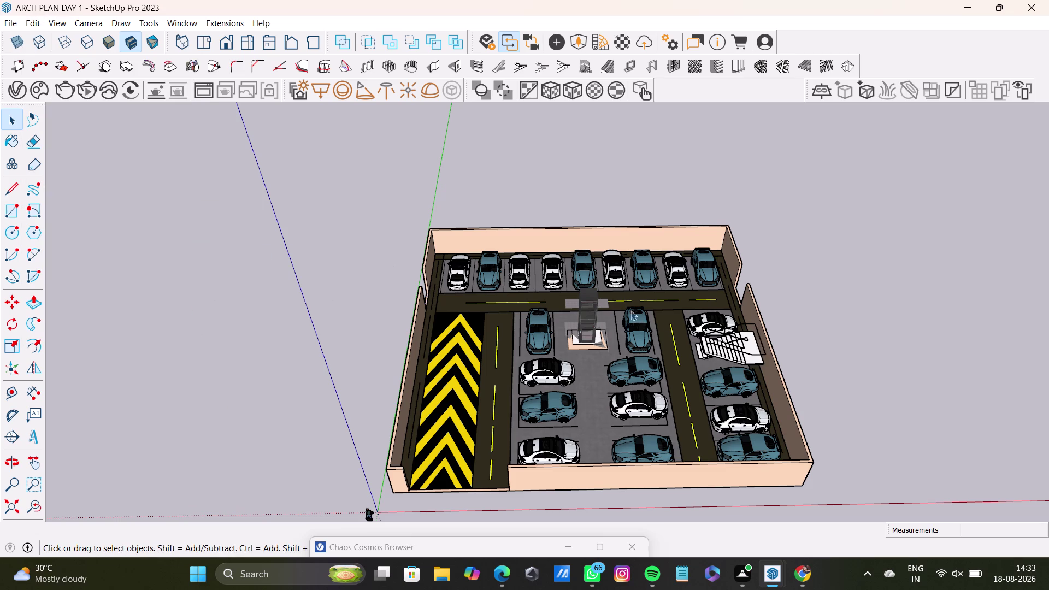
scroll(up, 3)
Orbit low around the lot to inspect the bays and staircase corner, taking a screenshot.
scroll(up, 3)
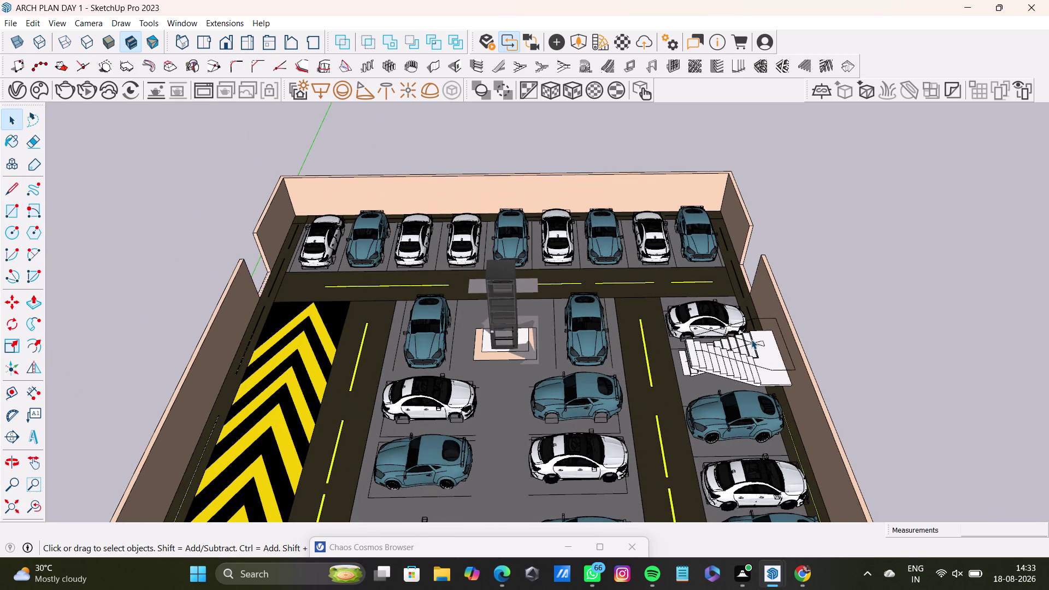
scroll(down, 3)
middle_drag(744, 343, 693, 322)
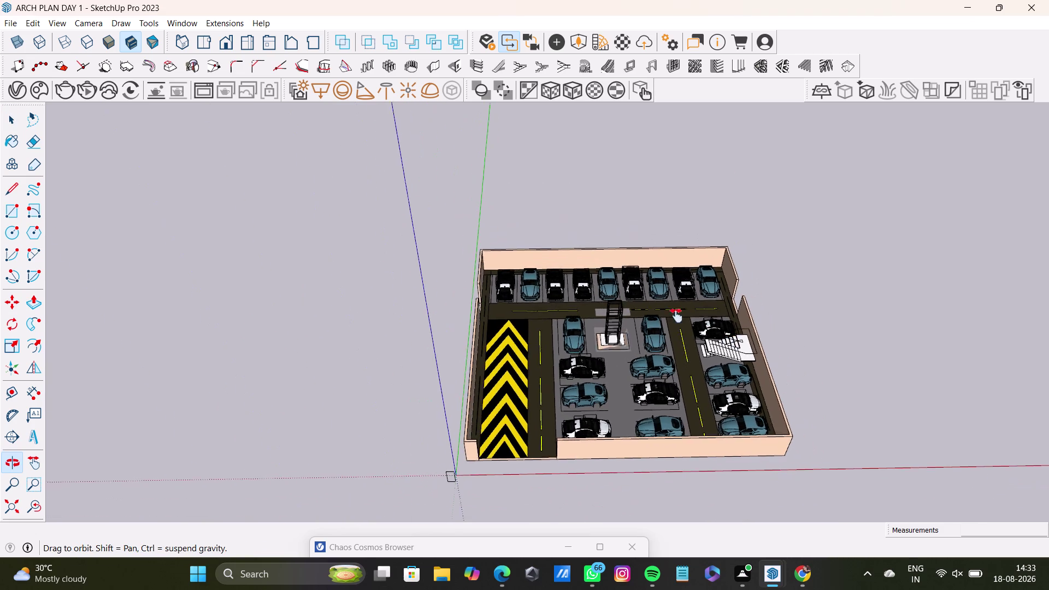
middle_drag(692, 321, 630, 303)
key(space)
click(748, 313)
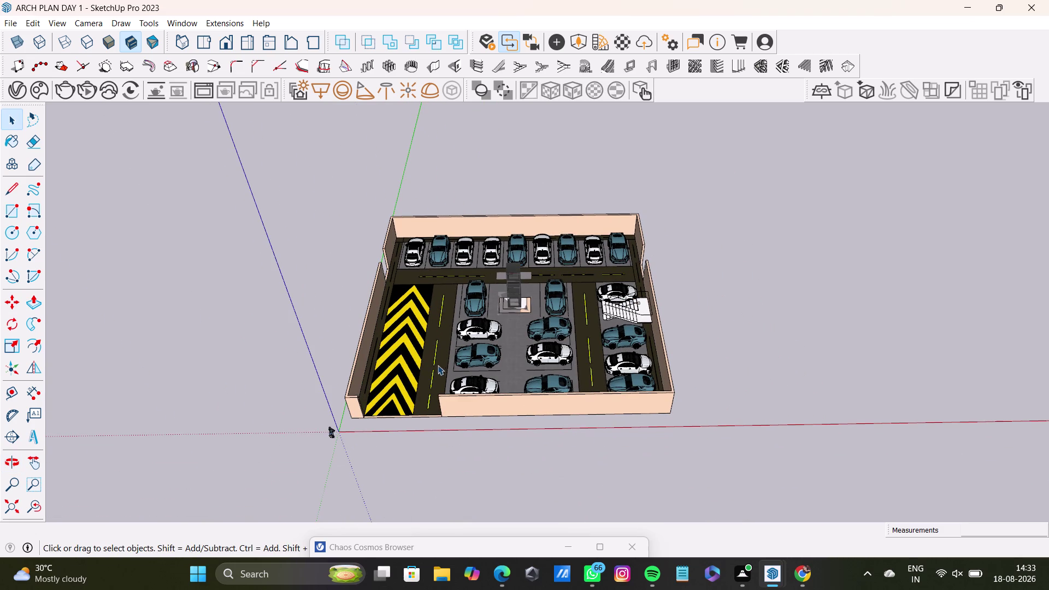
scroll(up, 3)
middle_drag(449, 355, 565, 318)
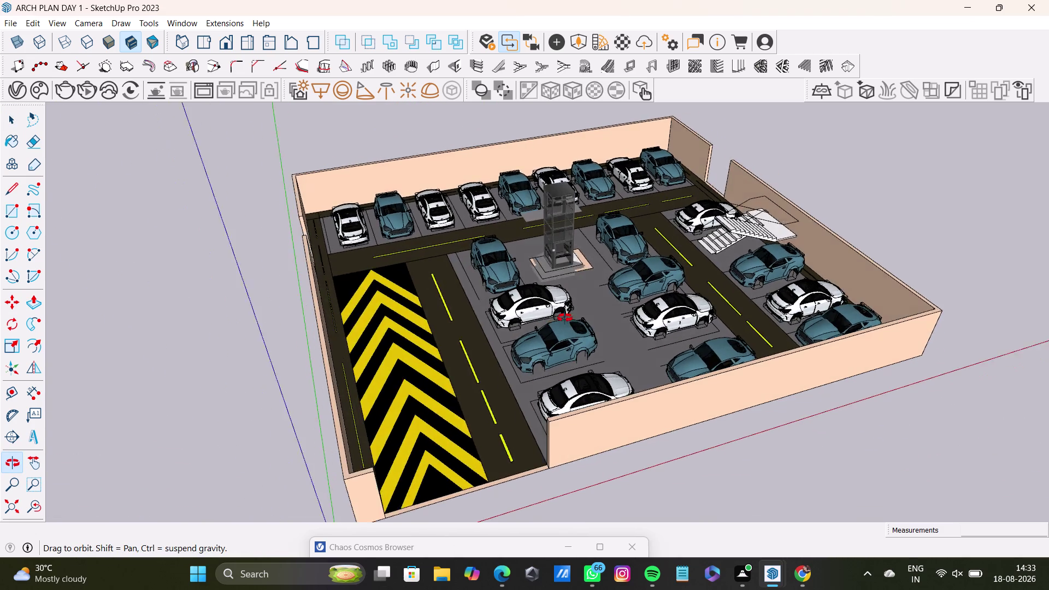
middle_drag(565, 318, 580, 323)
scroll(up, 3)
middle_drag(577, 324, 577, 322)
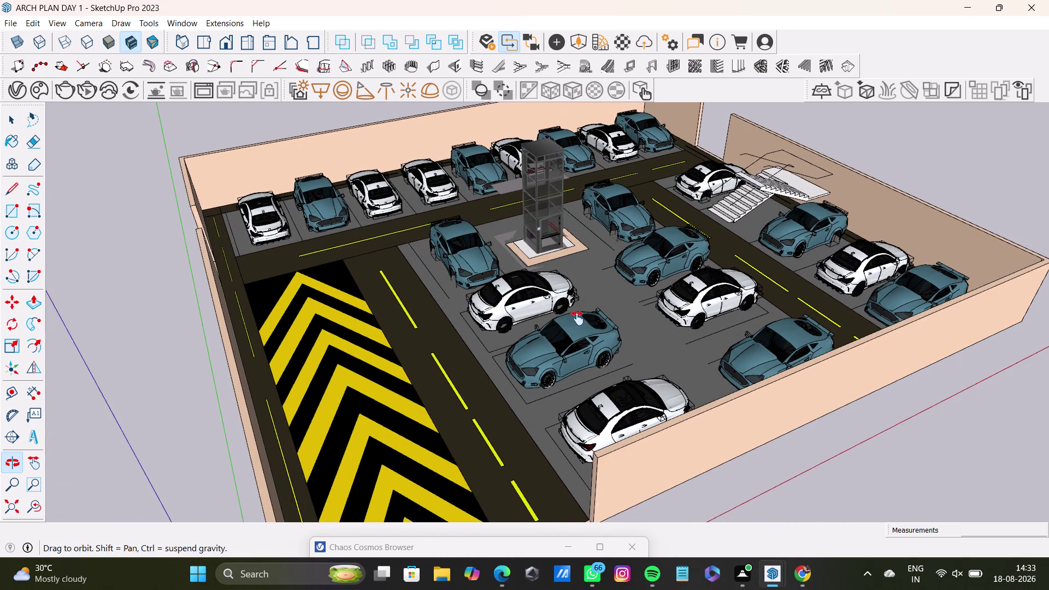
middle_drag(577, 322, 569, 341)
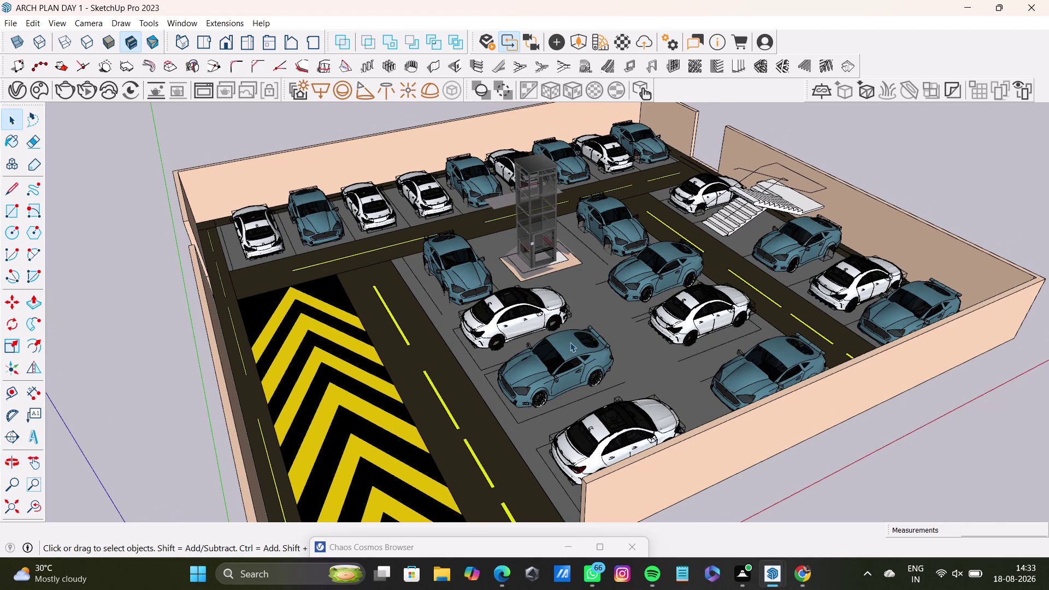
key(super+Print)
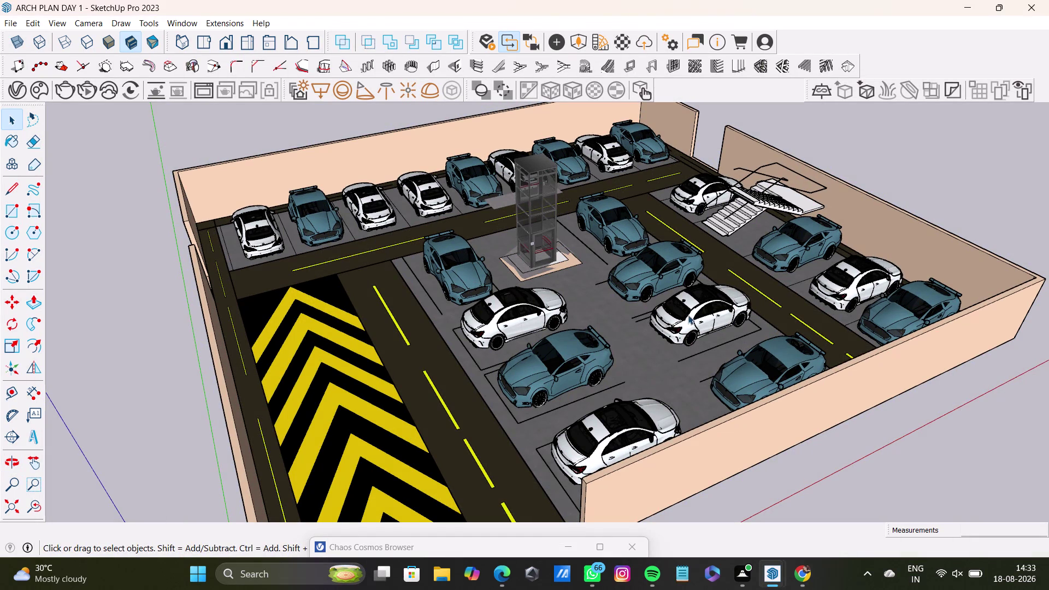
Orbit to low front and along-the-wall views of the lot, taking screenshots.
middle_drag(716, 393, 552, 316)
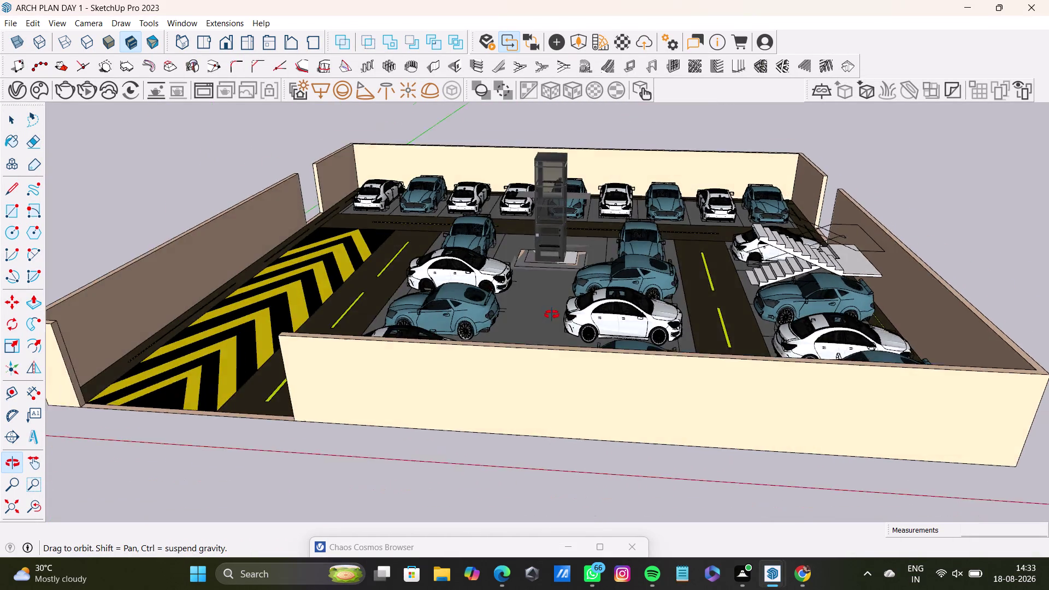
middle_drag(551, 317, 436, 465)
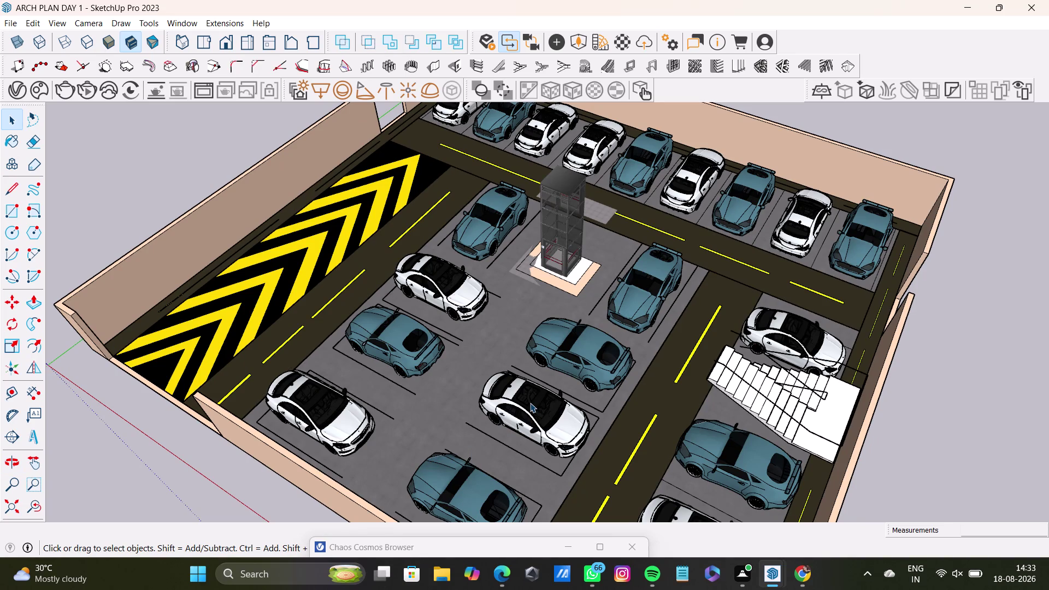
key(super+Print)
scroll(up, 3)
middle_drag(541, 401, 643, 300)
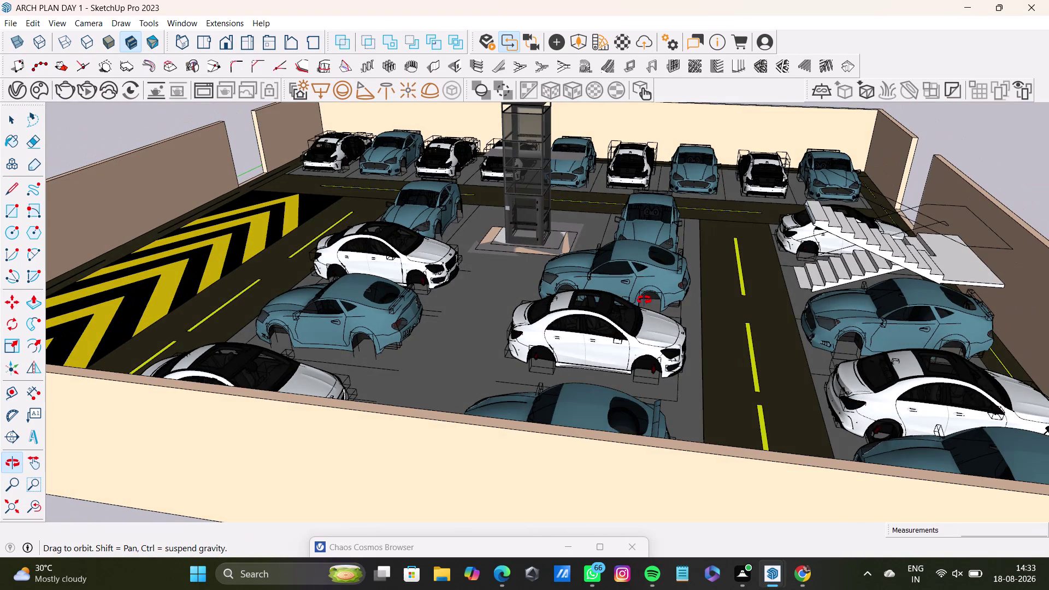
middle_drag(643, 300, 640, 315)
middle_drag(505, 282, 648, 298)
click(958, 115)
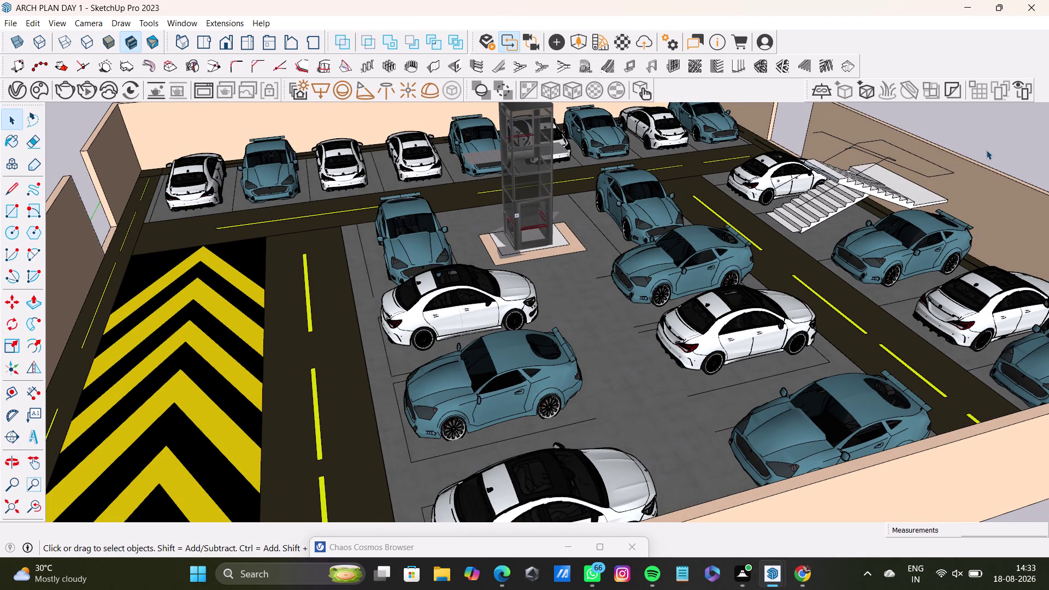
key(super+Print)
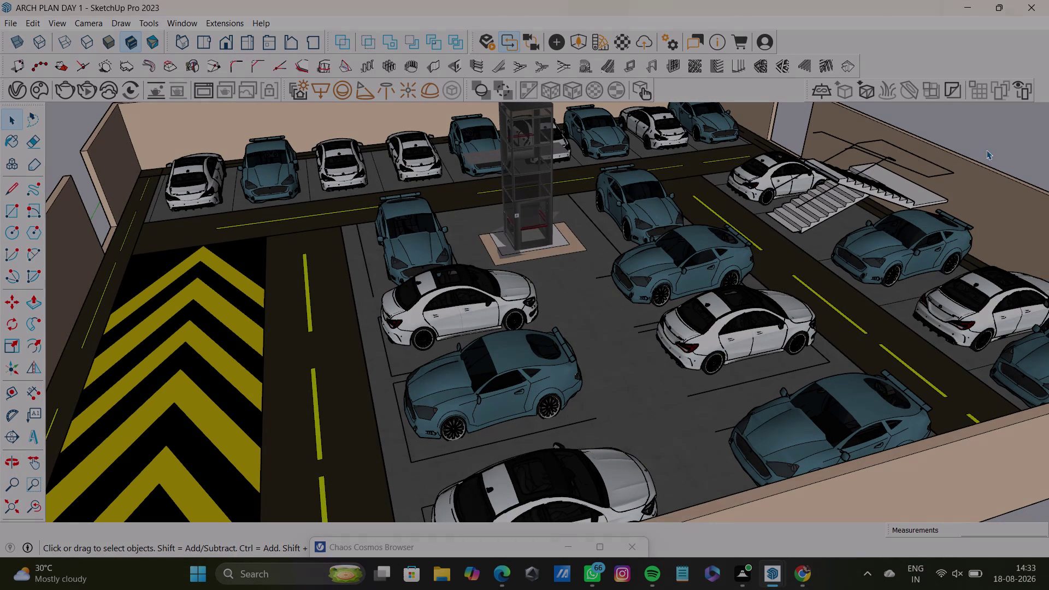
Settle on a near top-down view of the lot and open the File menu.
scroll(down, 3)
scroll(up, 3)
scroll(down, 3)
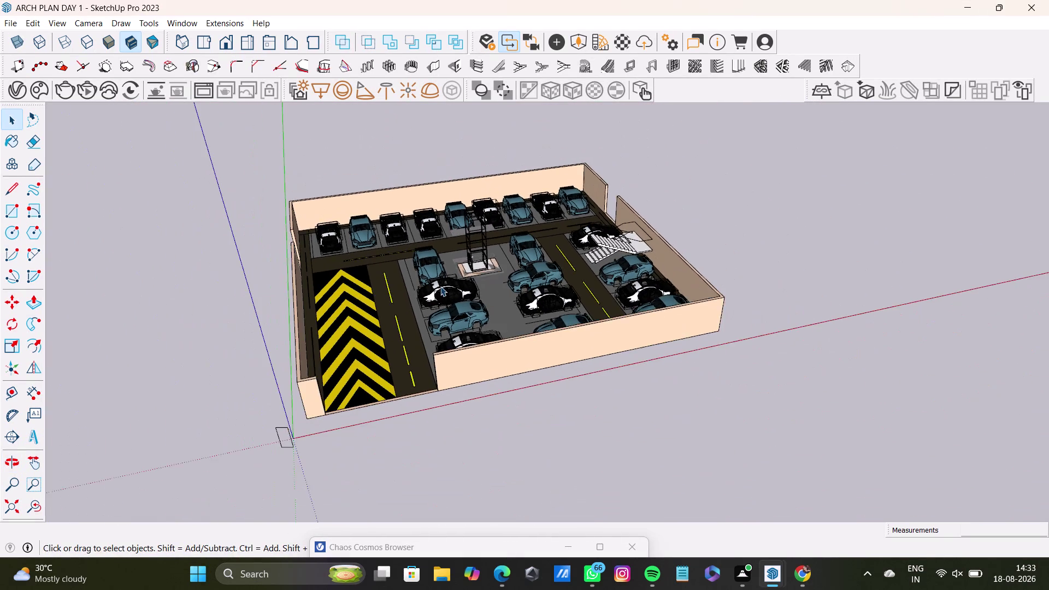
middle_drag(444, 286, 330, 381)
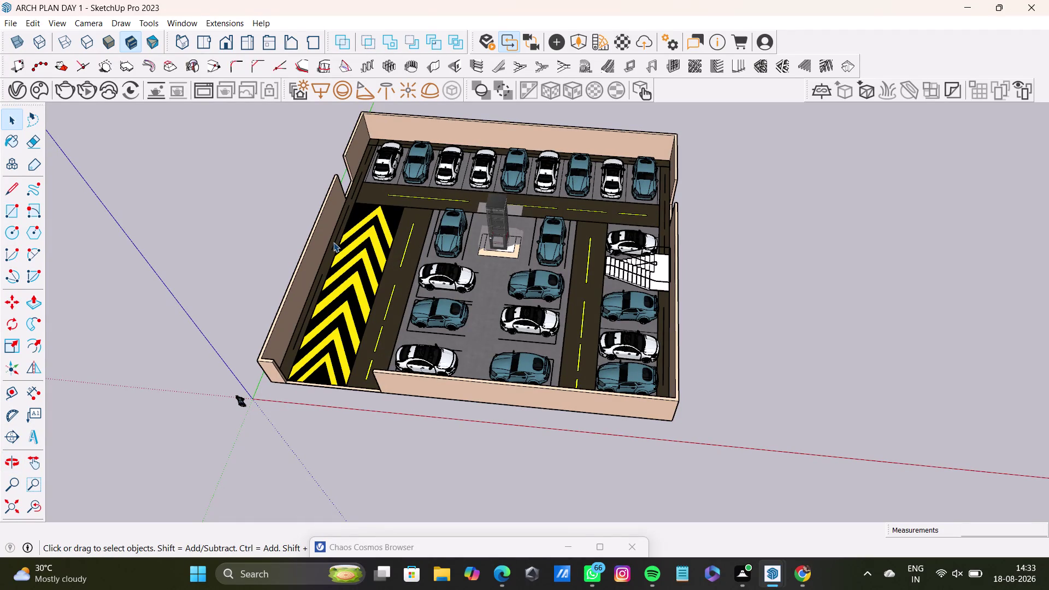
middle_drag(419, 269, 539, 261)
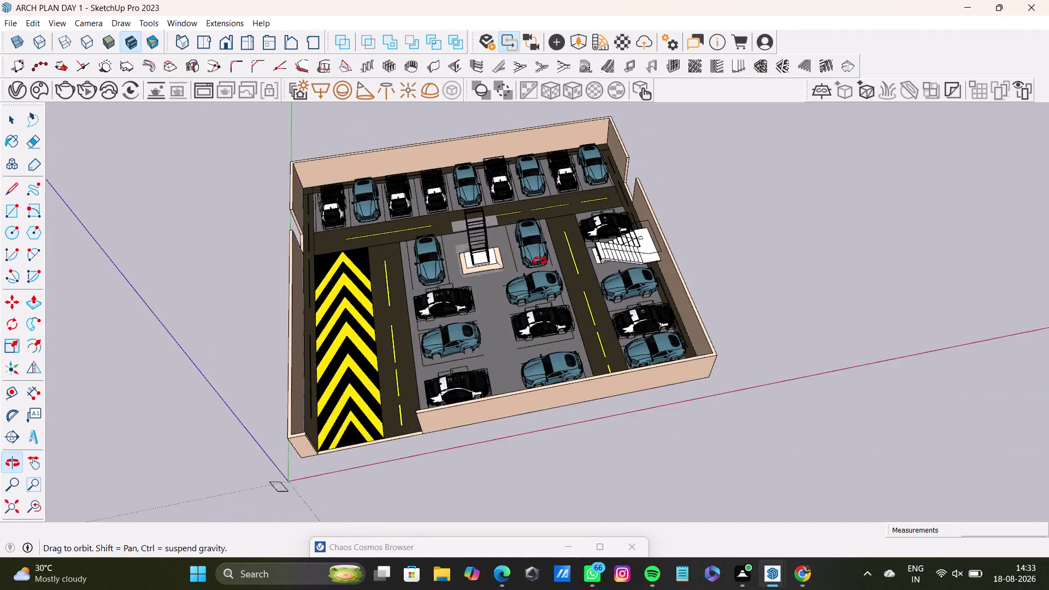
middle_drag(540, 261, 541, 282)
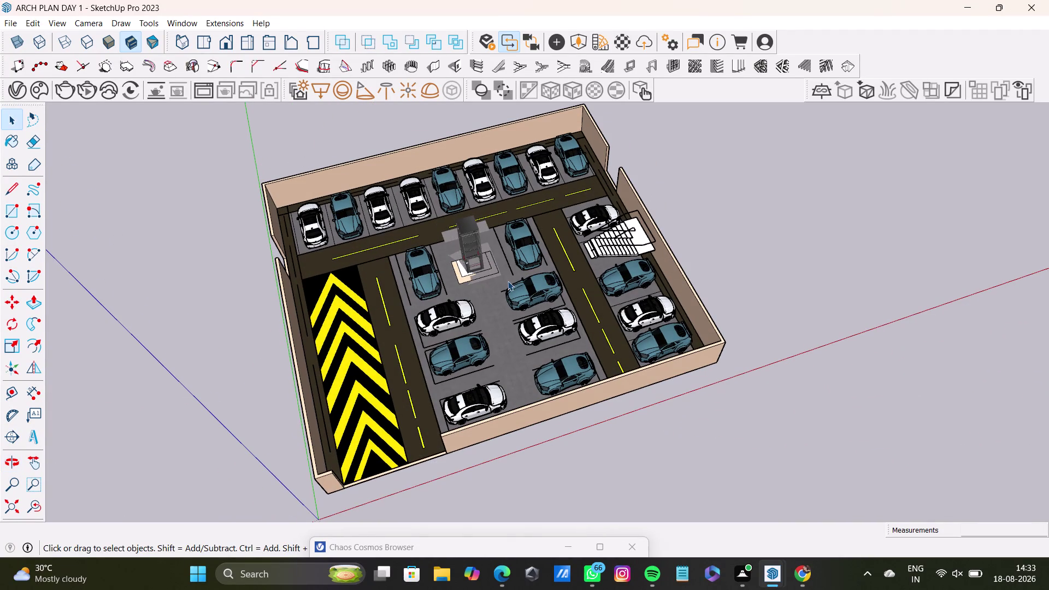
click(5, 26)
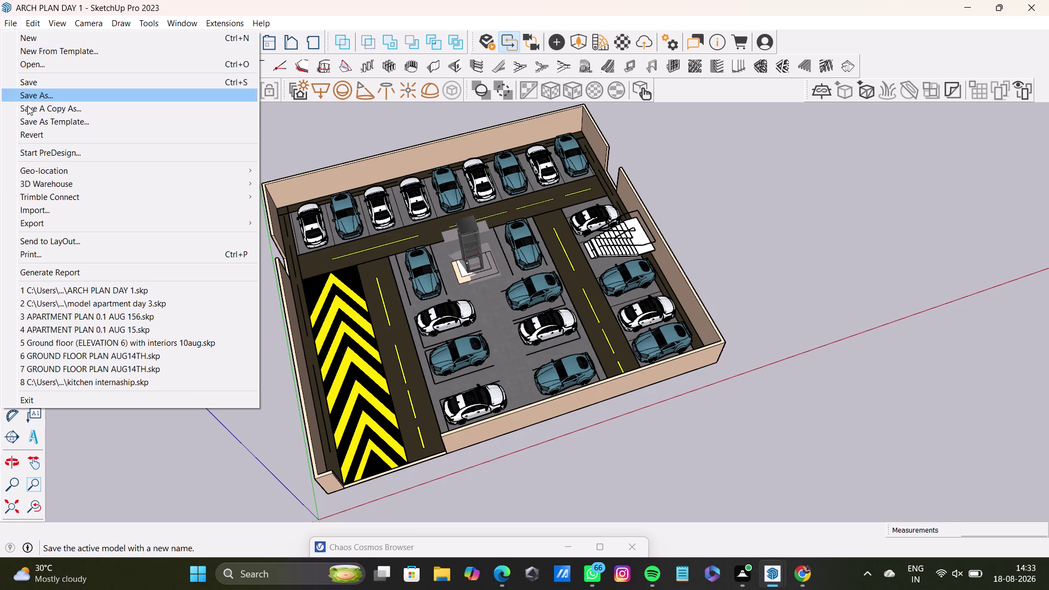
Print the parking-lot view with Microsoft Print to PDF, saving it as DAY1 in Documents.
click(47, 249)
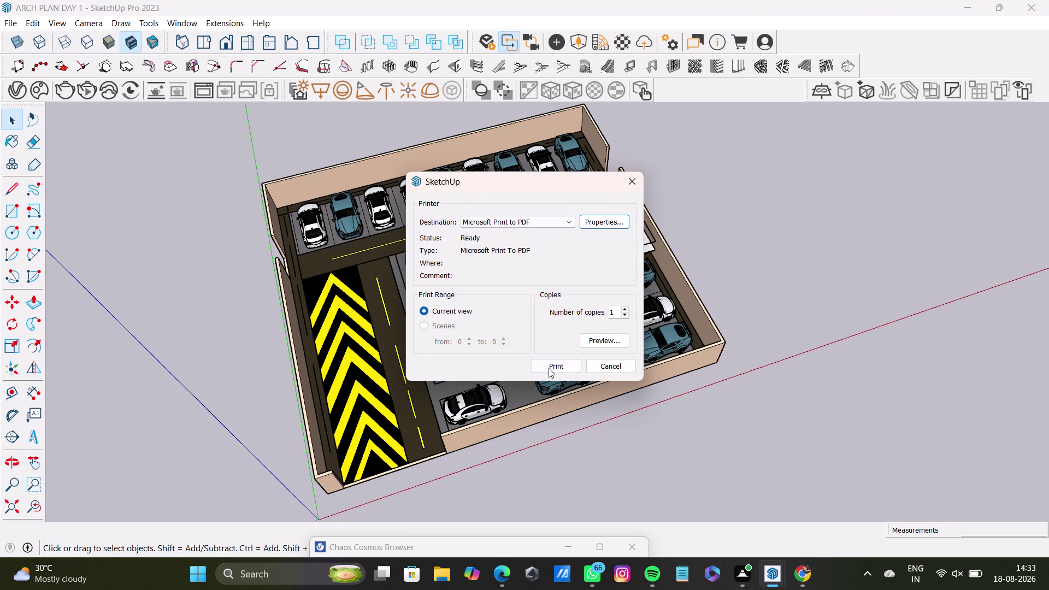
click(556, 369)
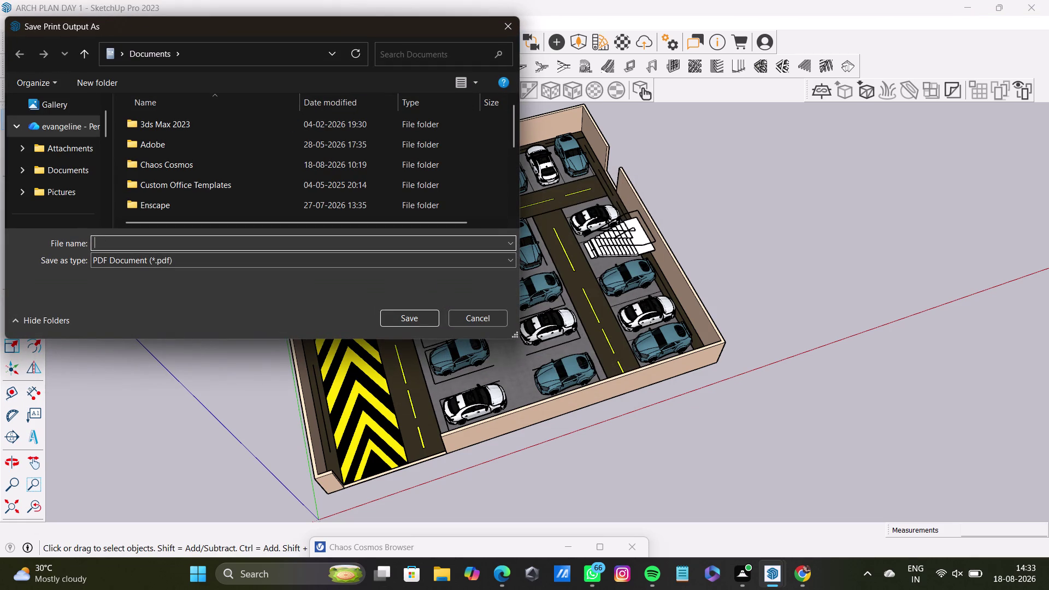
click(113, 243)
text(SA)
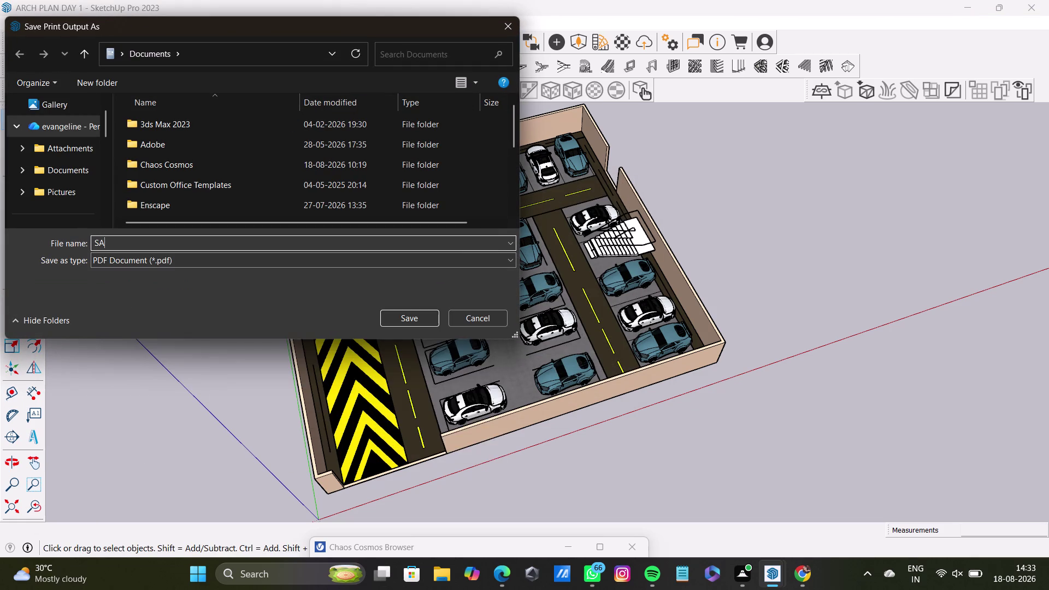
key(BackSpace)
key(BackSpace)
key(BackSpace)
text(DAY1)
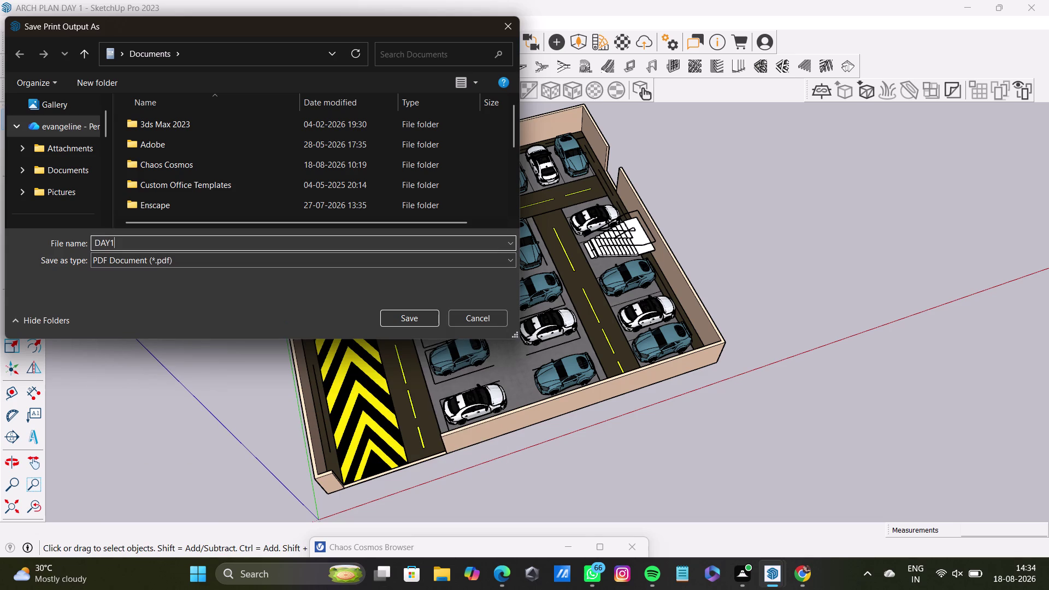
key(Return)
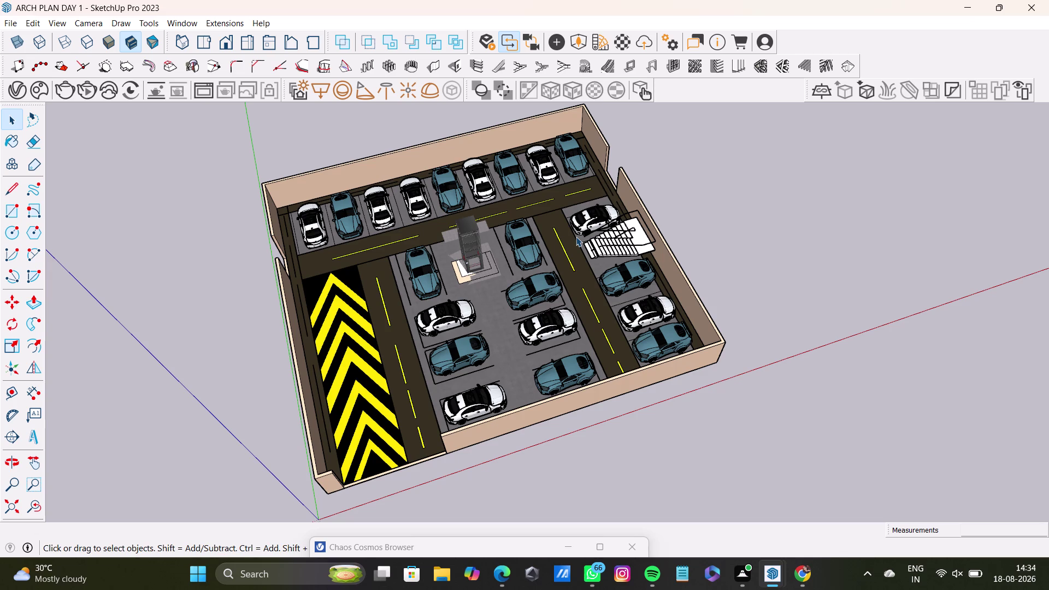
scroll(up, 3)
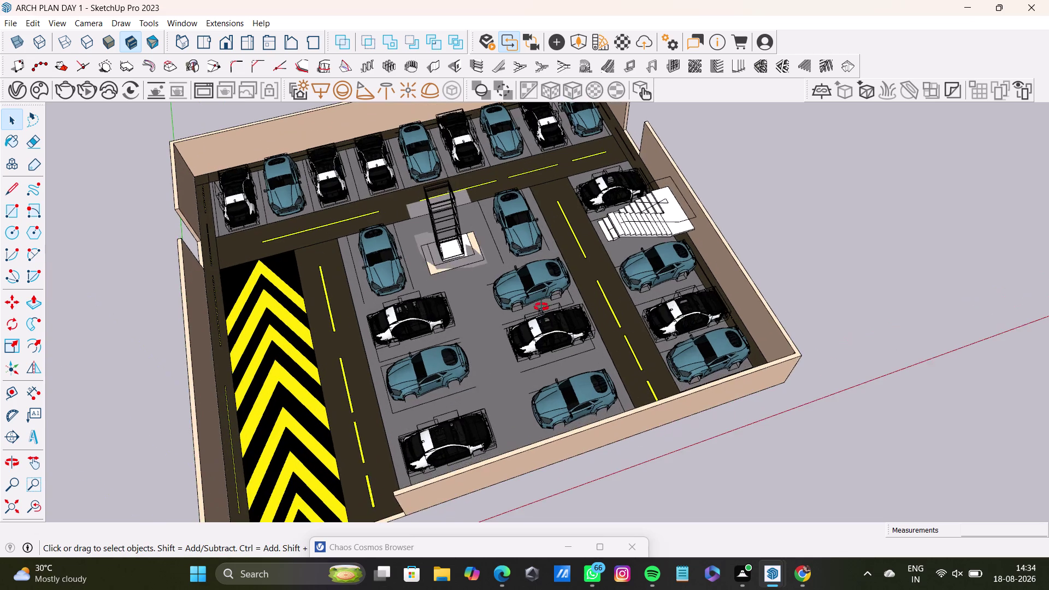
middle_drag(541, 306, 642, 207)
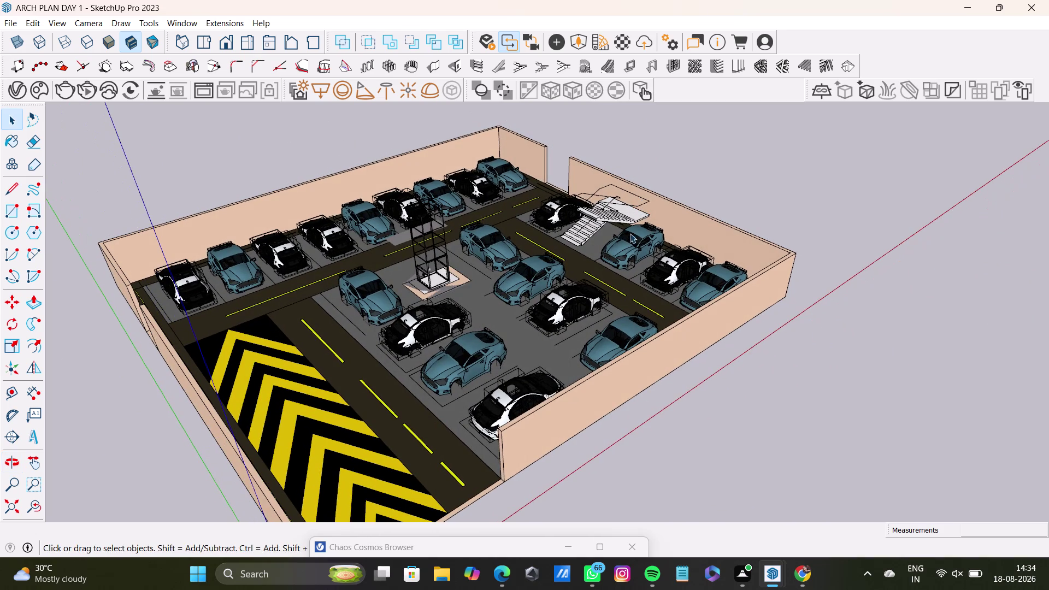
key(super+Print)
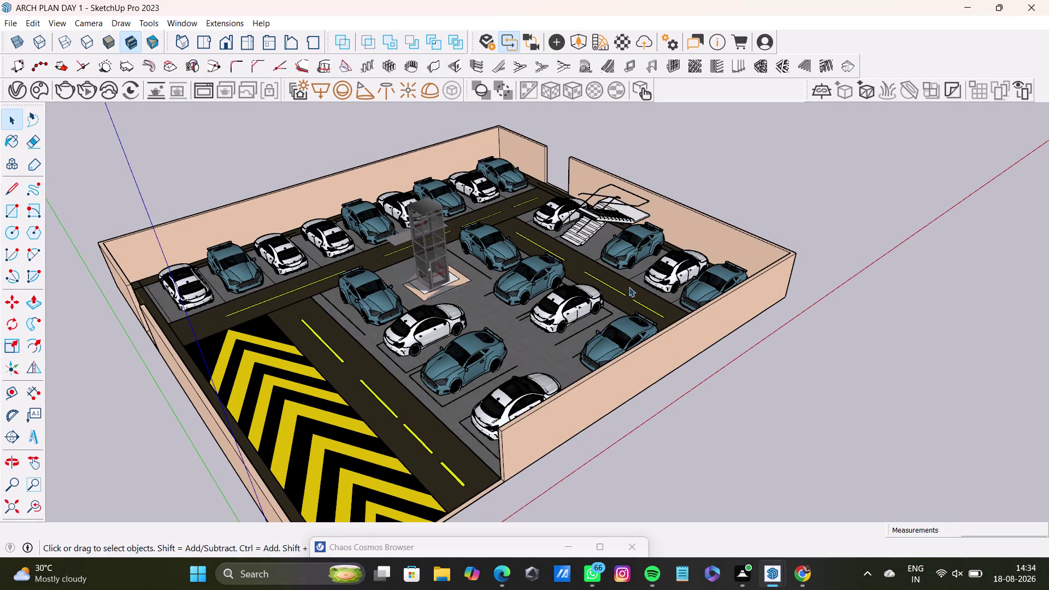